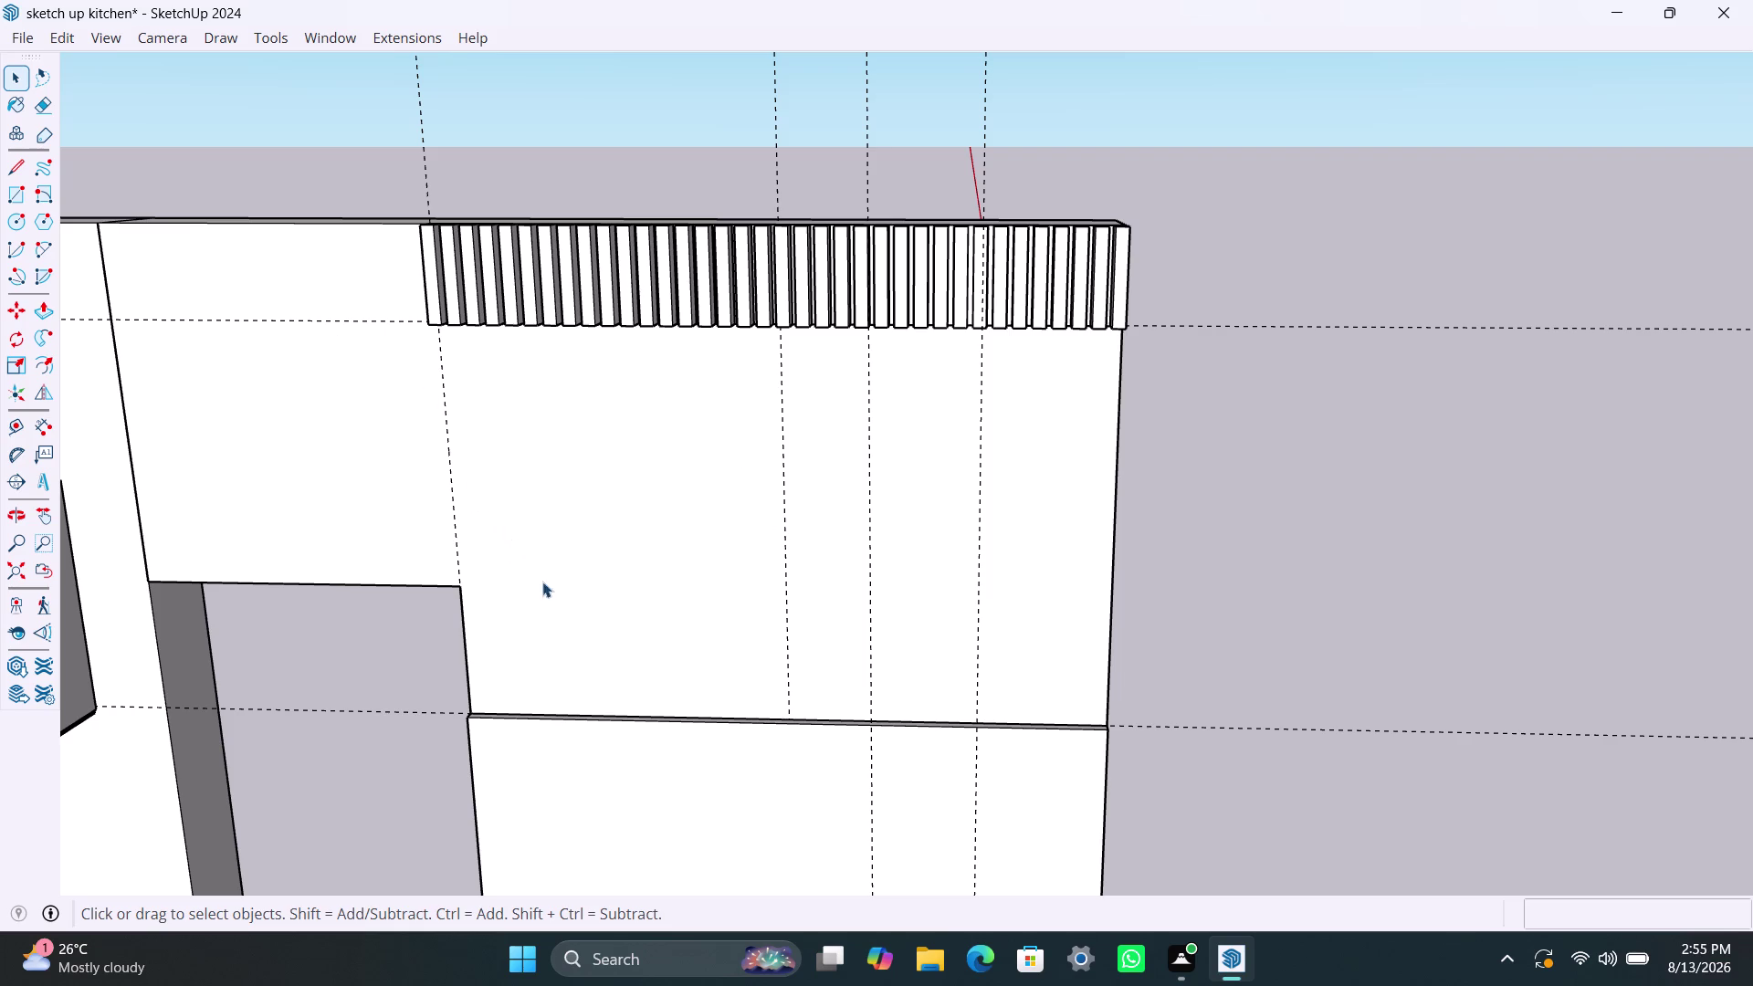
Draw a rectangle on the wall from below the left slats down to the ledge.
middle_drag(750, 710, 817, 447)
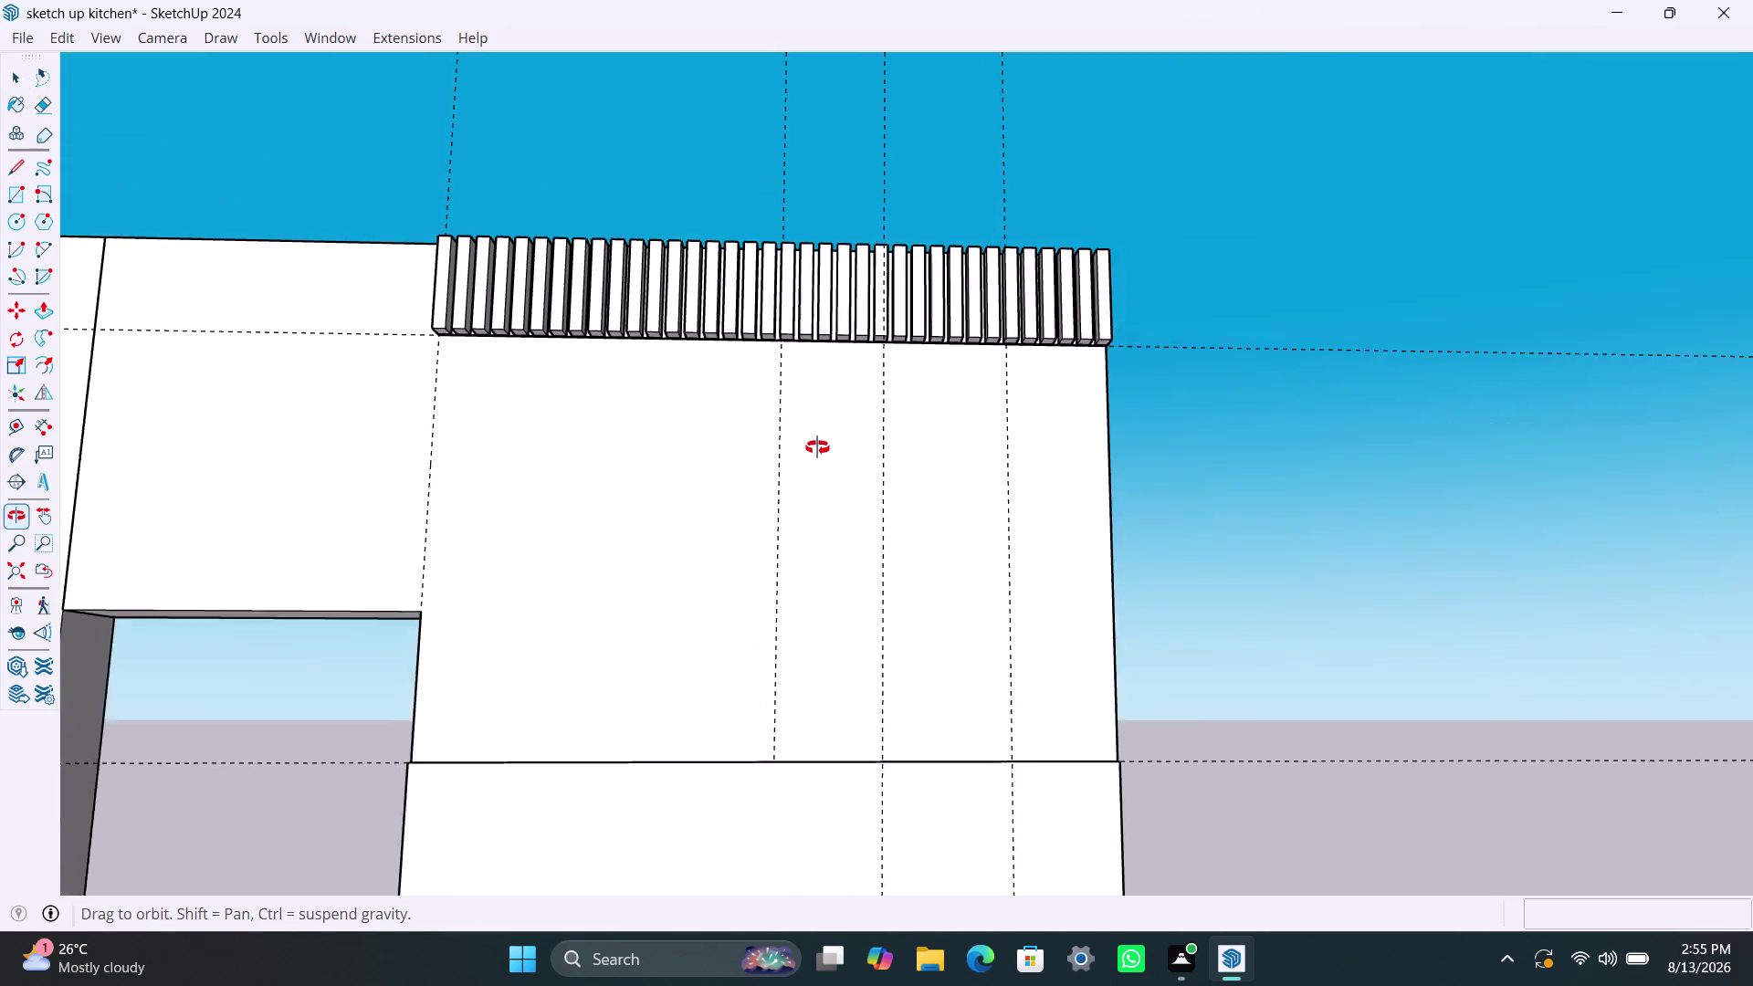
middle_drag(817, 447, 841, 359)
scroll(up, 3)
middle_drag(633, 566, 610, 587)
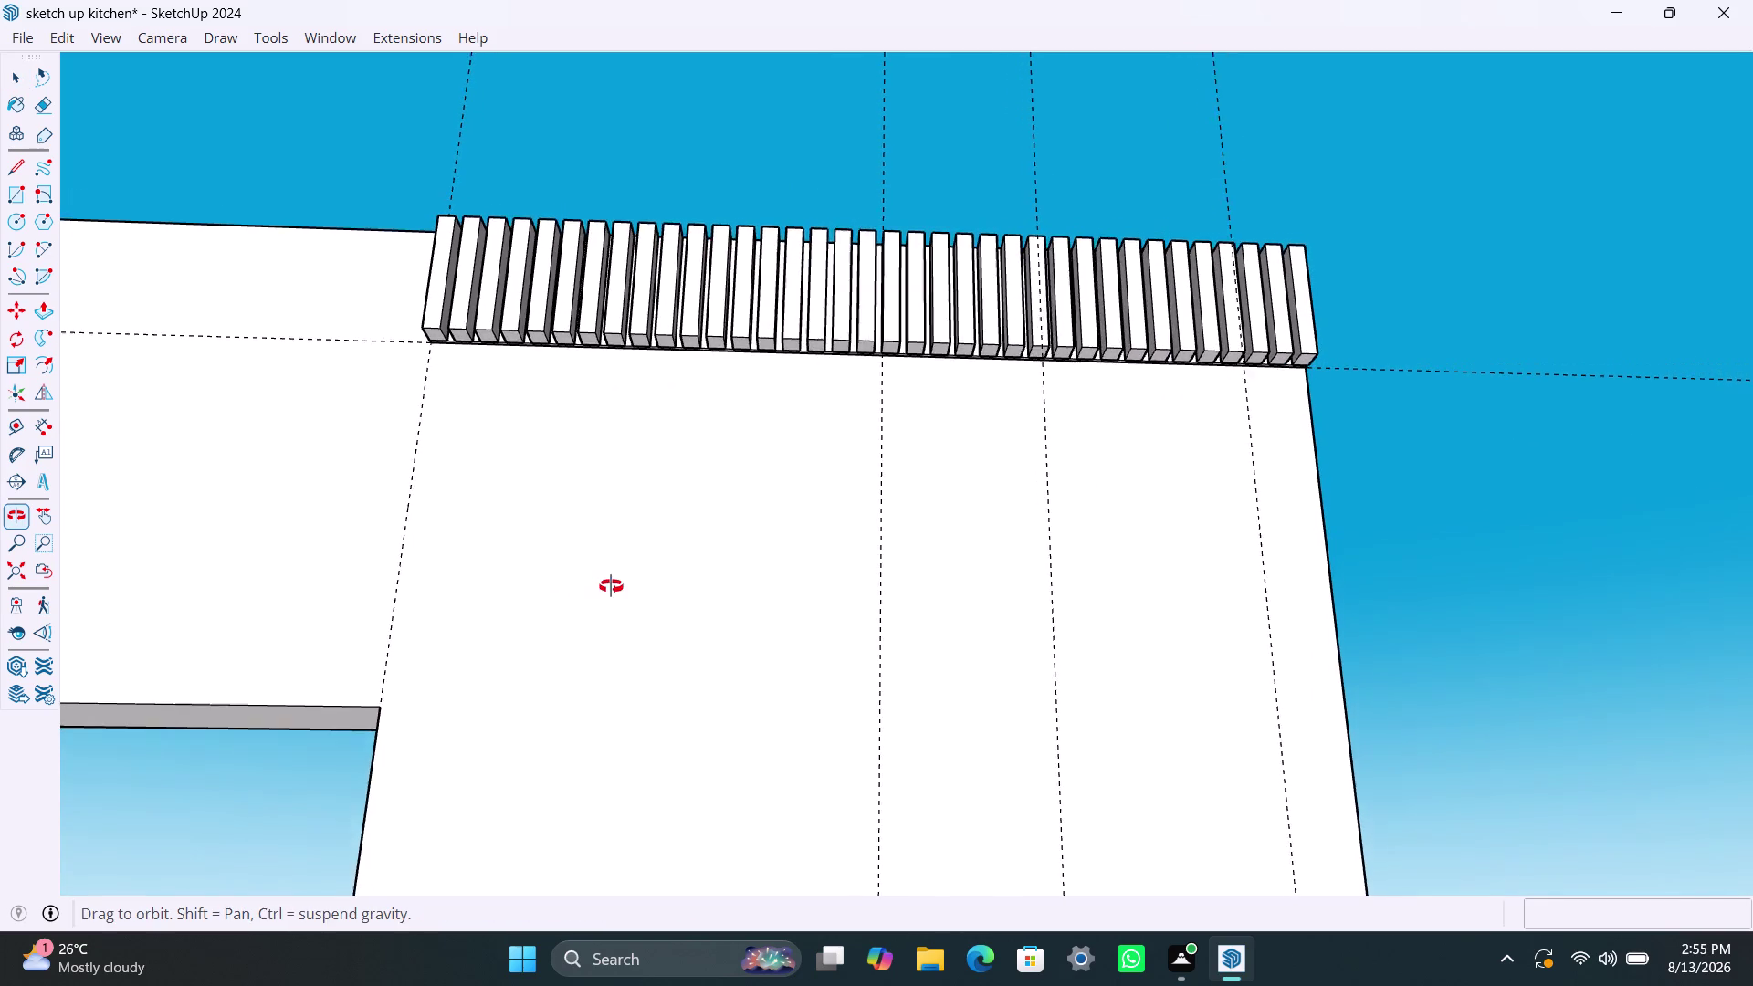
middle_drag(610, 587, 584, 579)
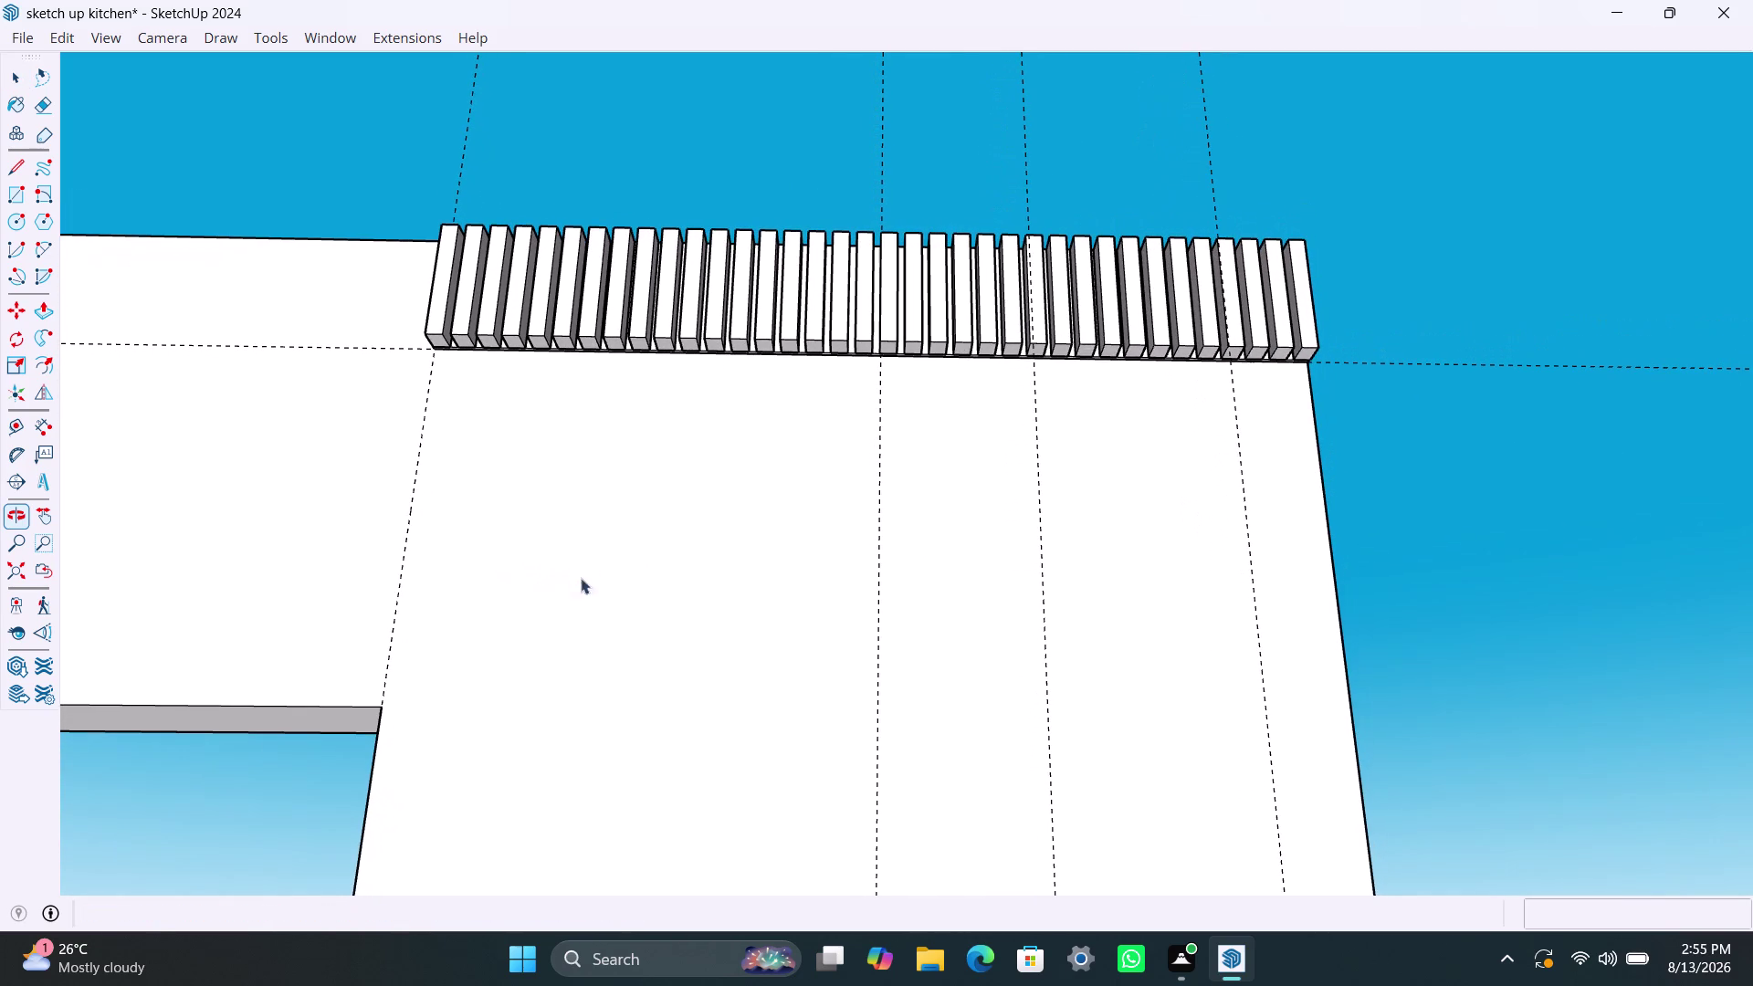
key(r)
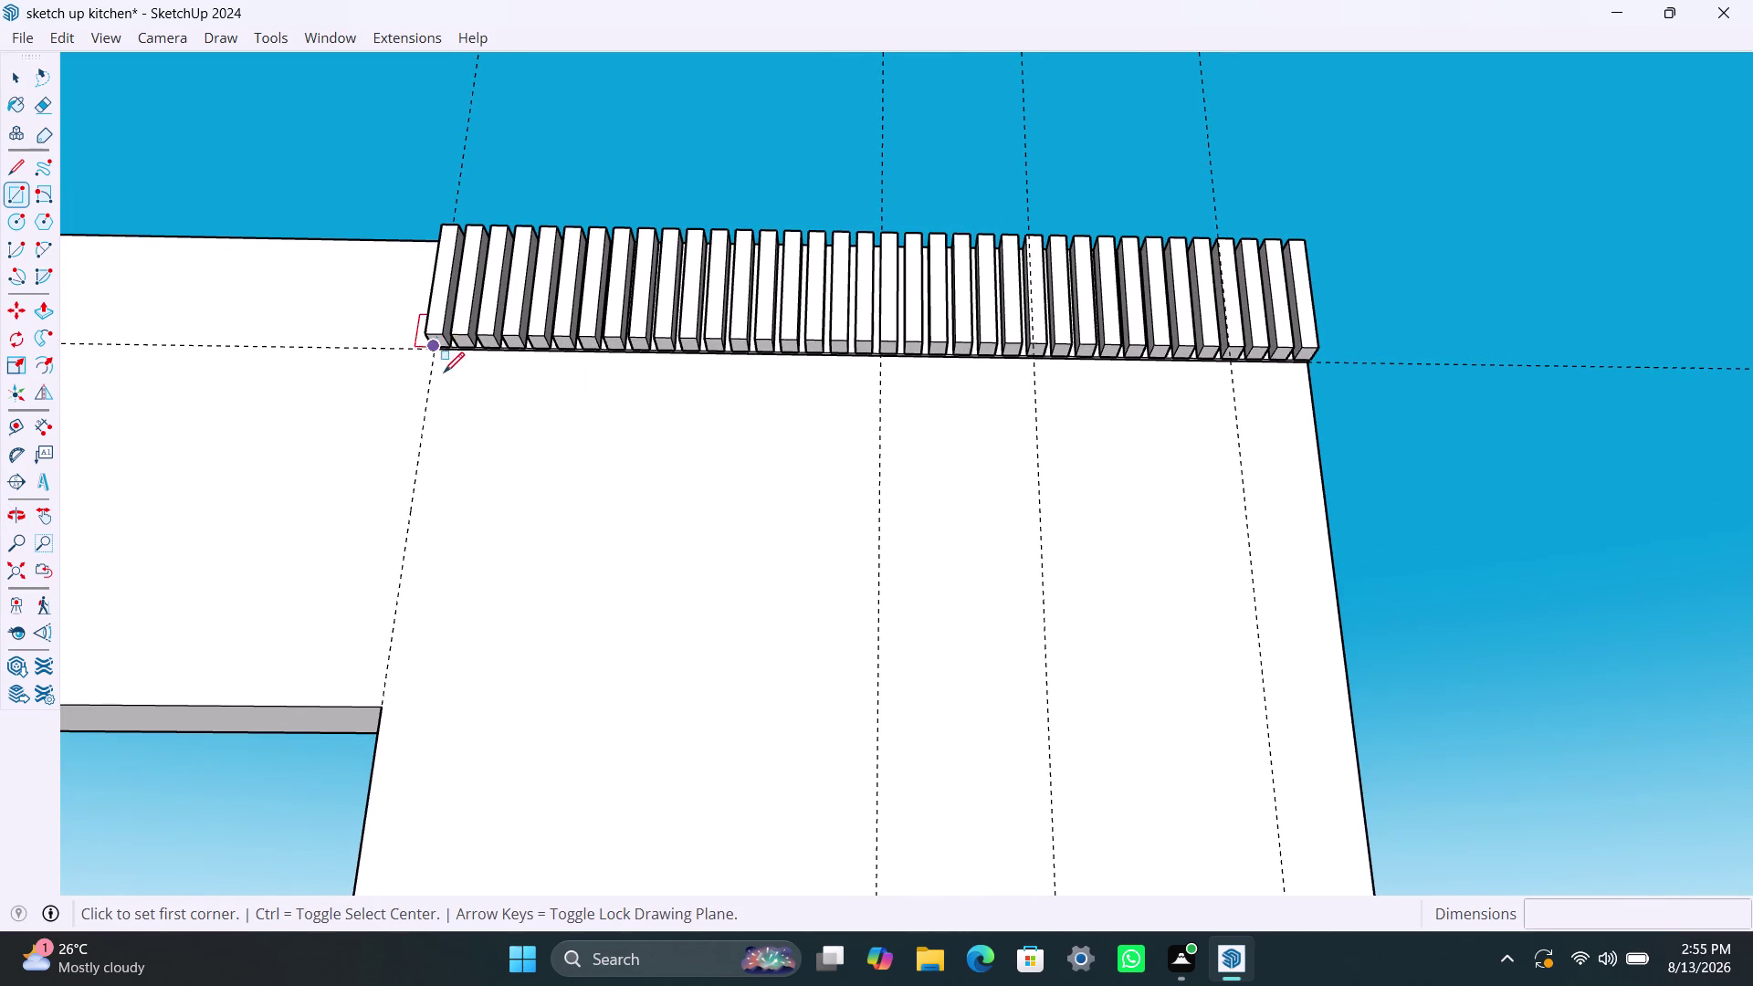
click(437, 350)
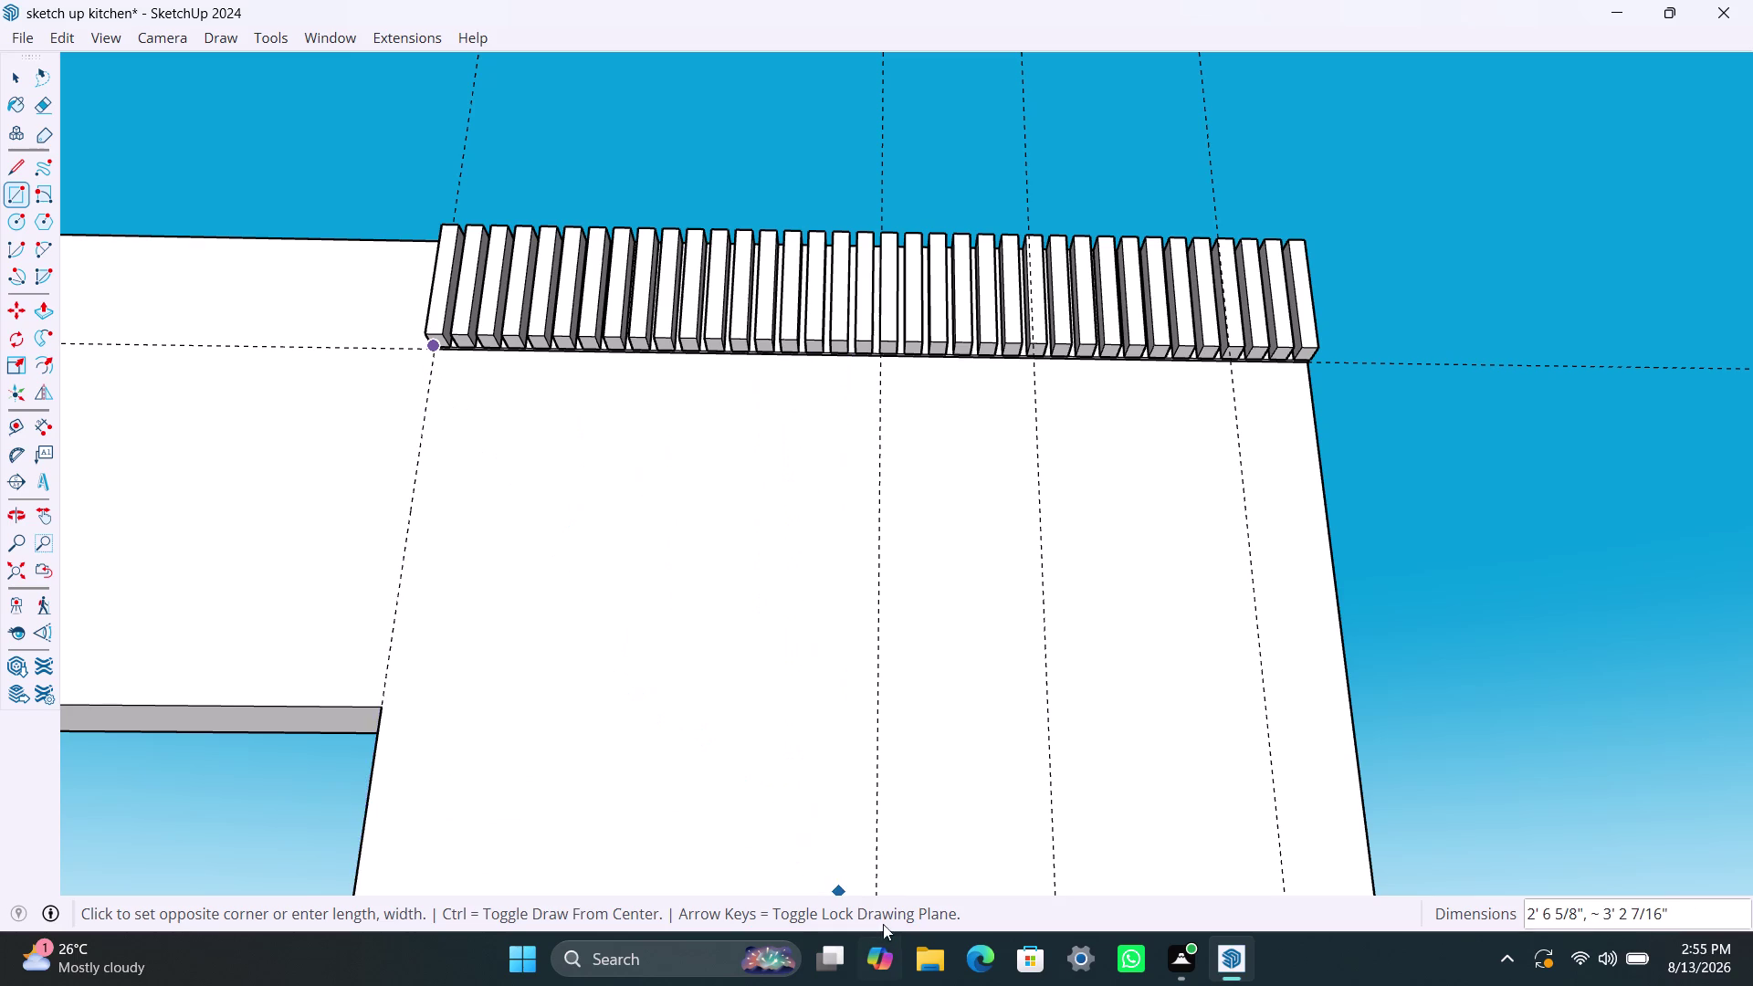
scroll(down, 3)
scroll(down, 3)
middle_drag(879, 785, 878, 815)
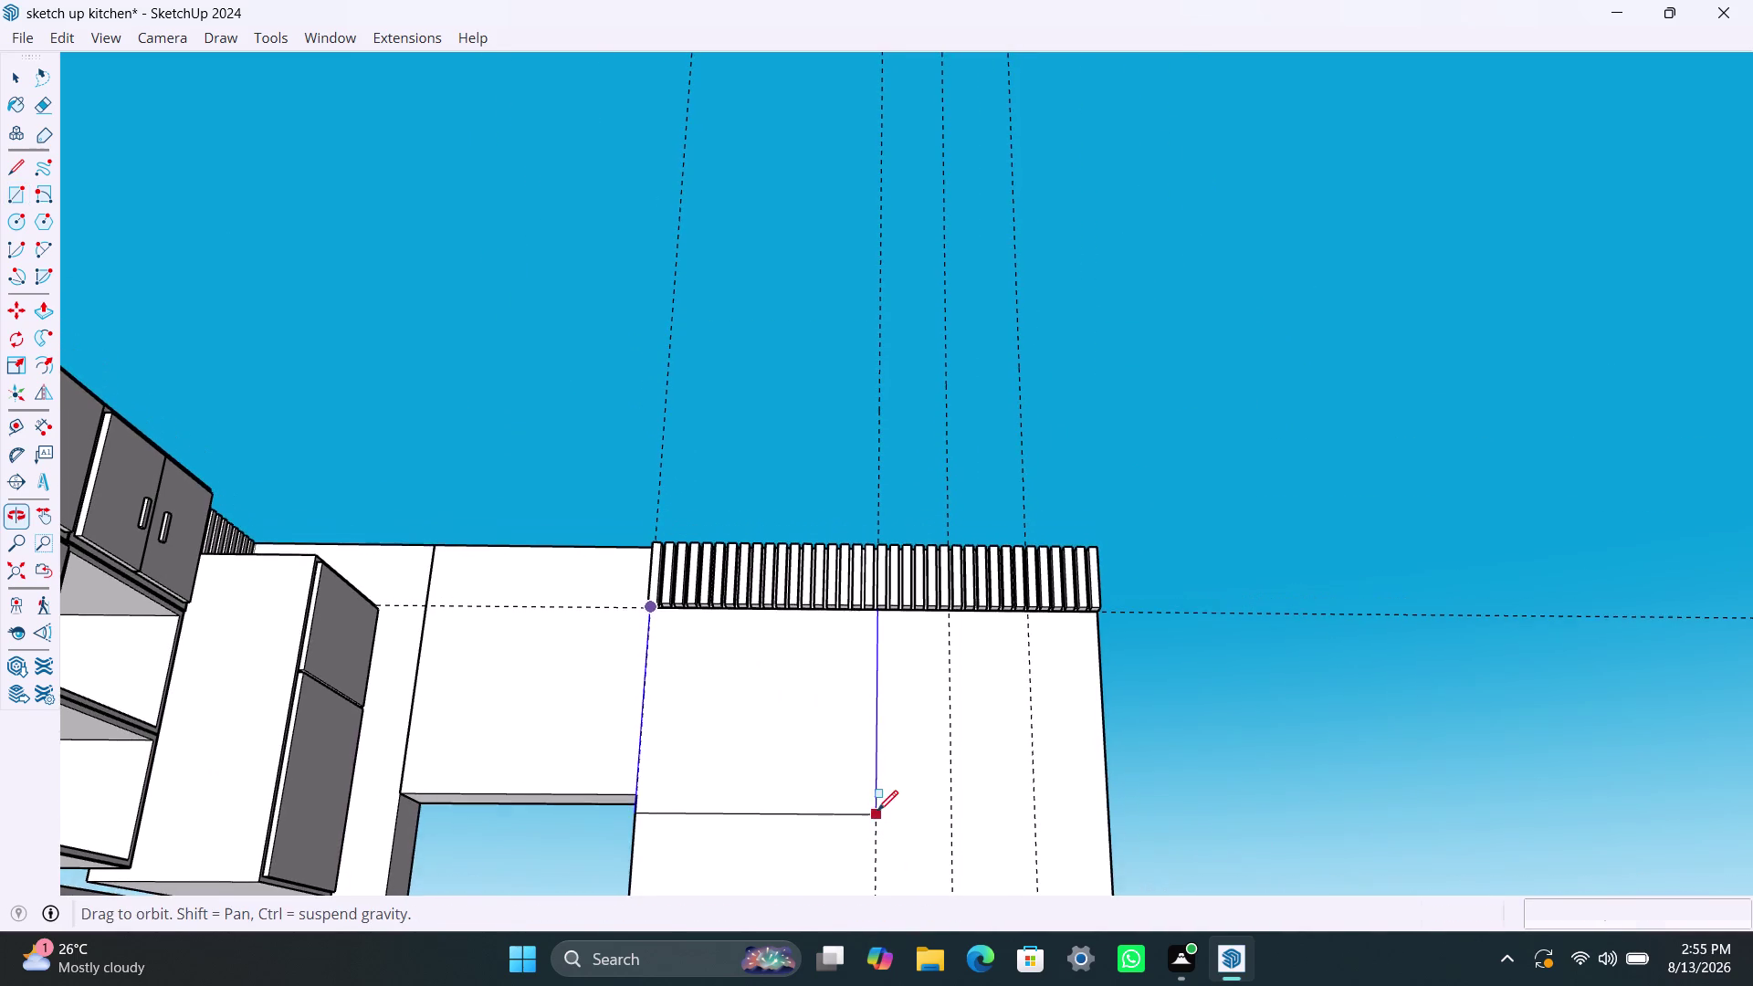
scroll(down, 3)
middle_drag(879, 783, 841, 917)
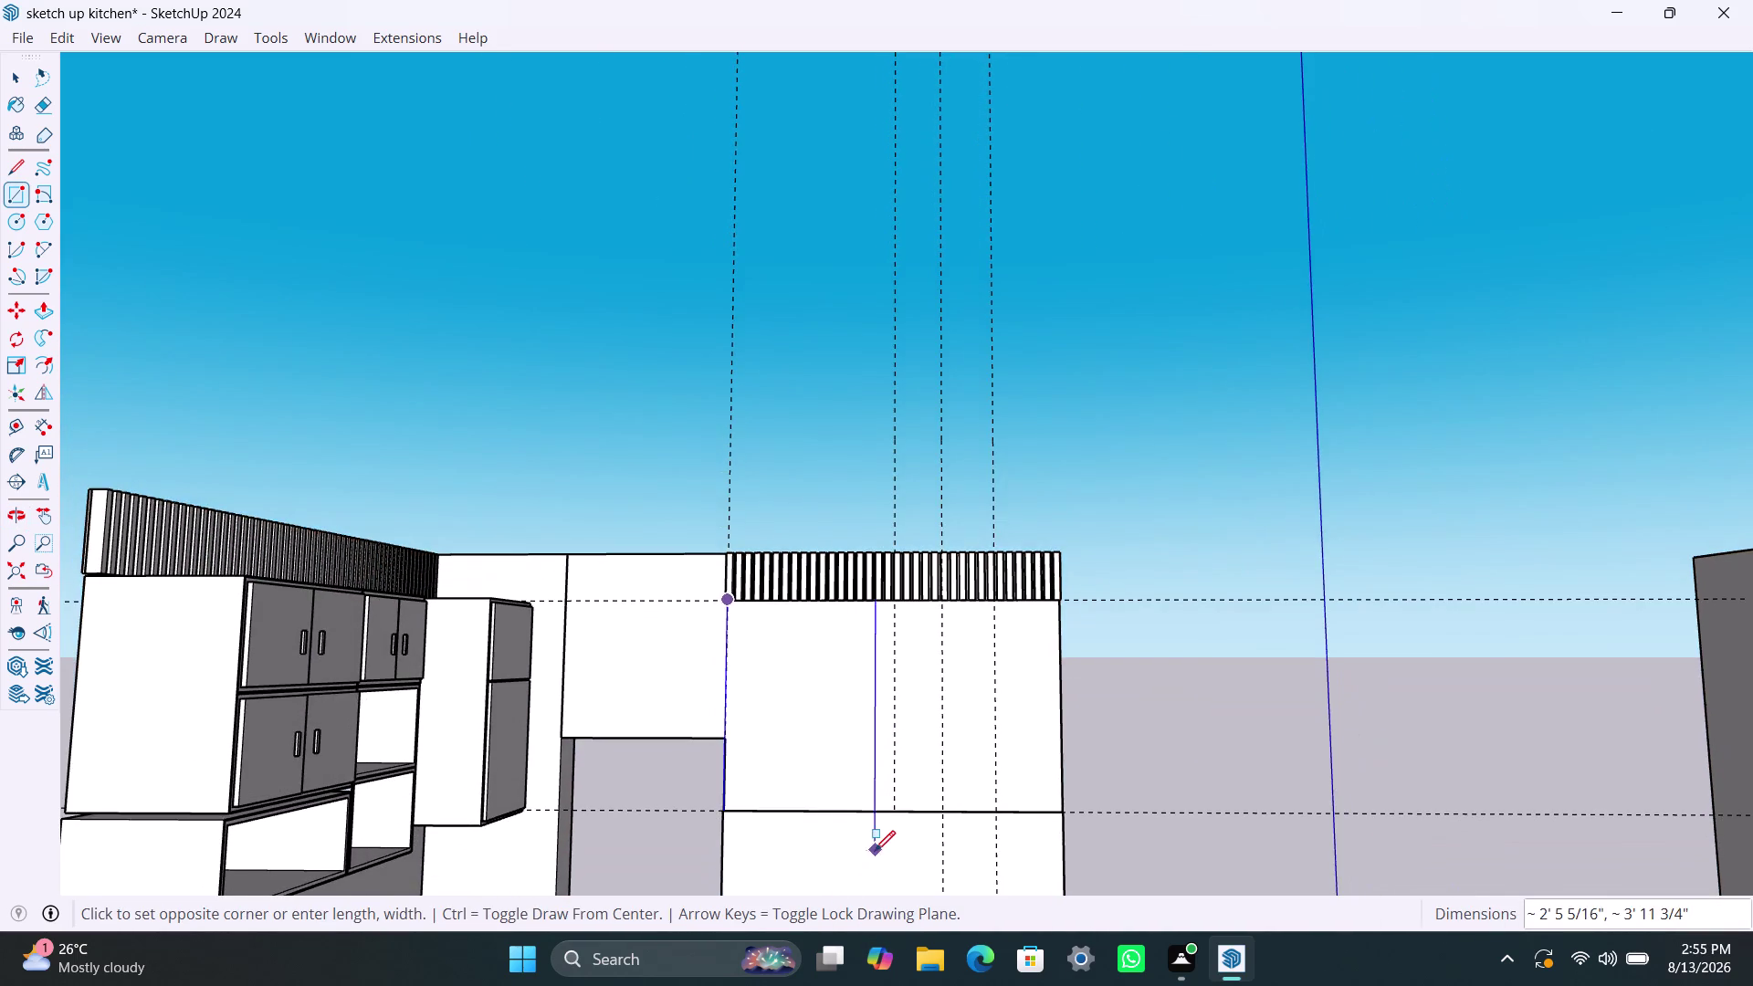
scroll(up, 3)
scroll(up, 3)
scroll(up, 3)
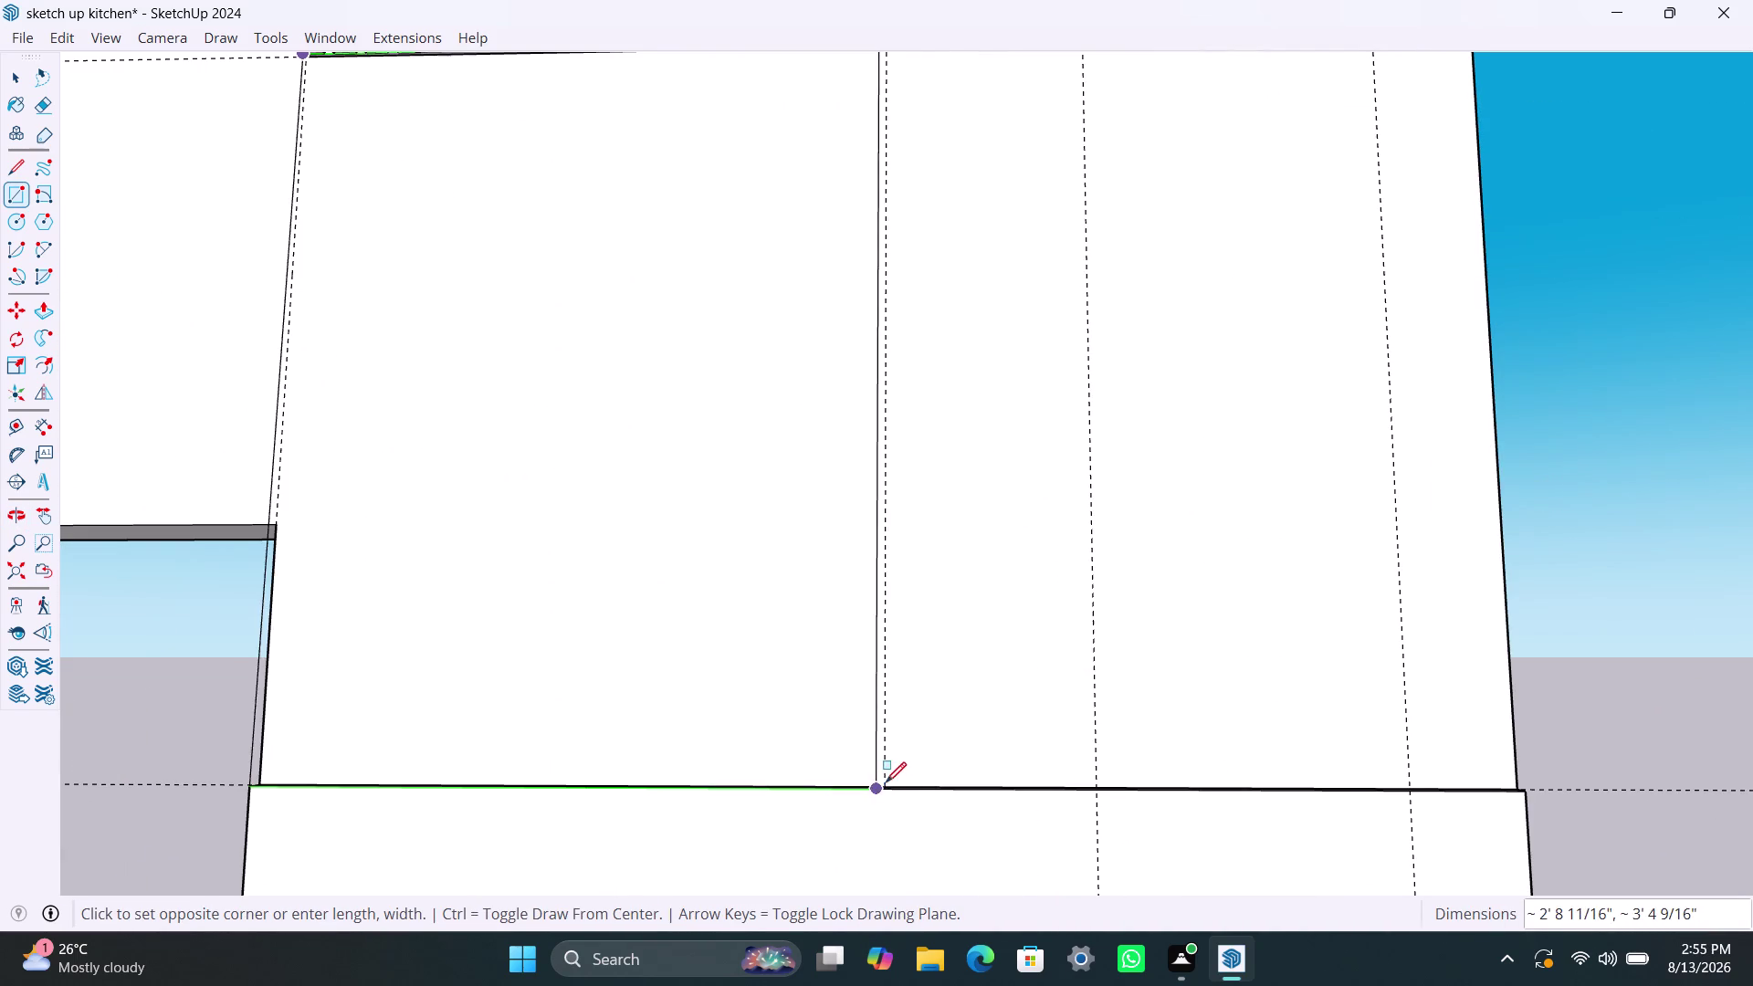
middle_drag(886, 778, 893, 623)
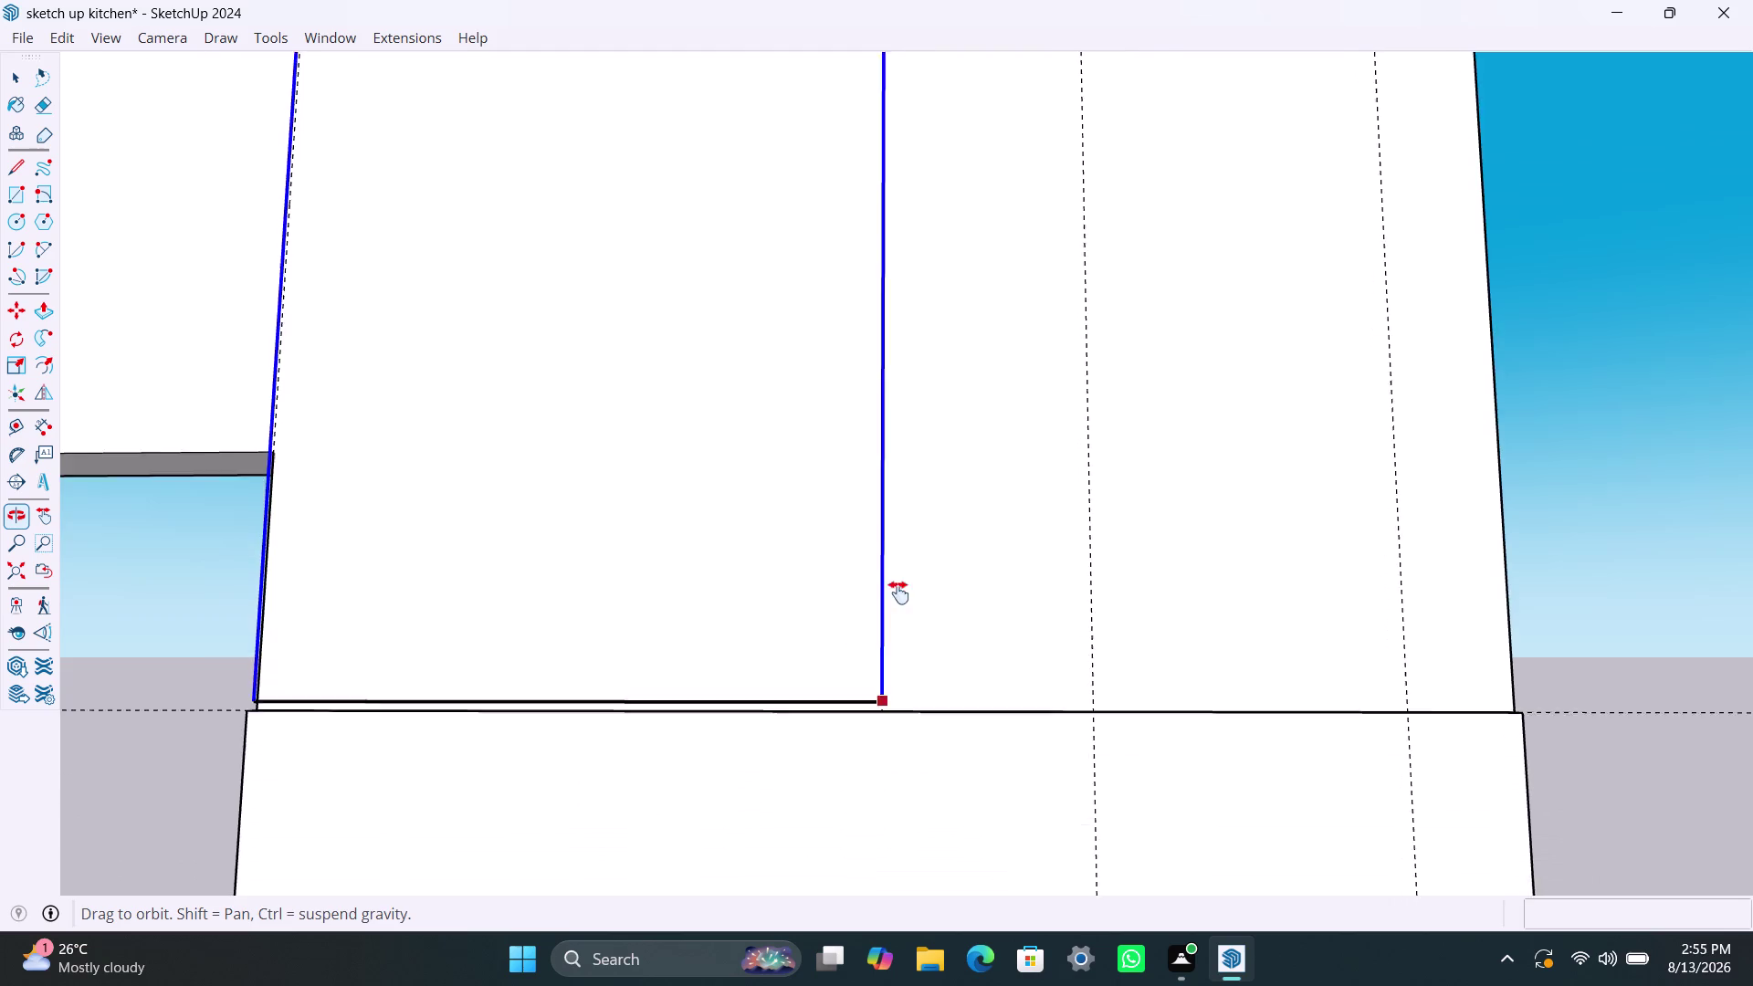
middle_drag(894, 623, 873, 957)
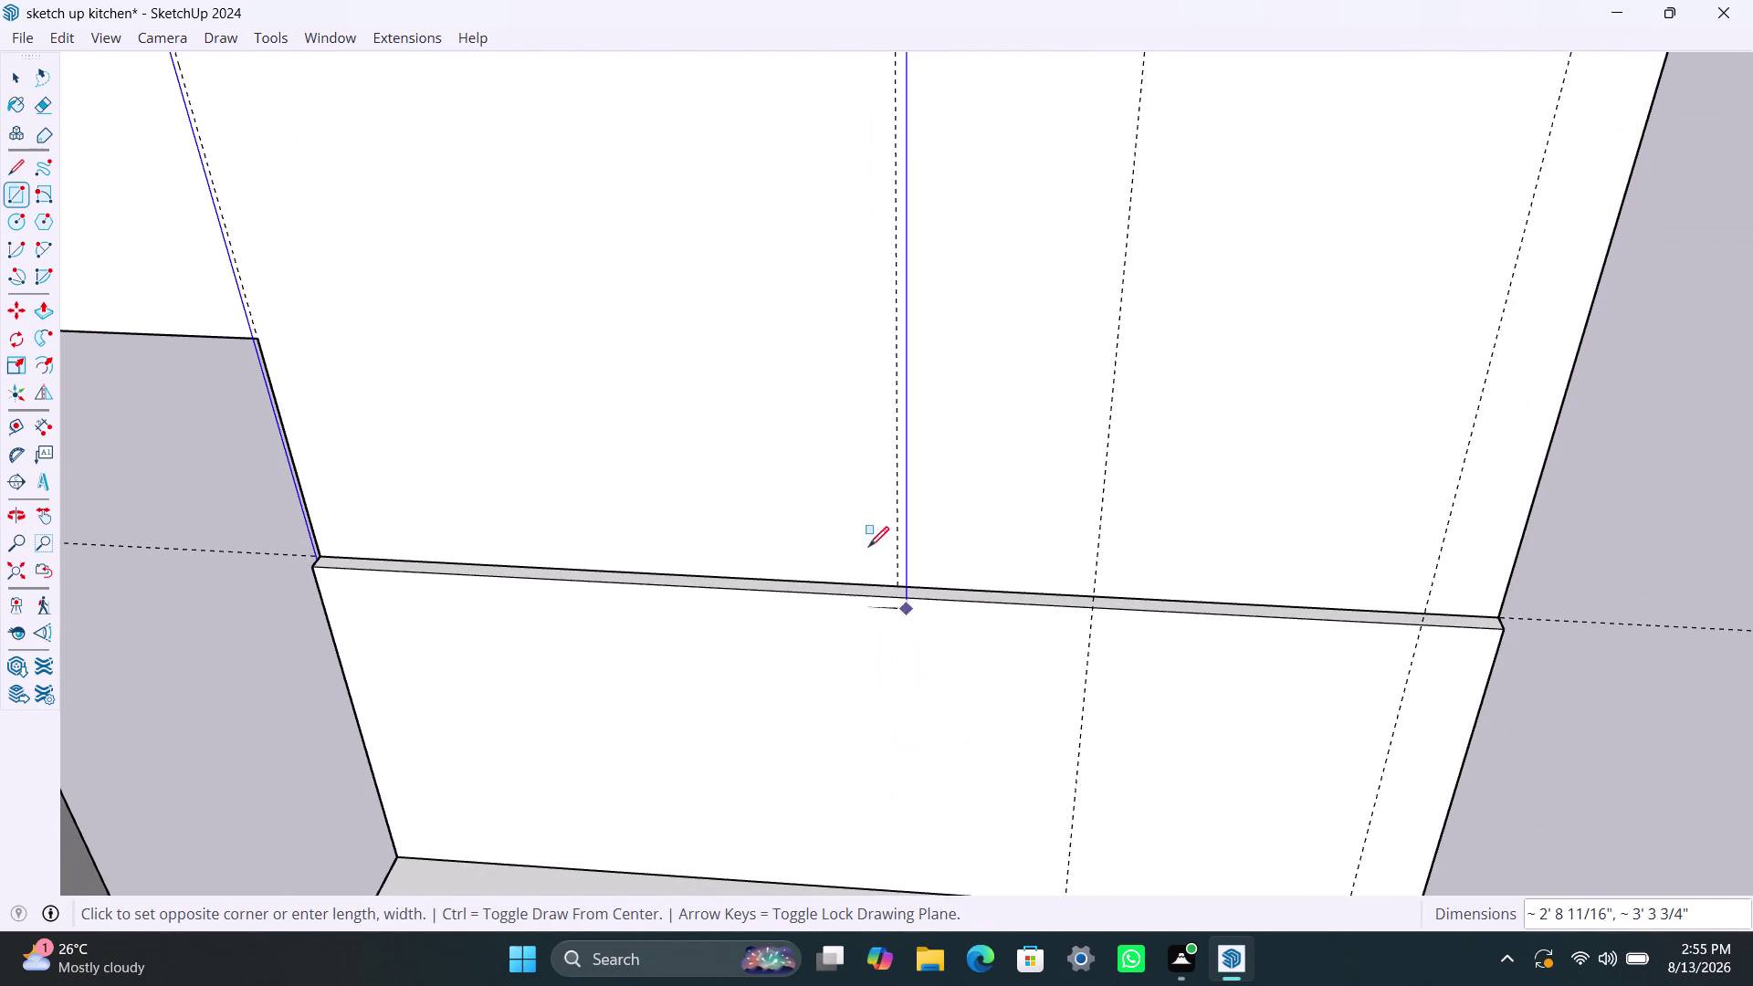
click(896, 581)
Turn the new rectangle into a group and open it for editing.
key(space)
click(755, 447)
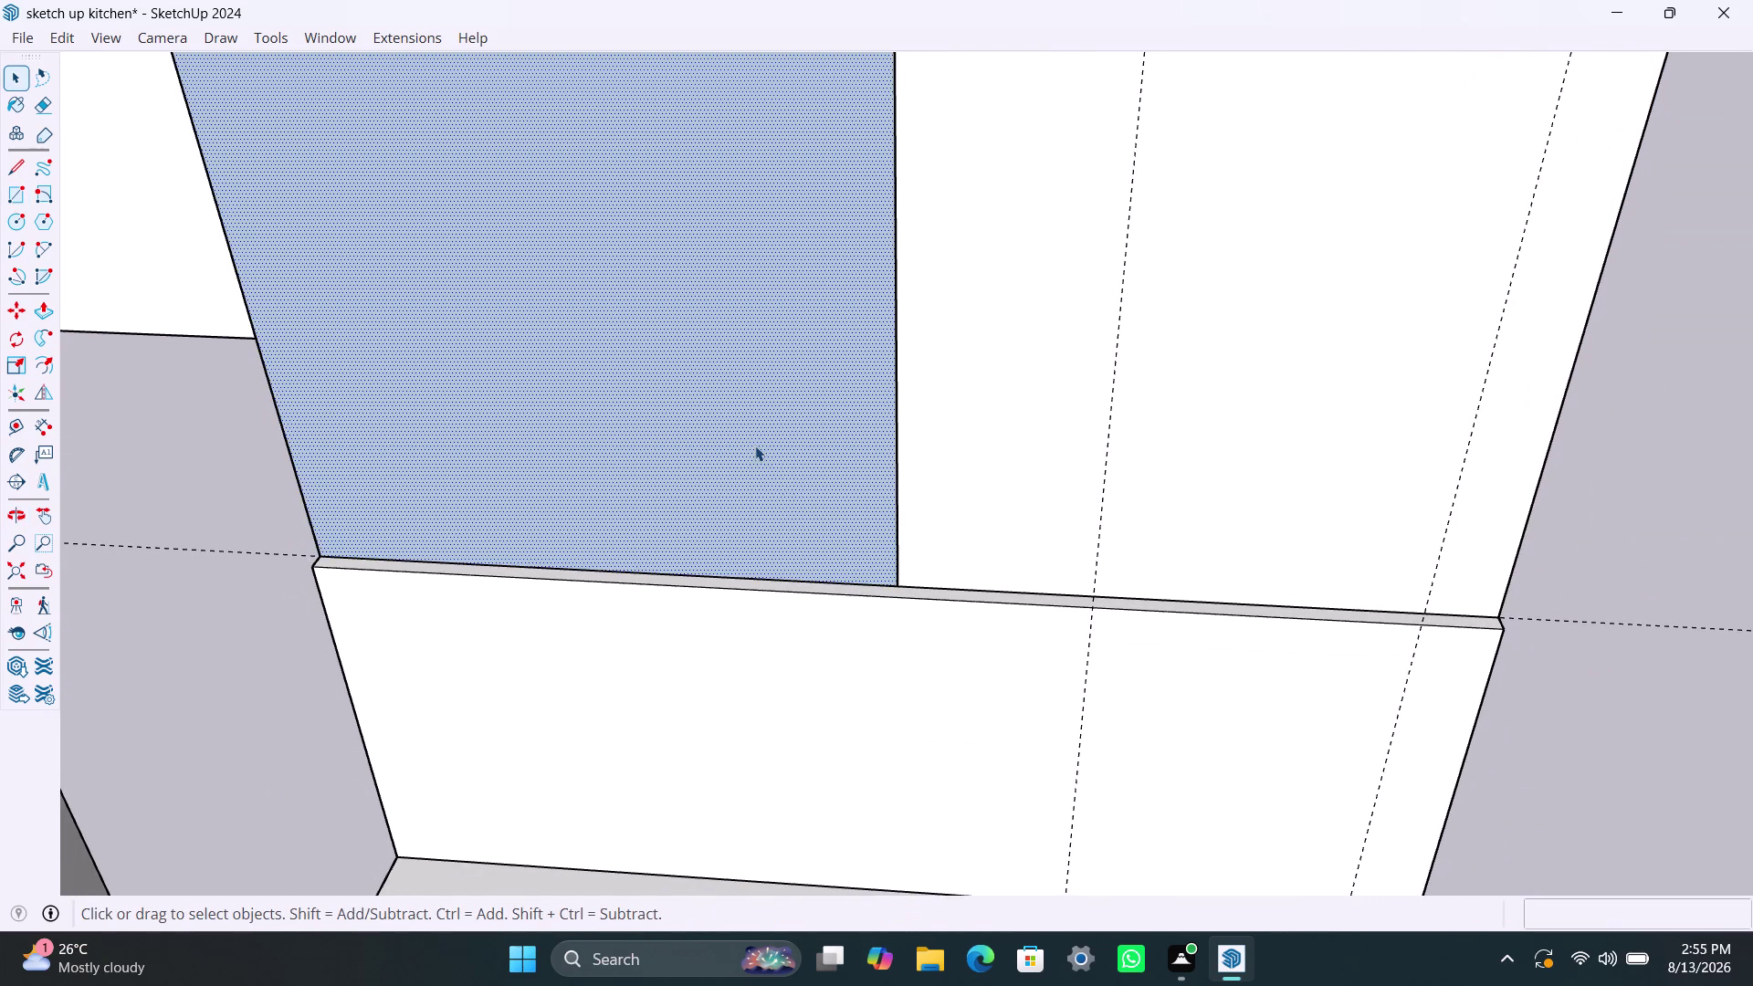
click(755, 445)
click(754, 445)
click(754, 445)
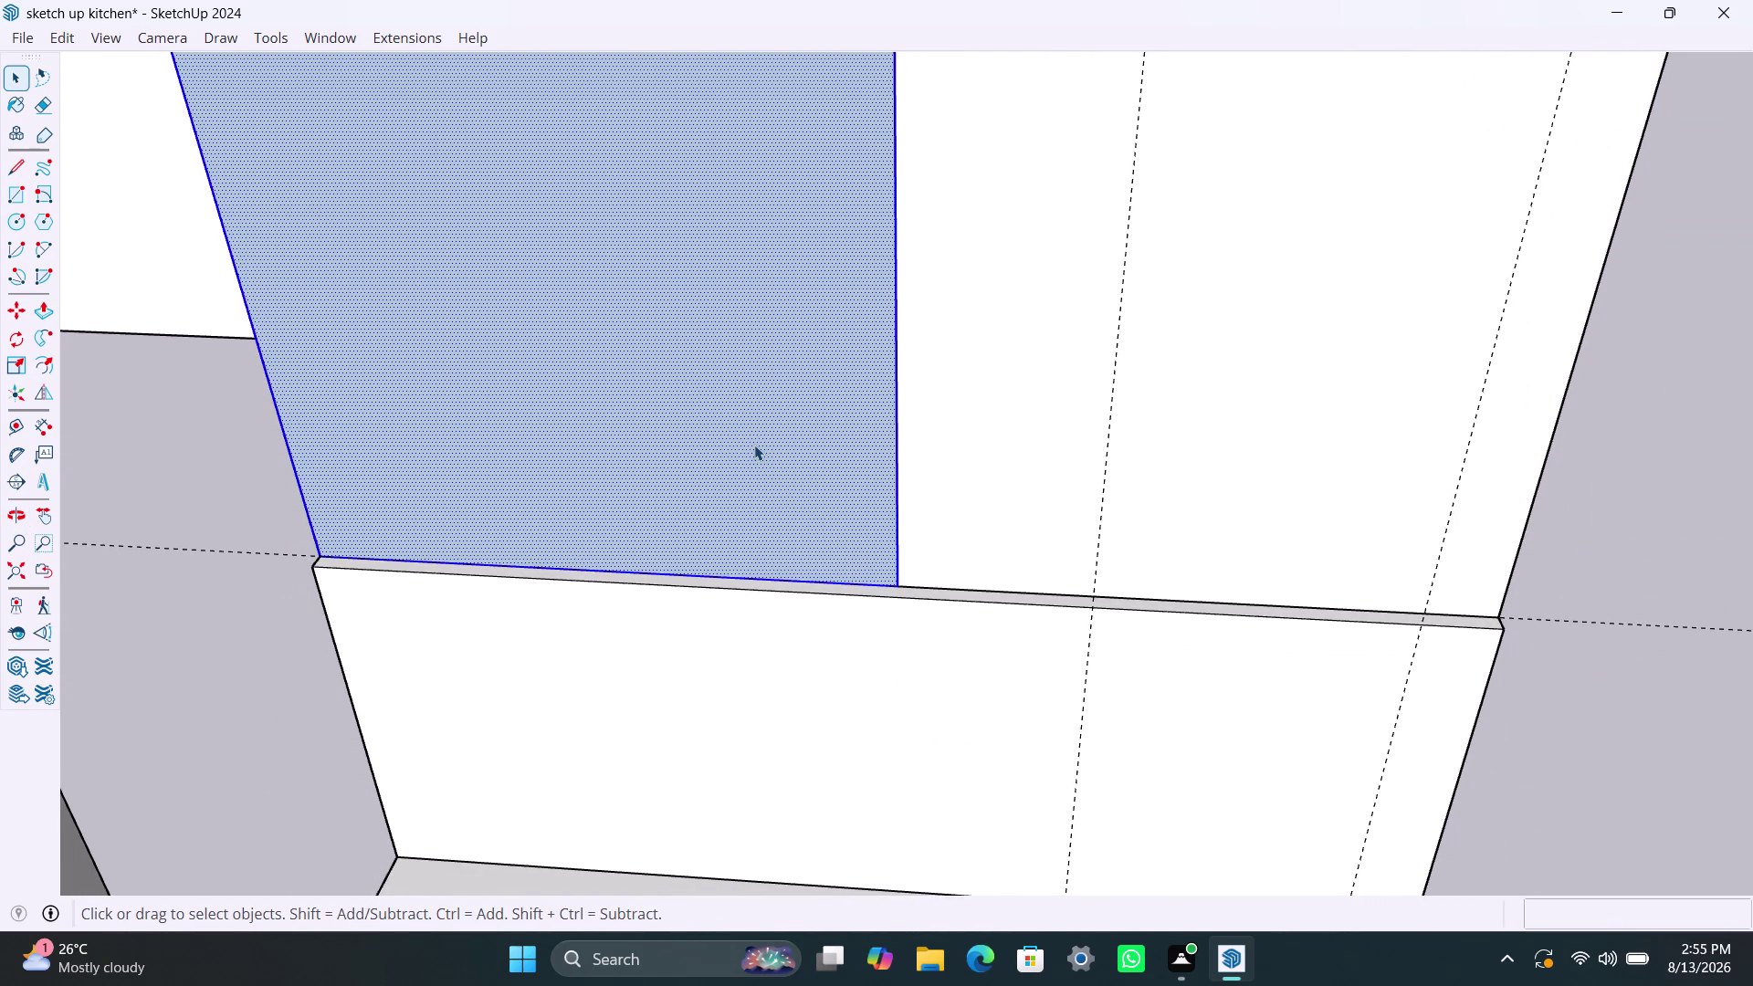
right_click(755, 445)
click(906, 218)
double_click(746, 335)
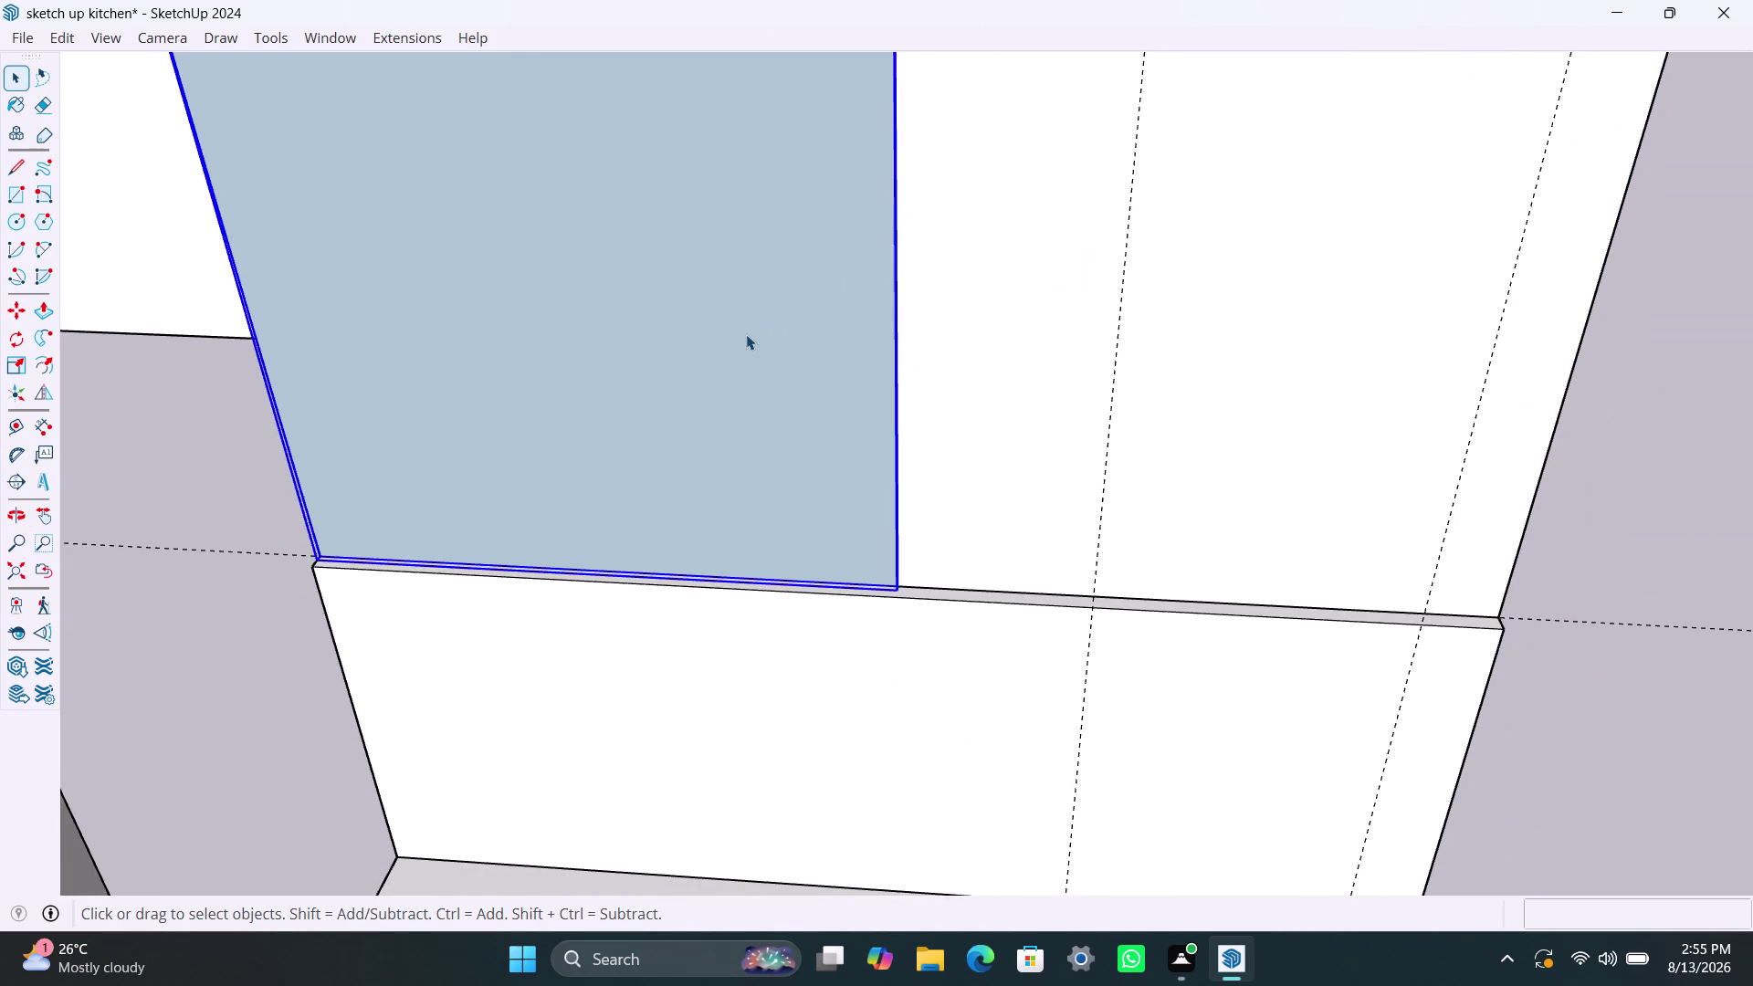
click(746, 334)
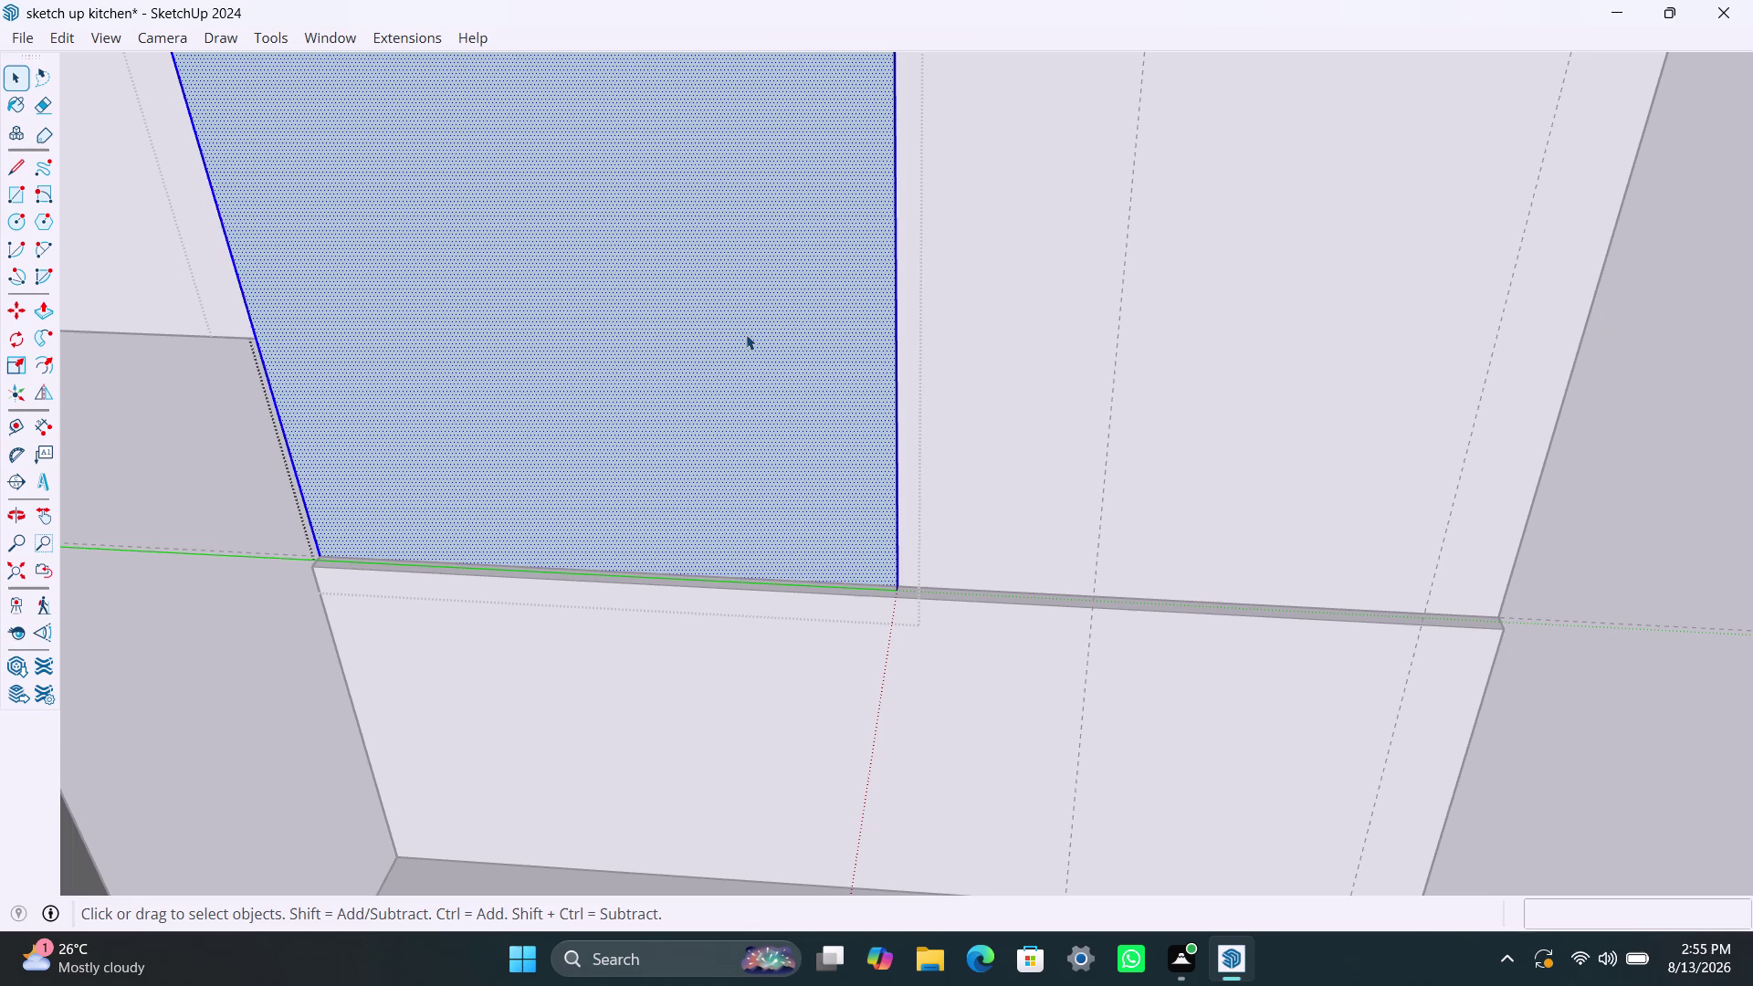
Pull the wall rectangle out 500mm into a box.
key(p)
click(746, 335)
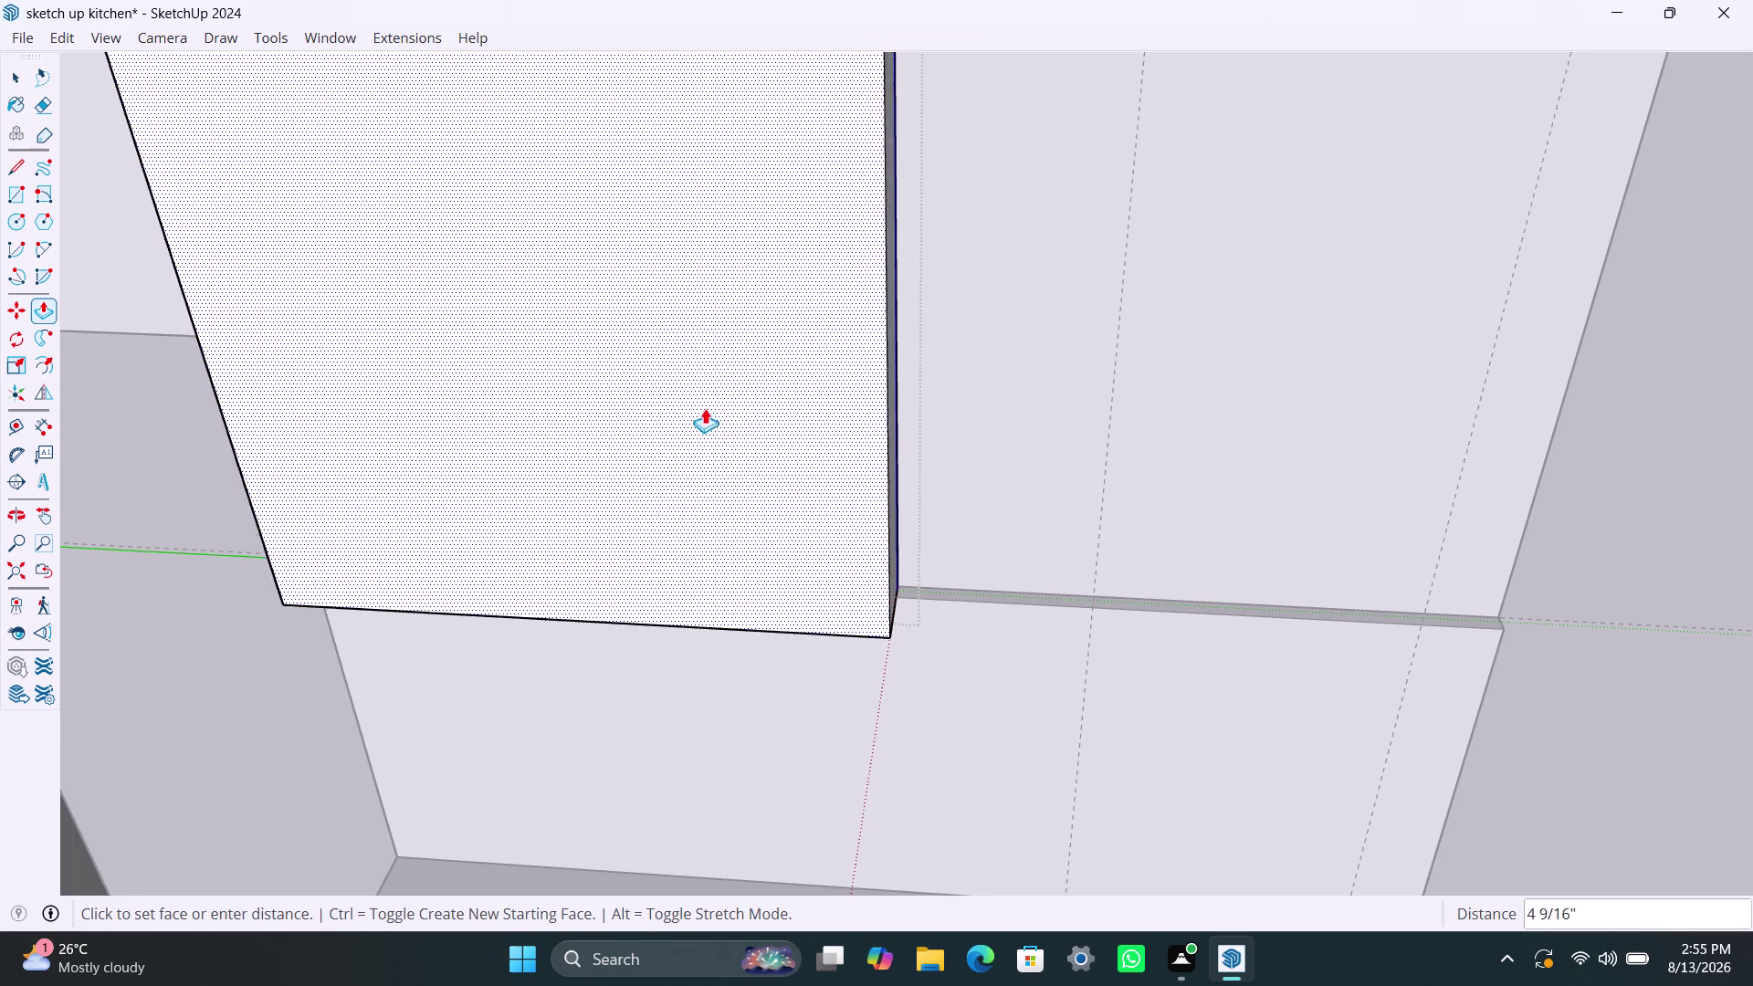
text(500)
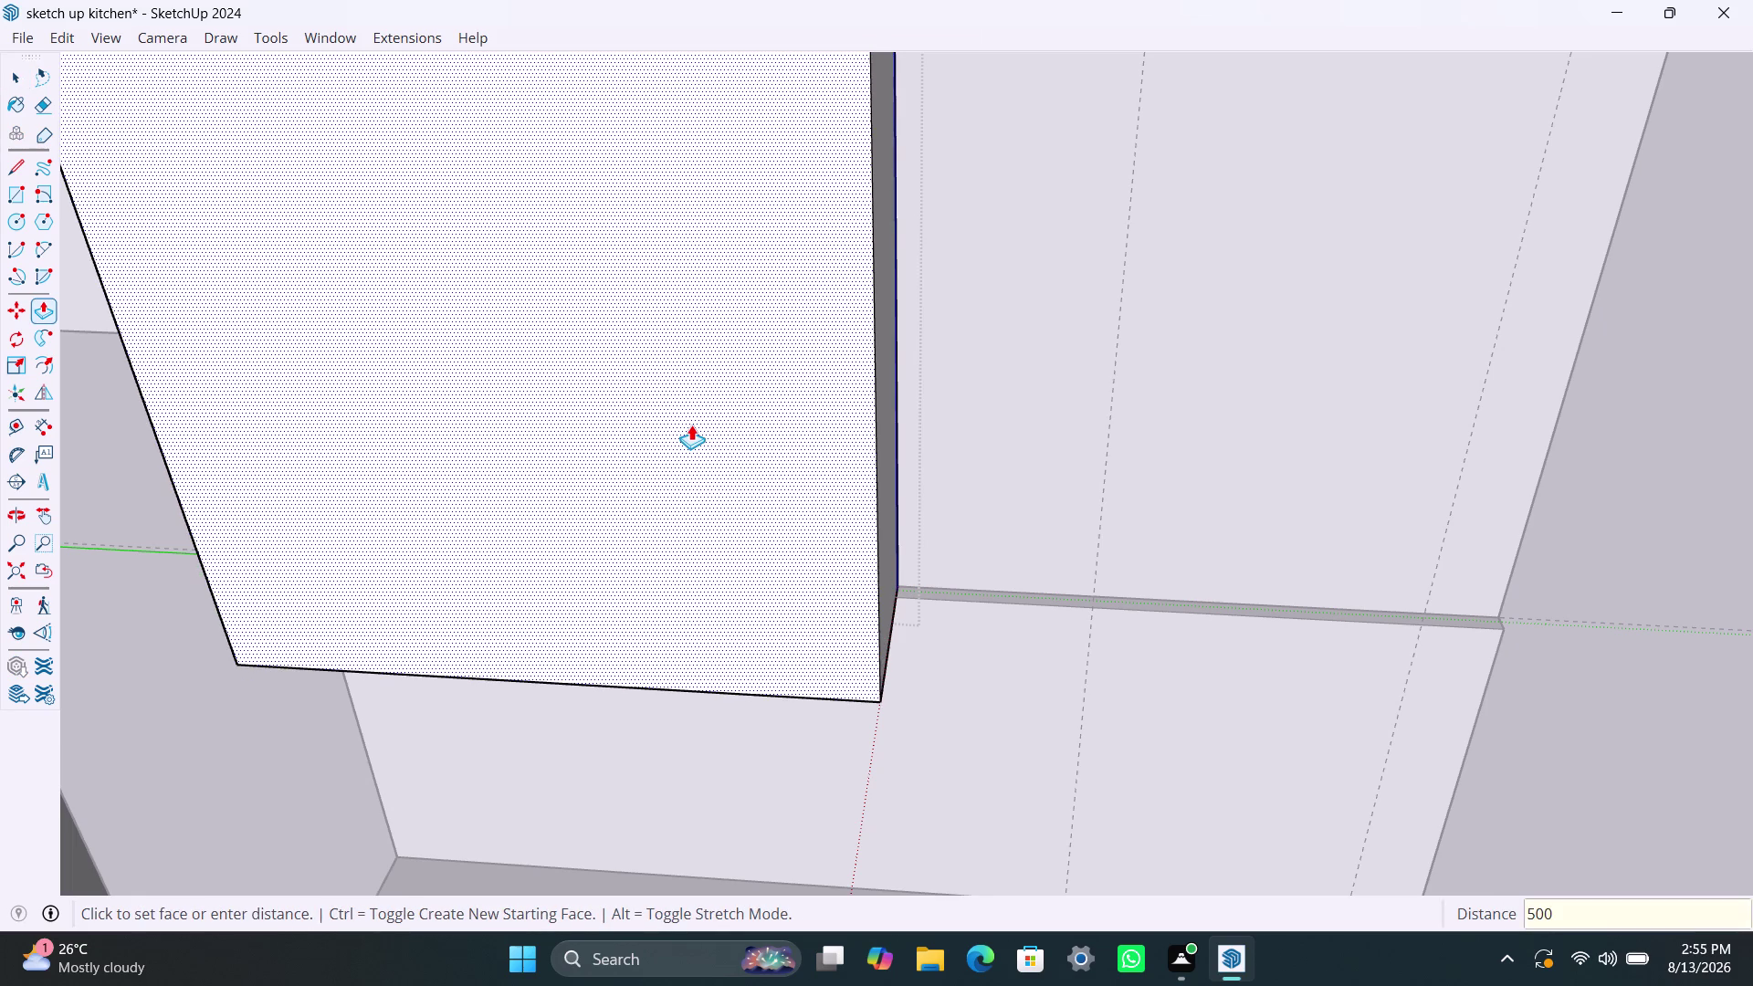
text(mm)
key(Return)
key(space)
scroll(down, 3)
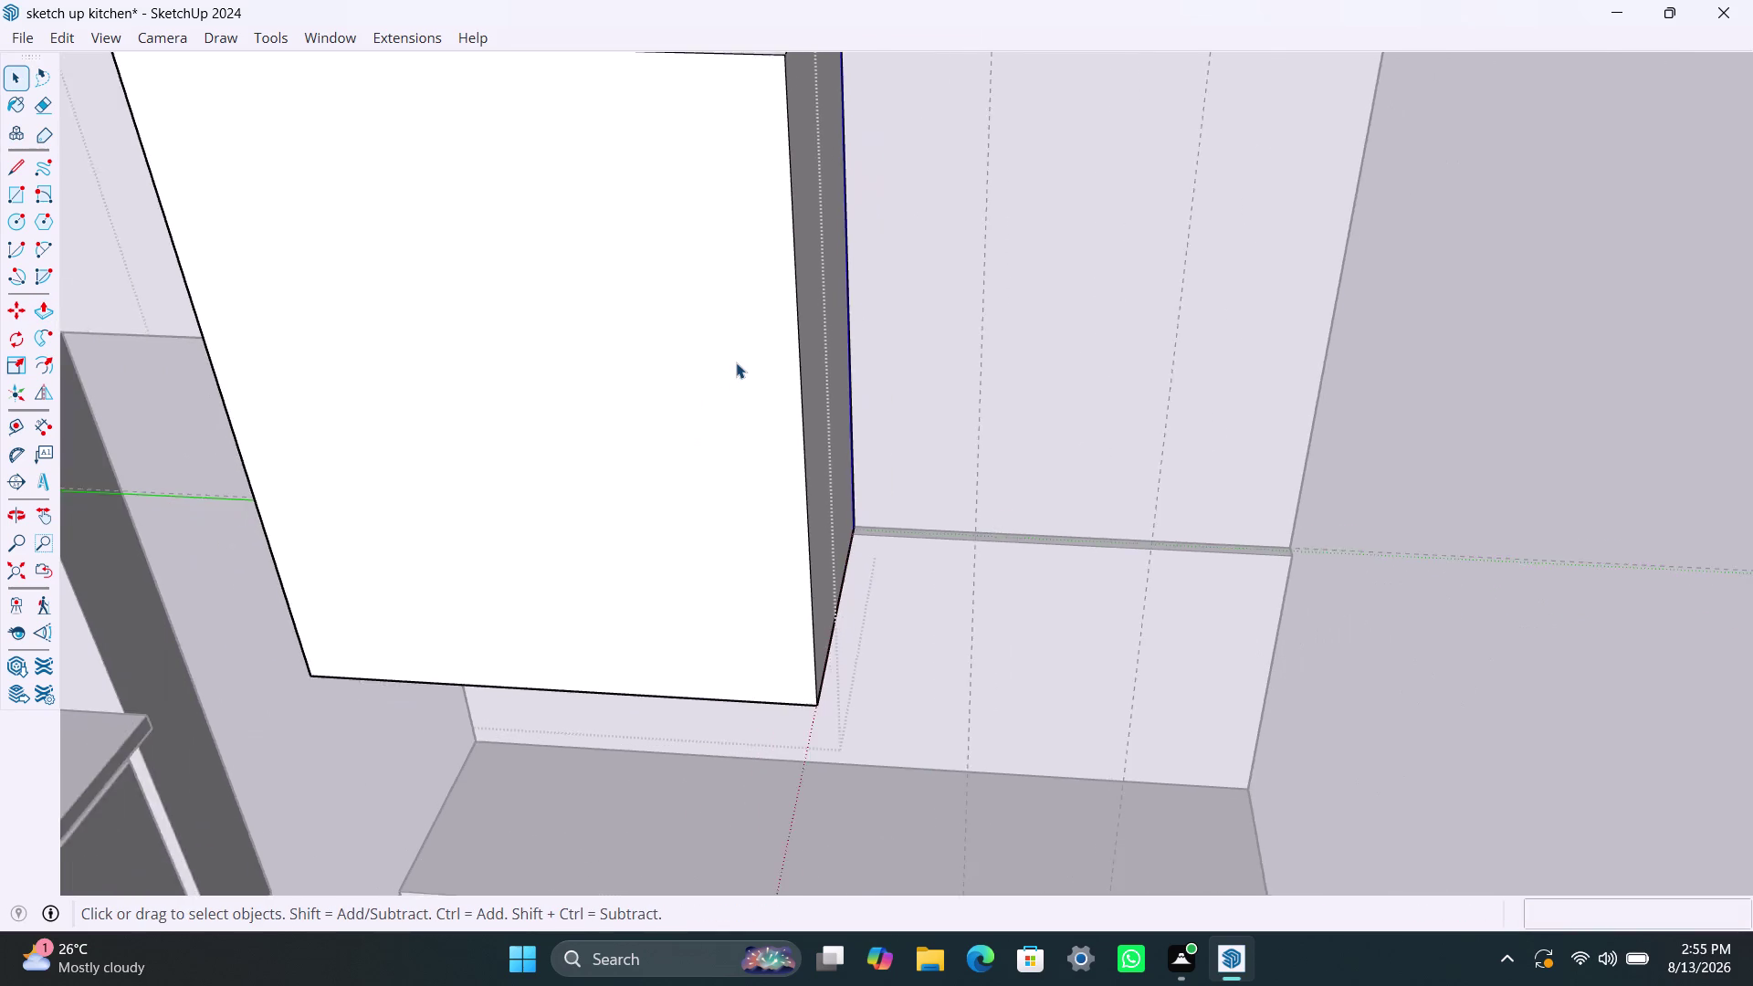
scroll(down, 3)
scroll(down, 3)
Push the box's front face 100mm, then close the cabinet group.
click(697, 434)
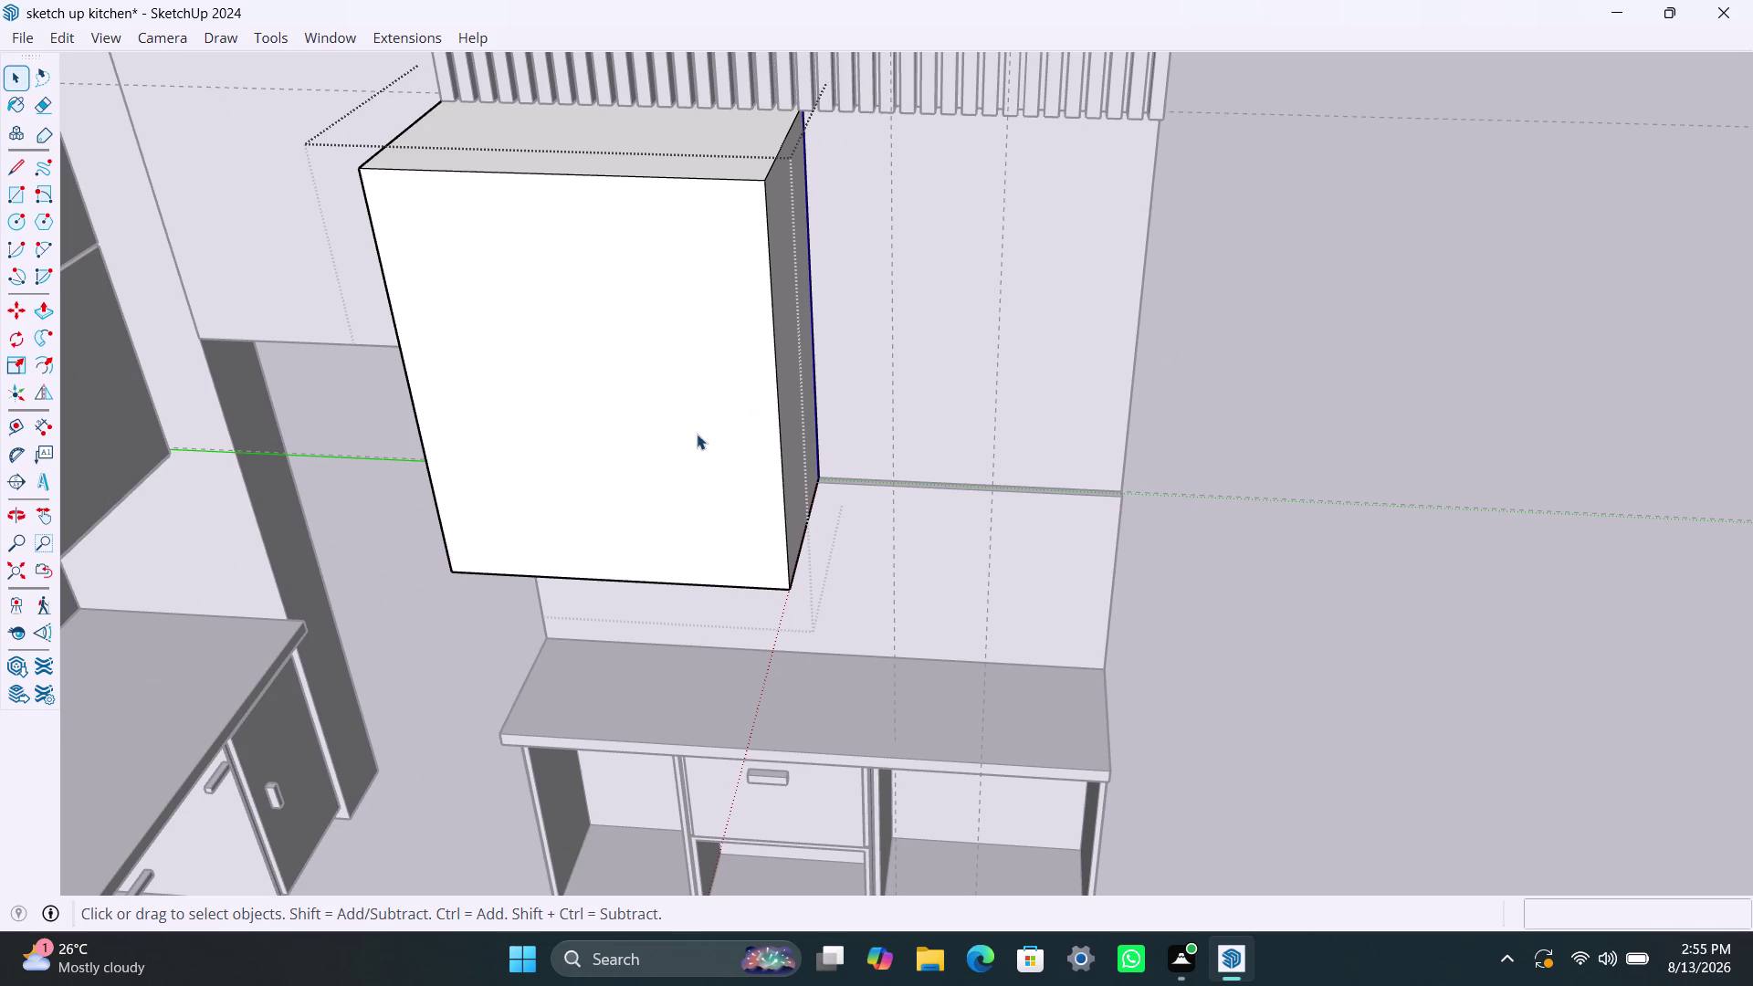
key(4)
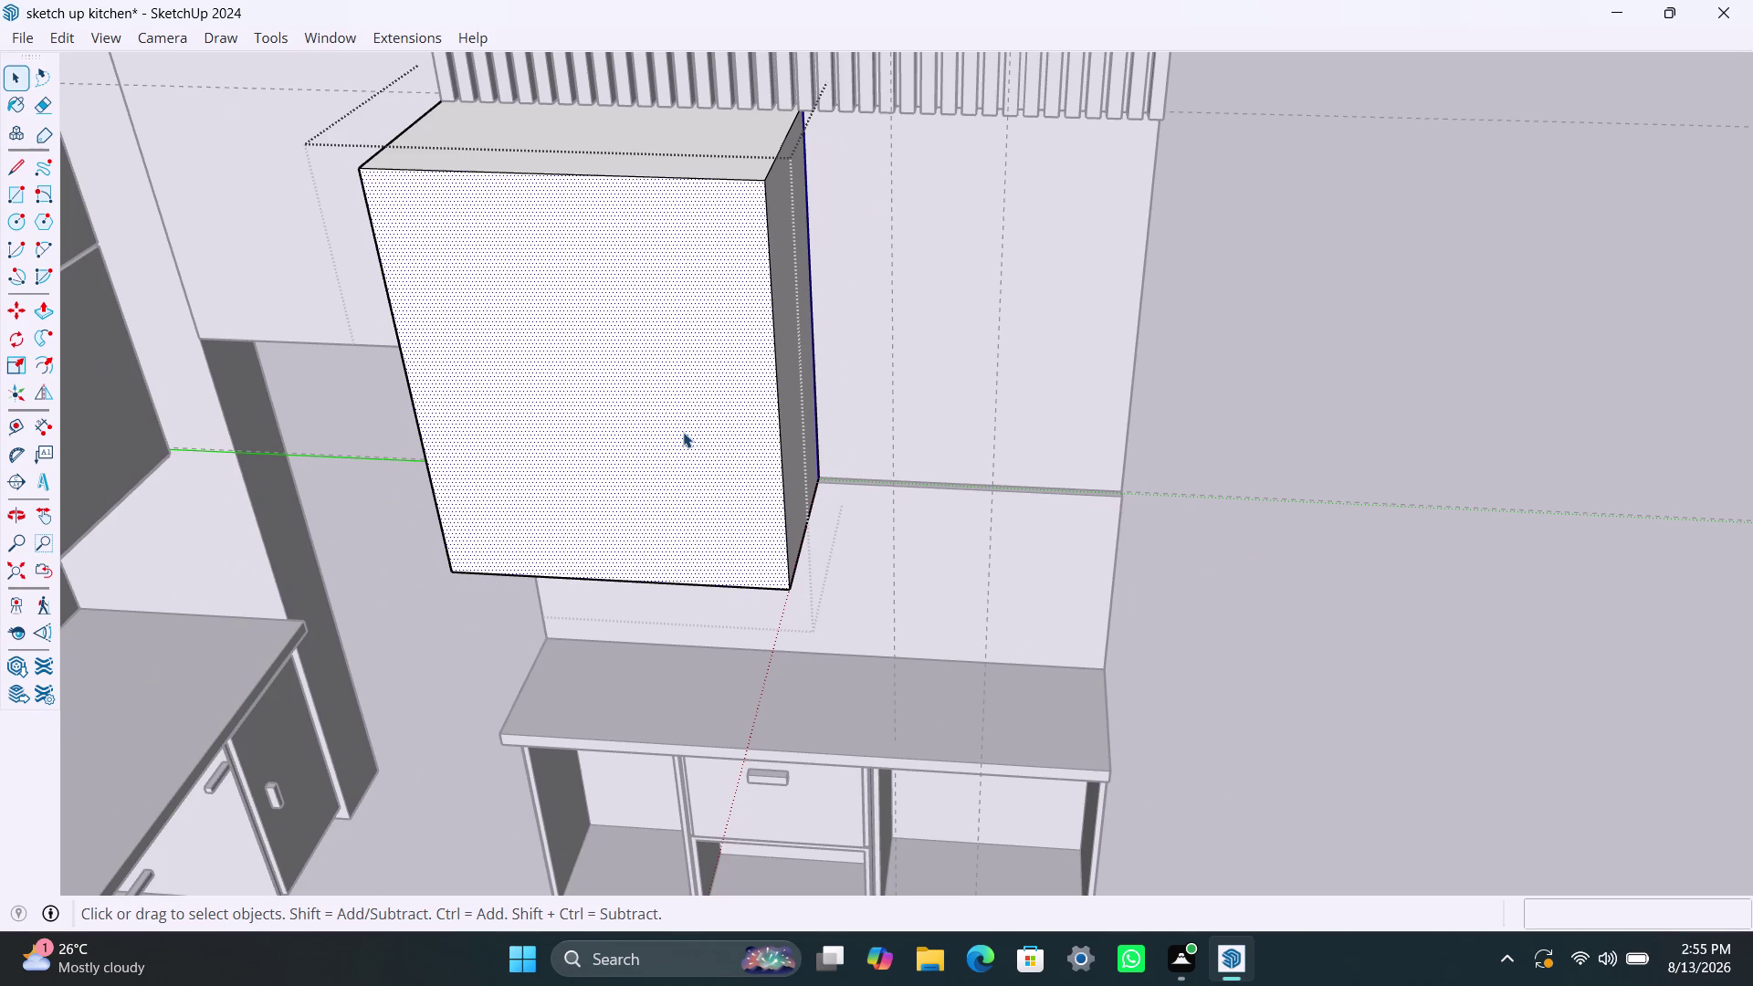
key(p)
click(683, 432)
text(10)
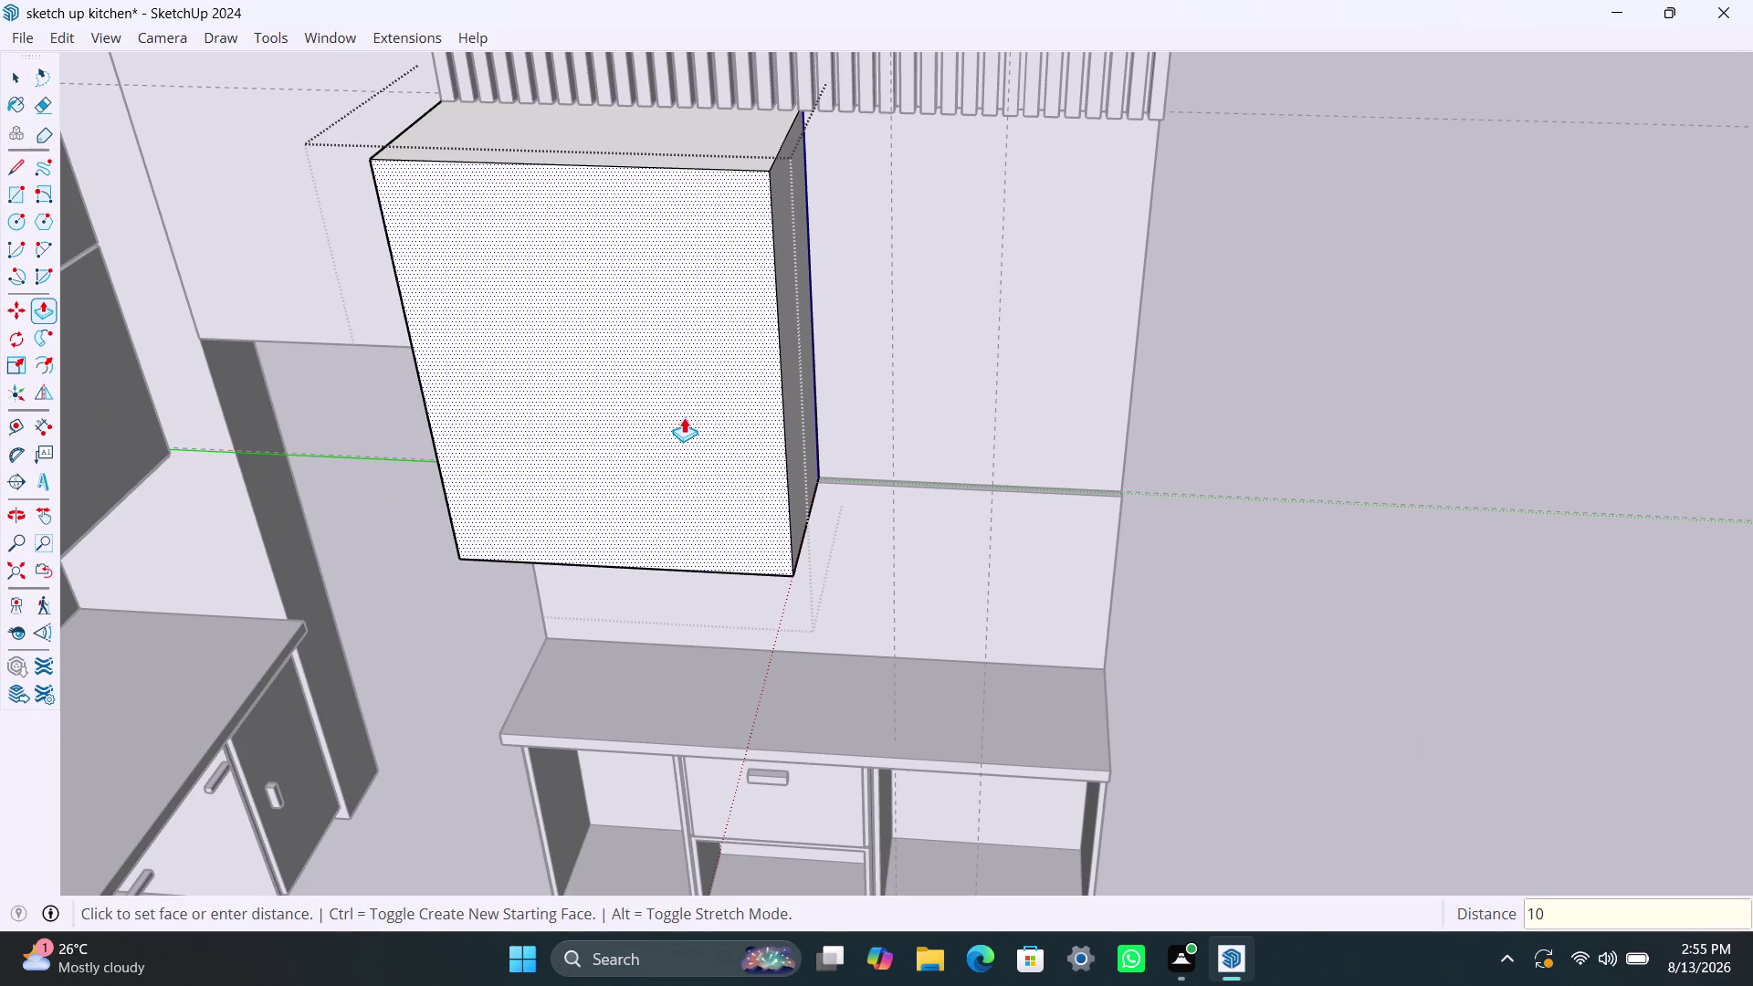
text(0mm)
key(Return)
key(space)
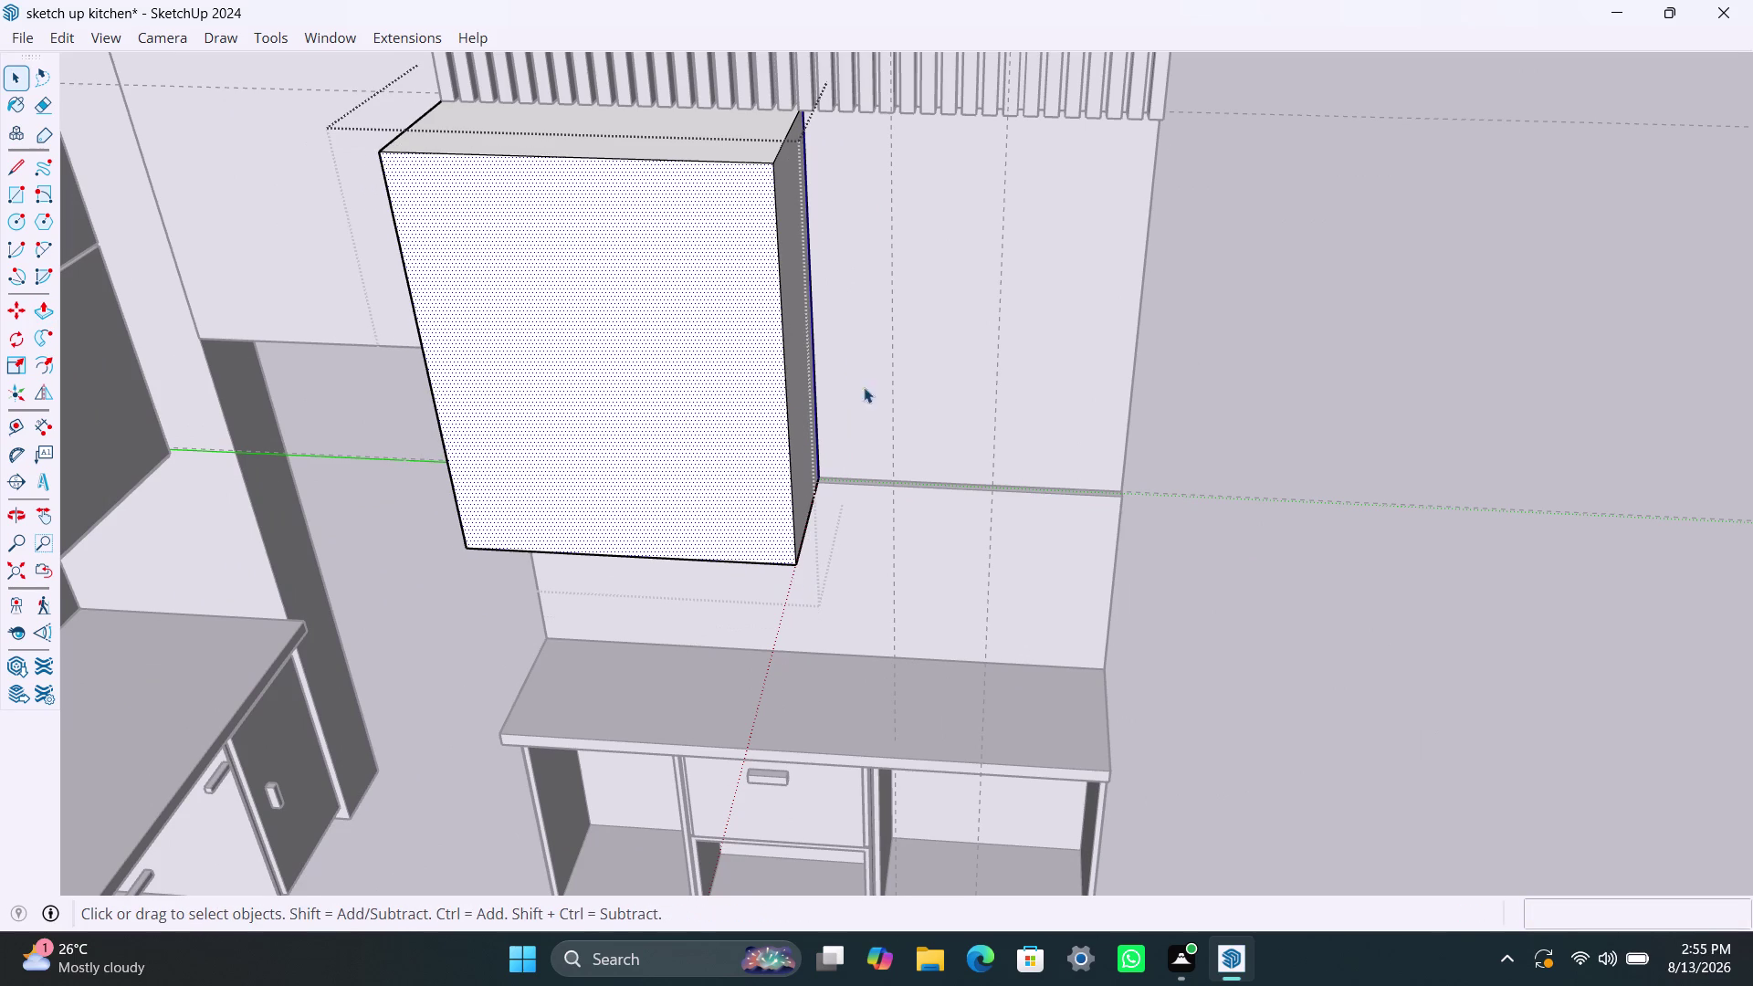
click(1254, 373)
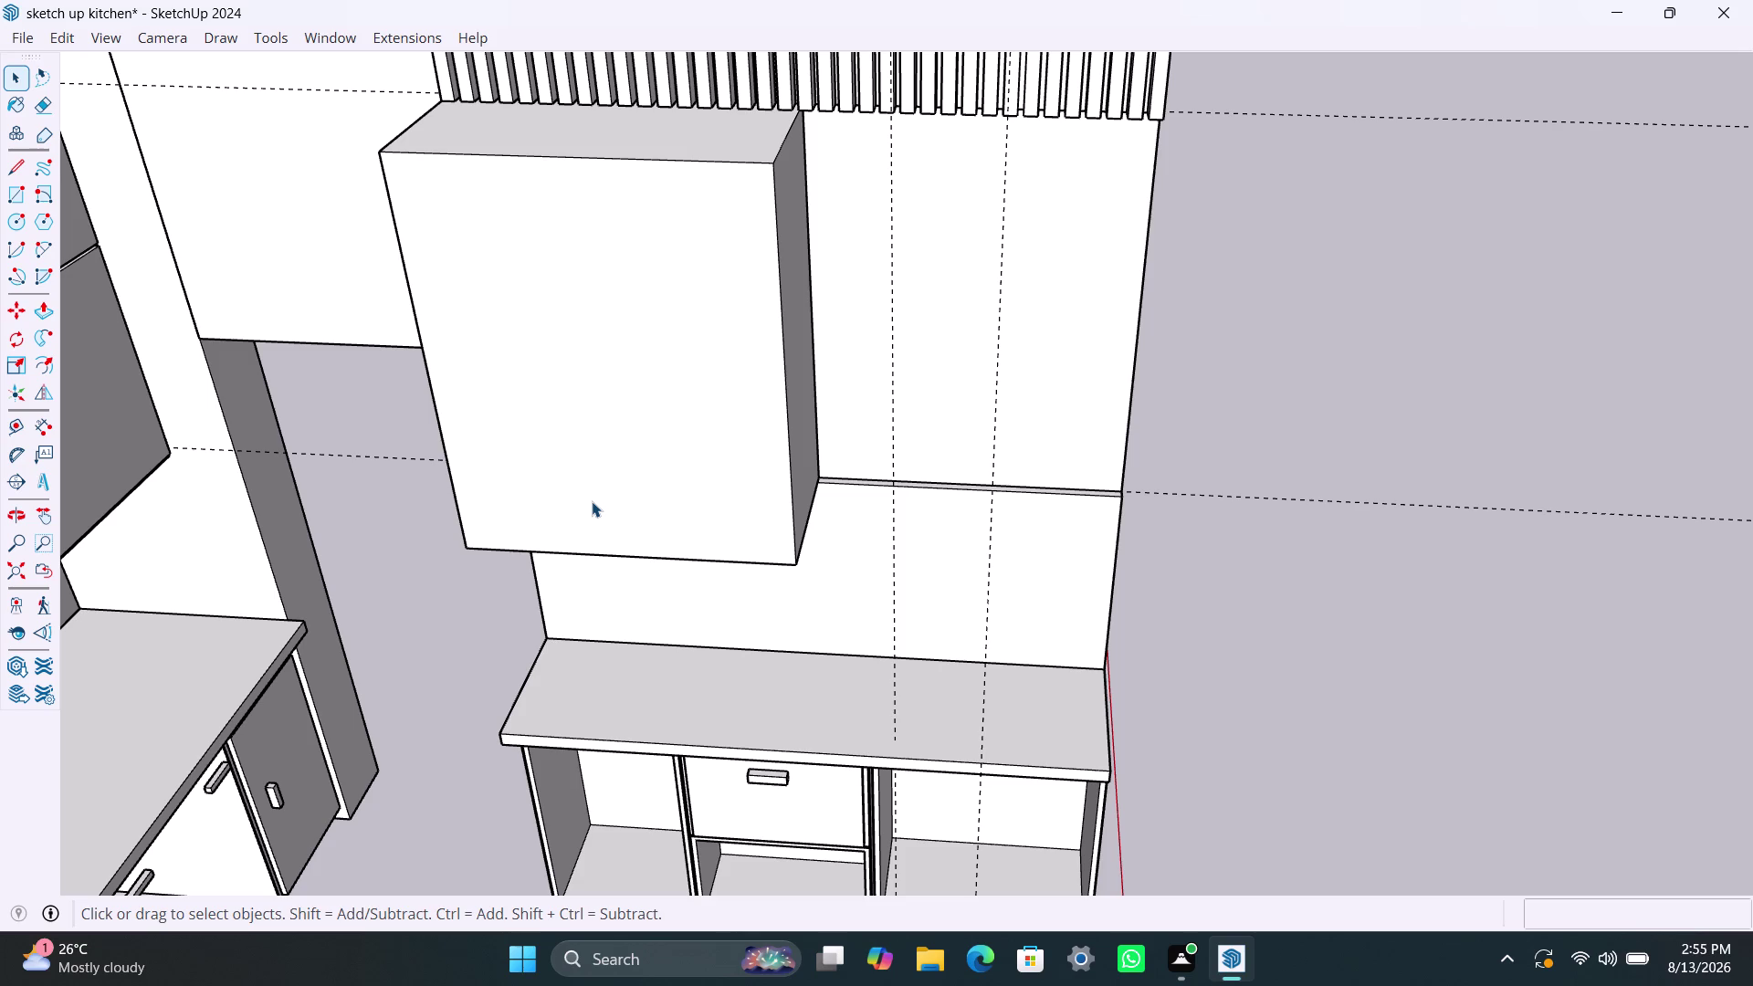
scroll(up, 3)
scroll(up, 3)
scroll(up, 3)
click(324, 621)
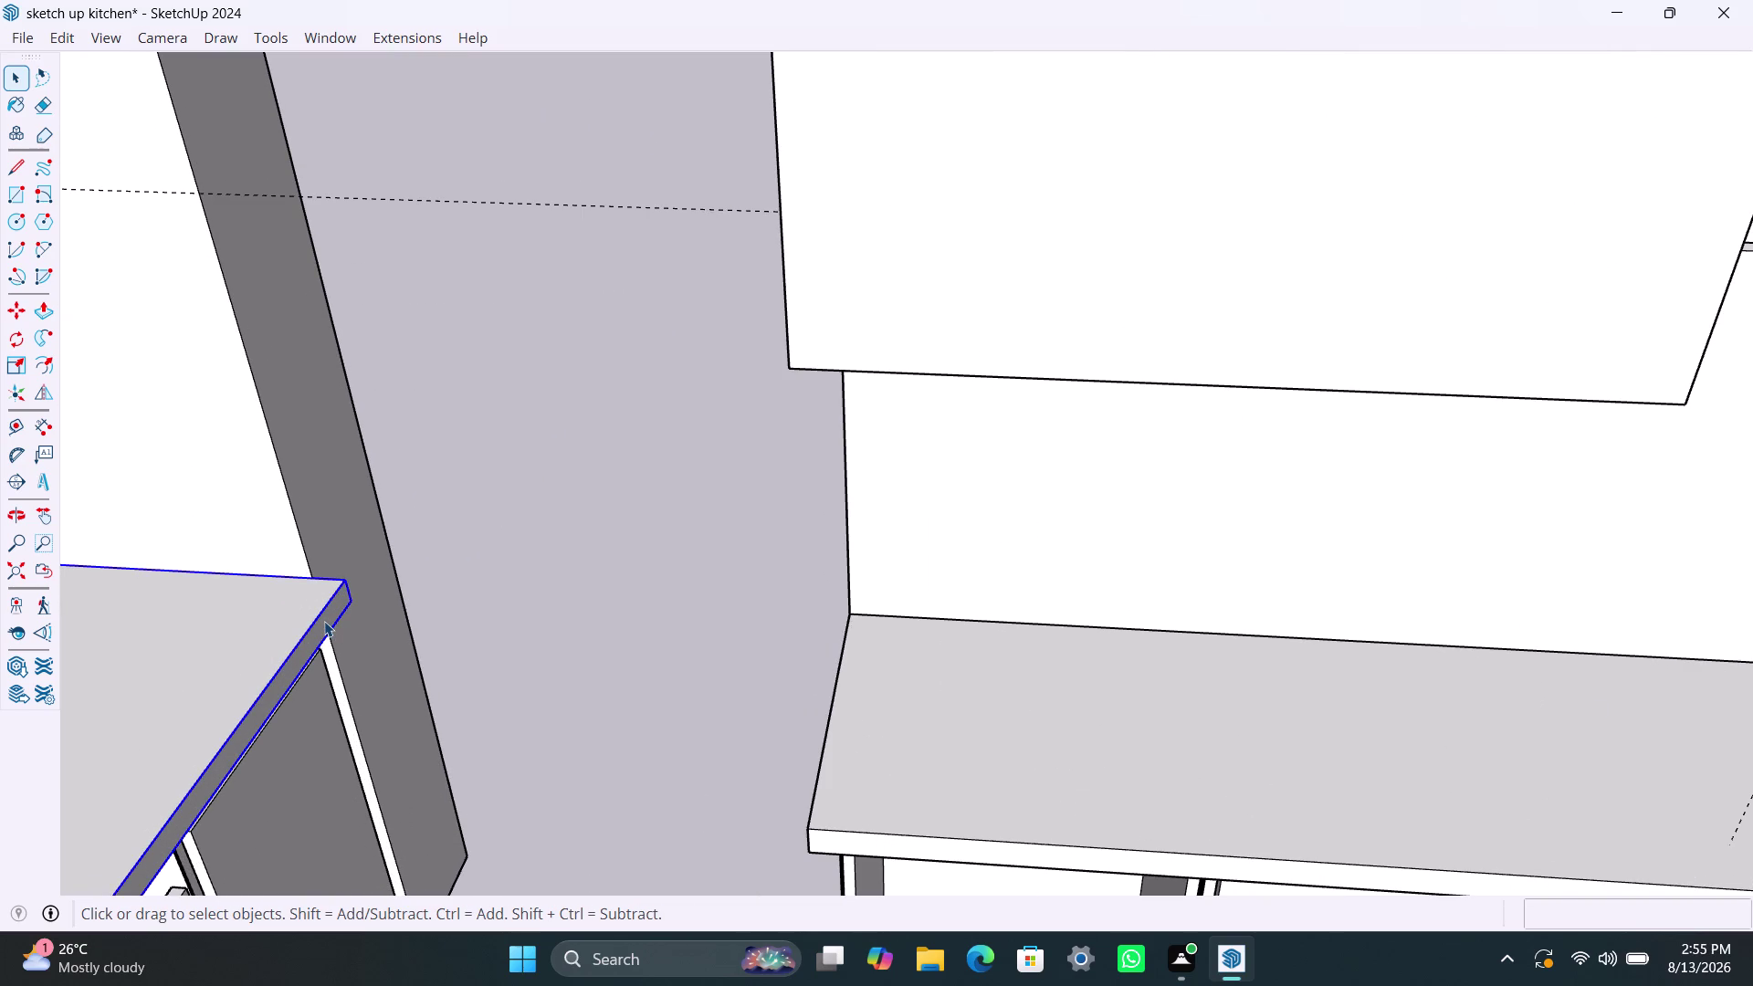
triple_click(324, 621)
click(324, 621)
click(324, 621)
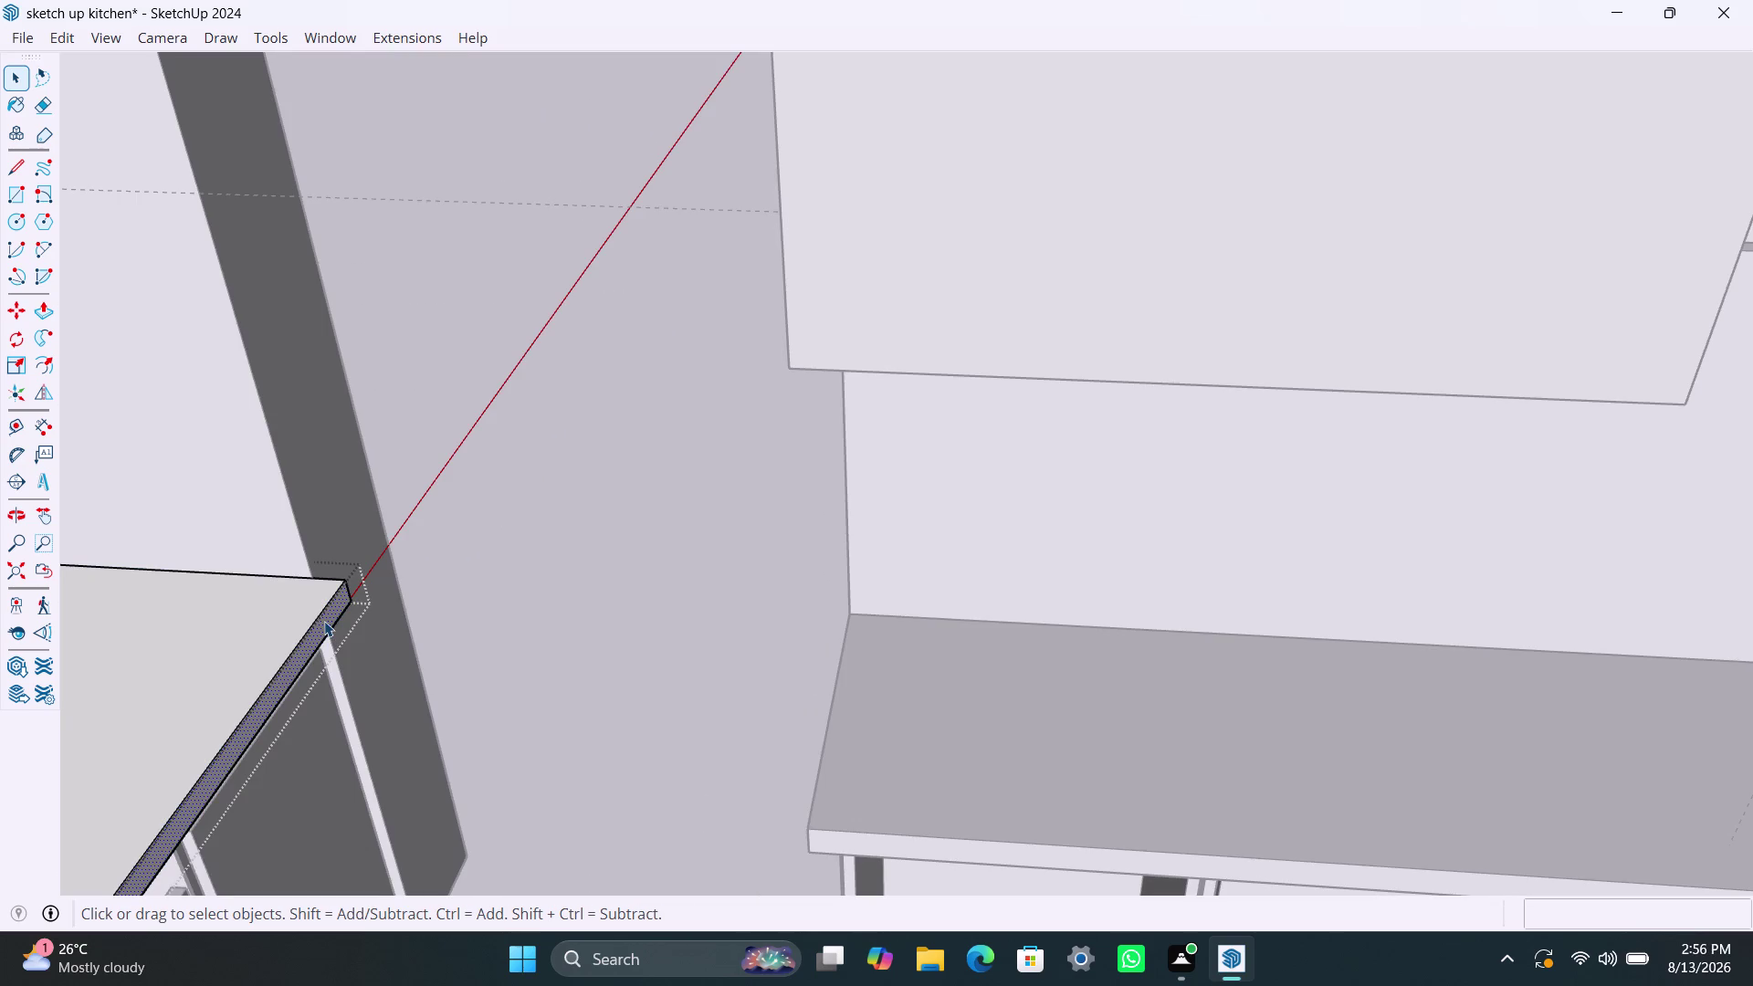
key(p)
click(324, 621)
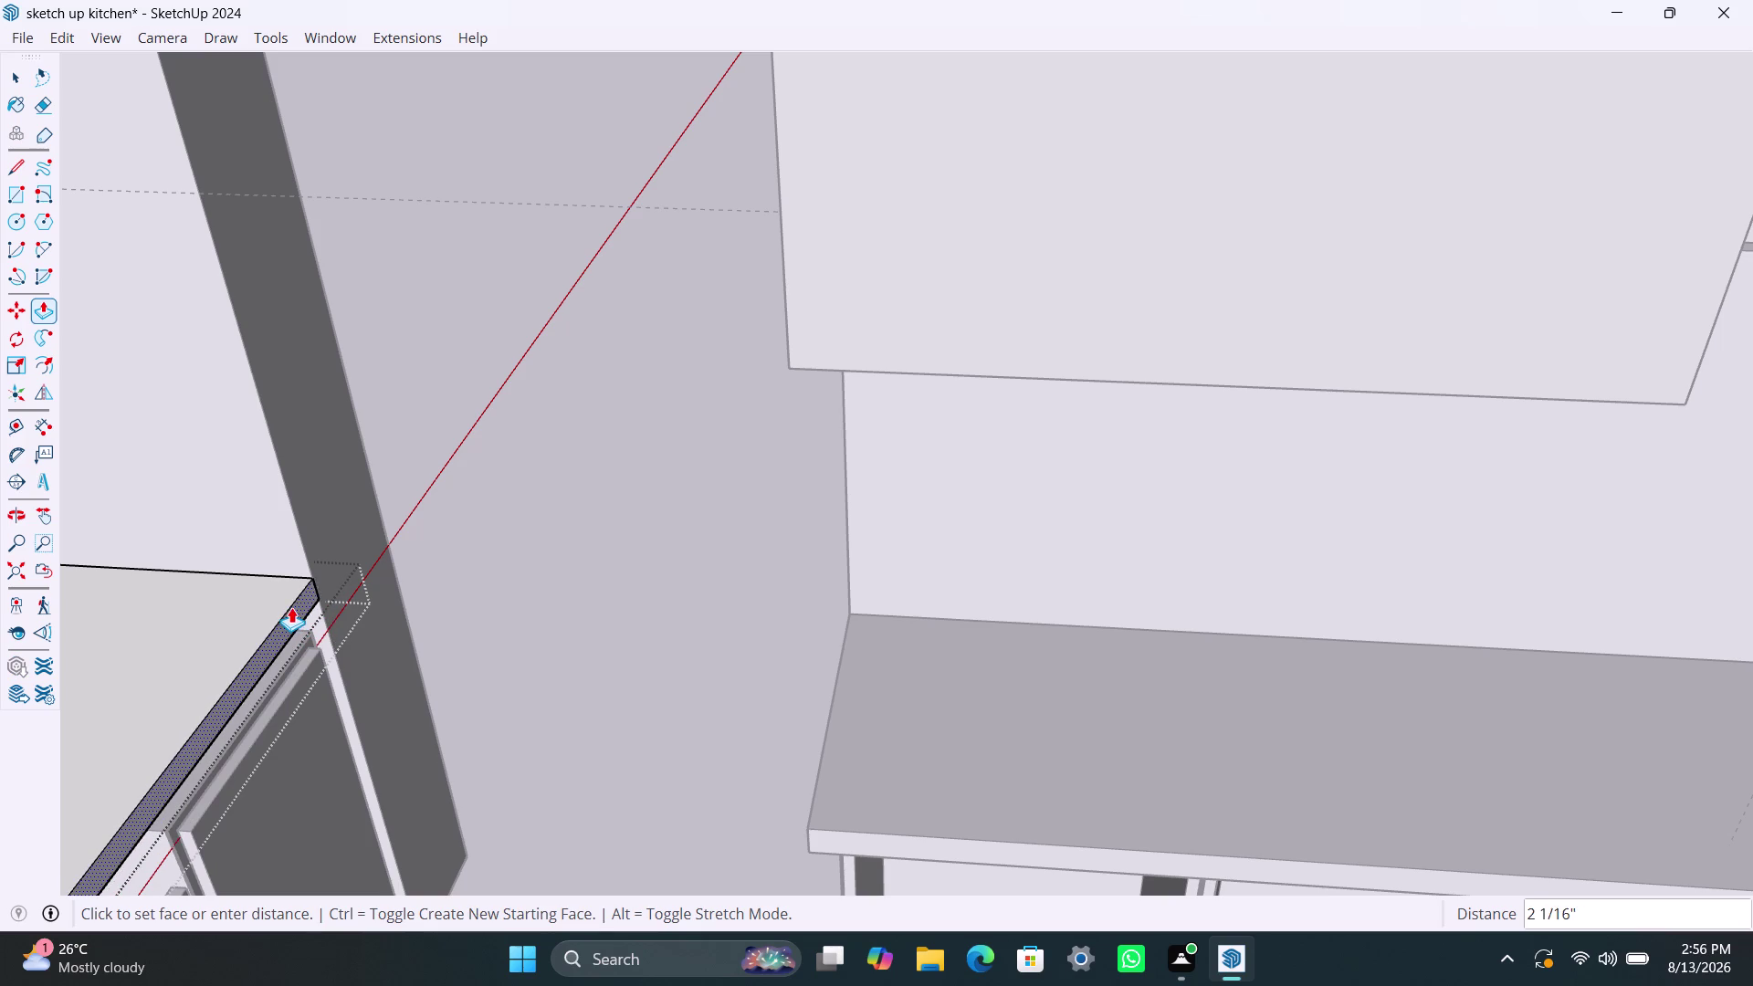
click(293, 608)
key(space)
click(537, 625)
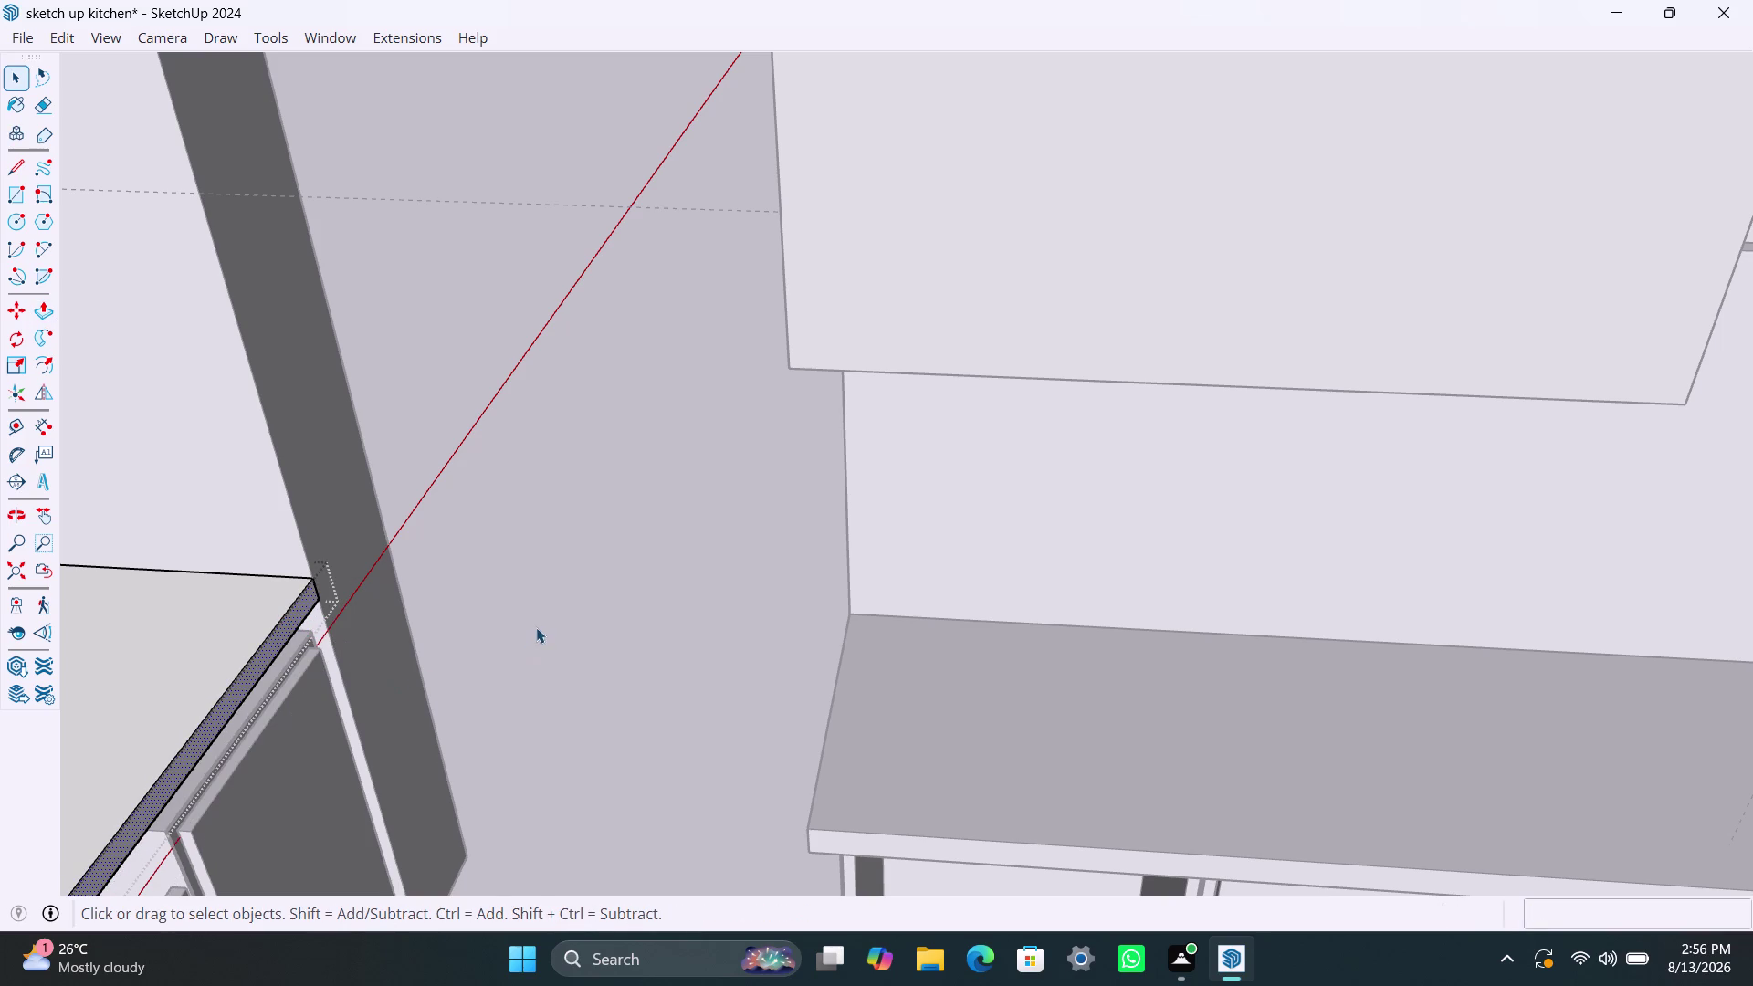
scroll(down, 3)
scroll(down, 3)
scroll(down, 3)
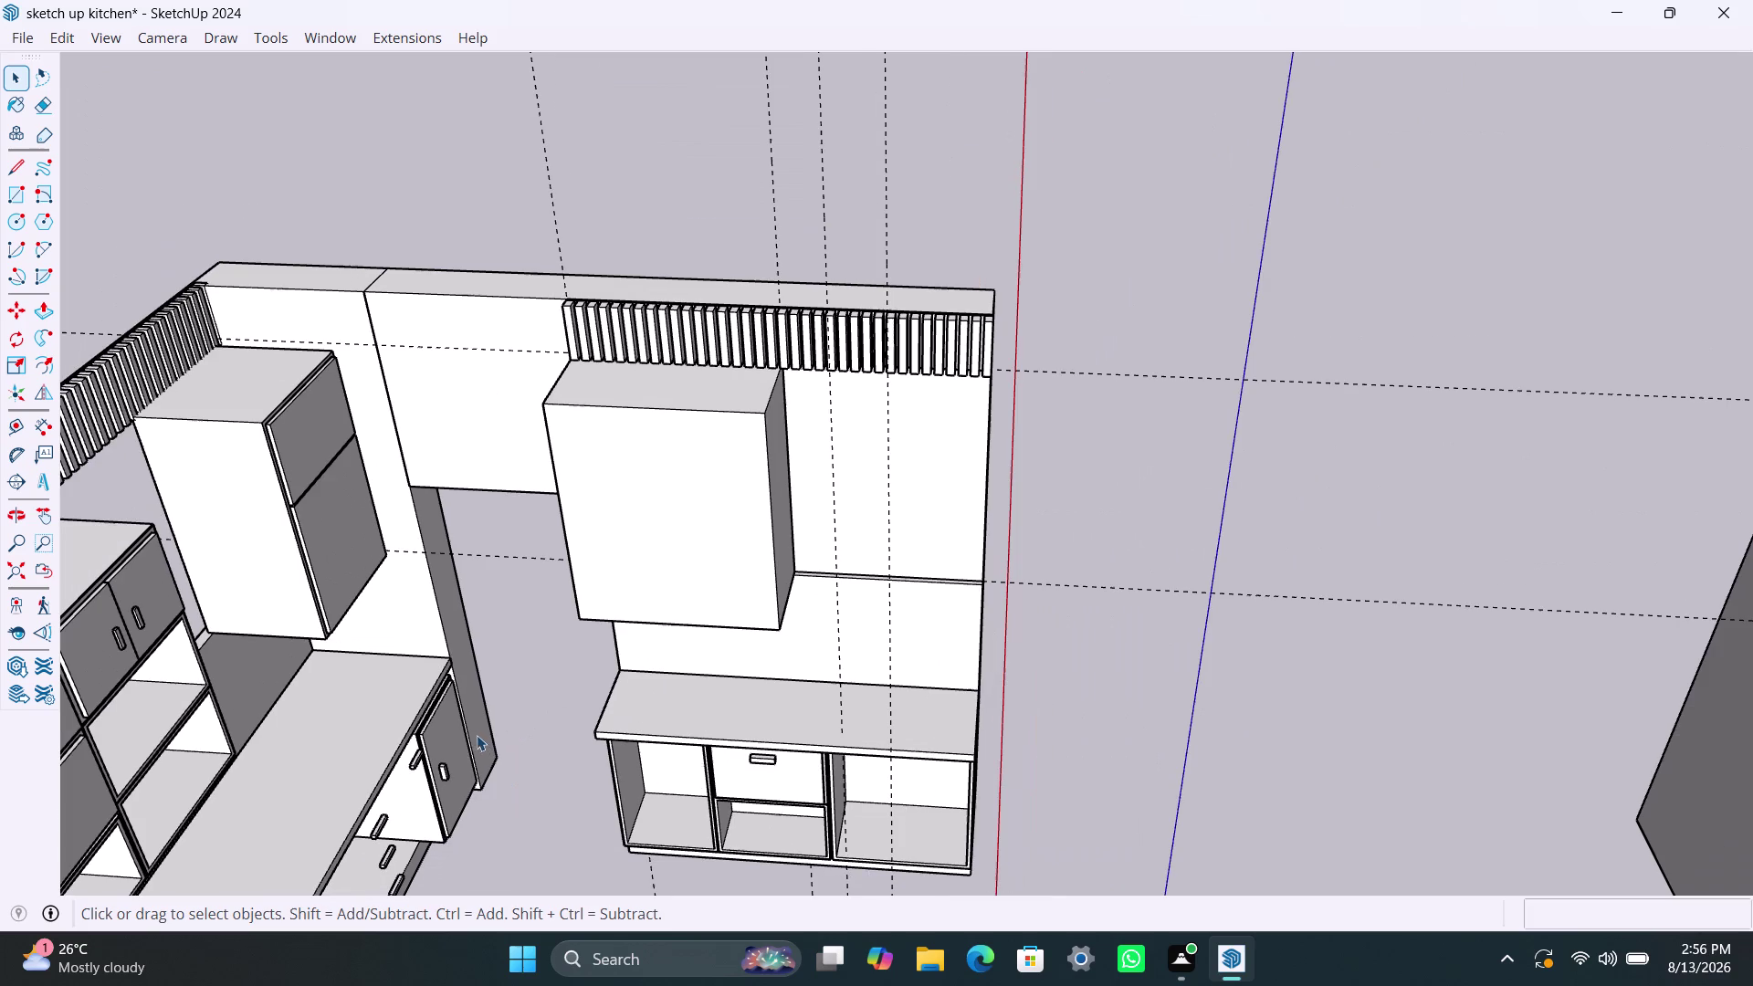
scroll(up, 3)
scroll(up, 3)
scroll(up, 3)
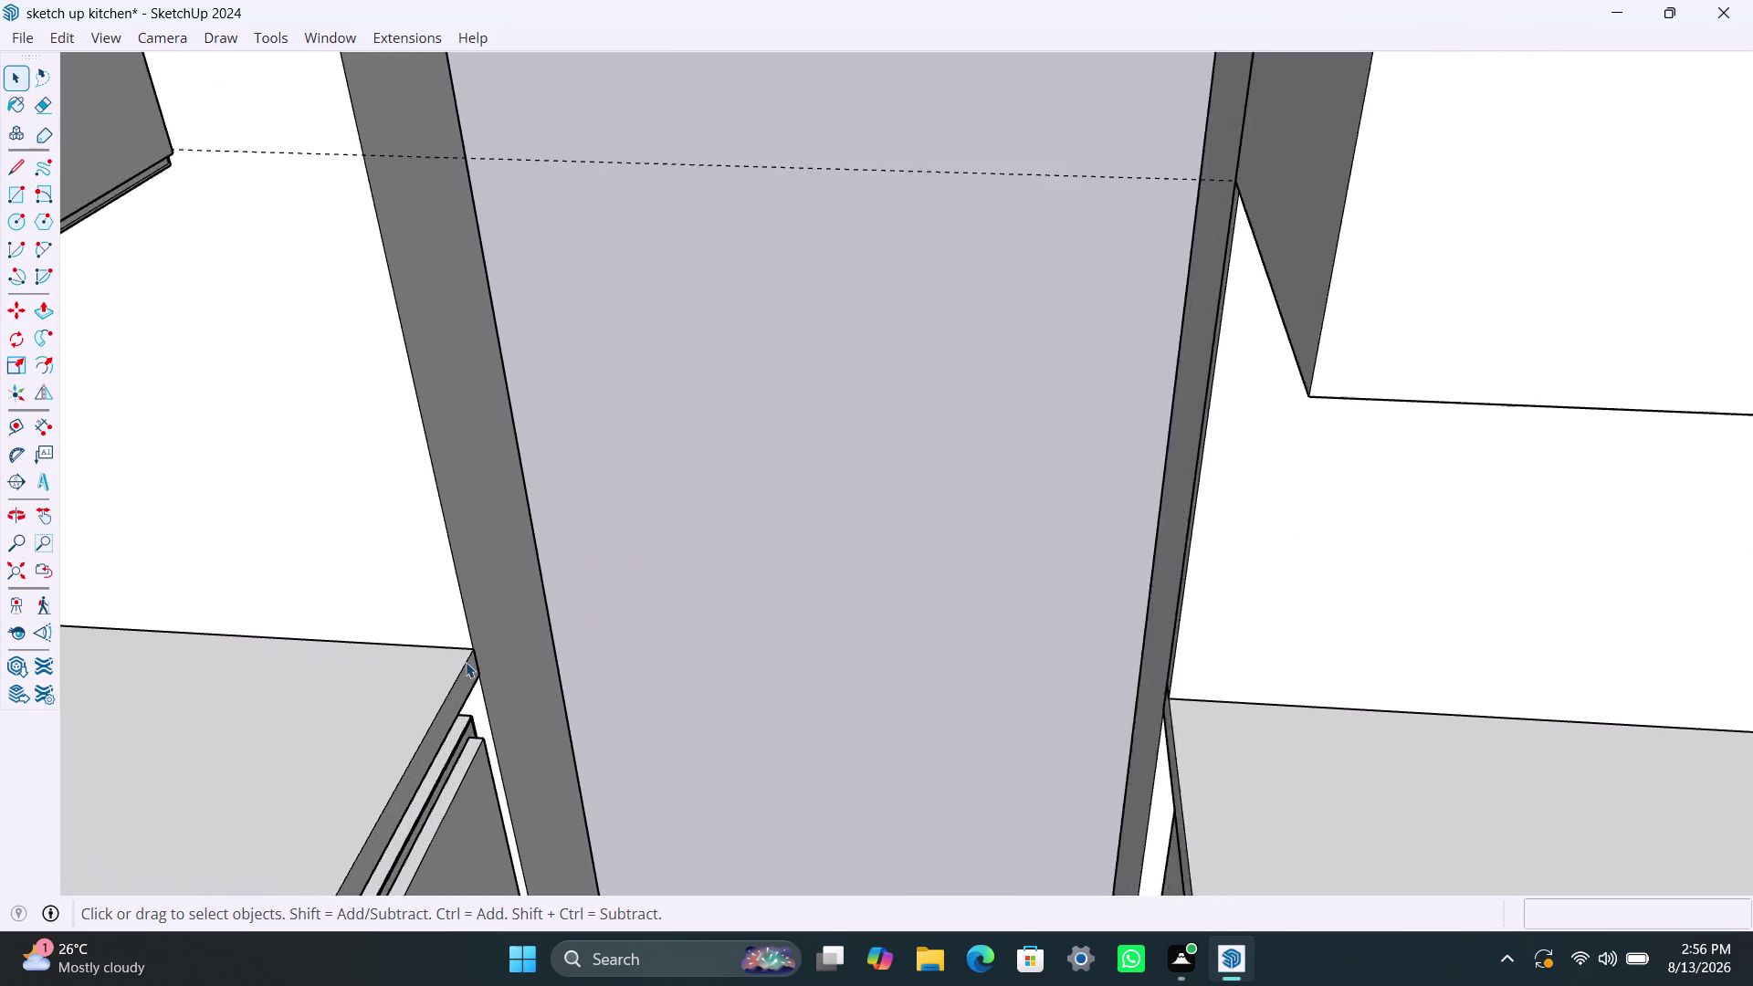
scroll(up, 3)
scroll(up, 3)
scroll(up, 3)
scroll(up, 3)
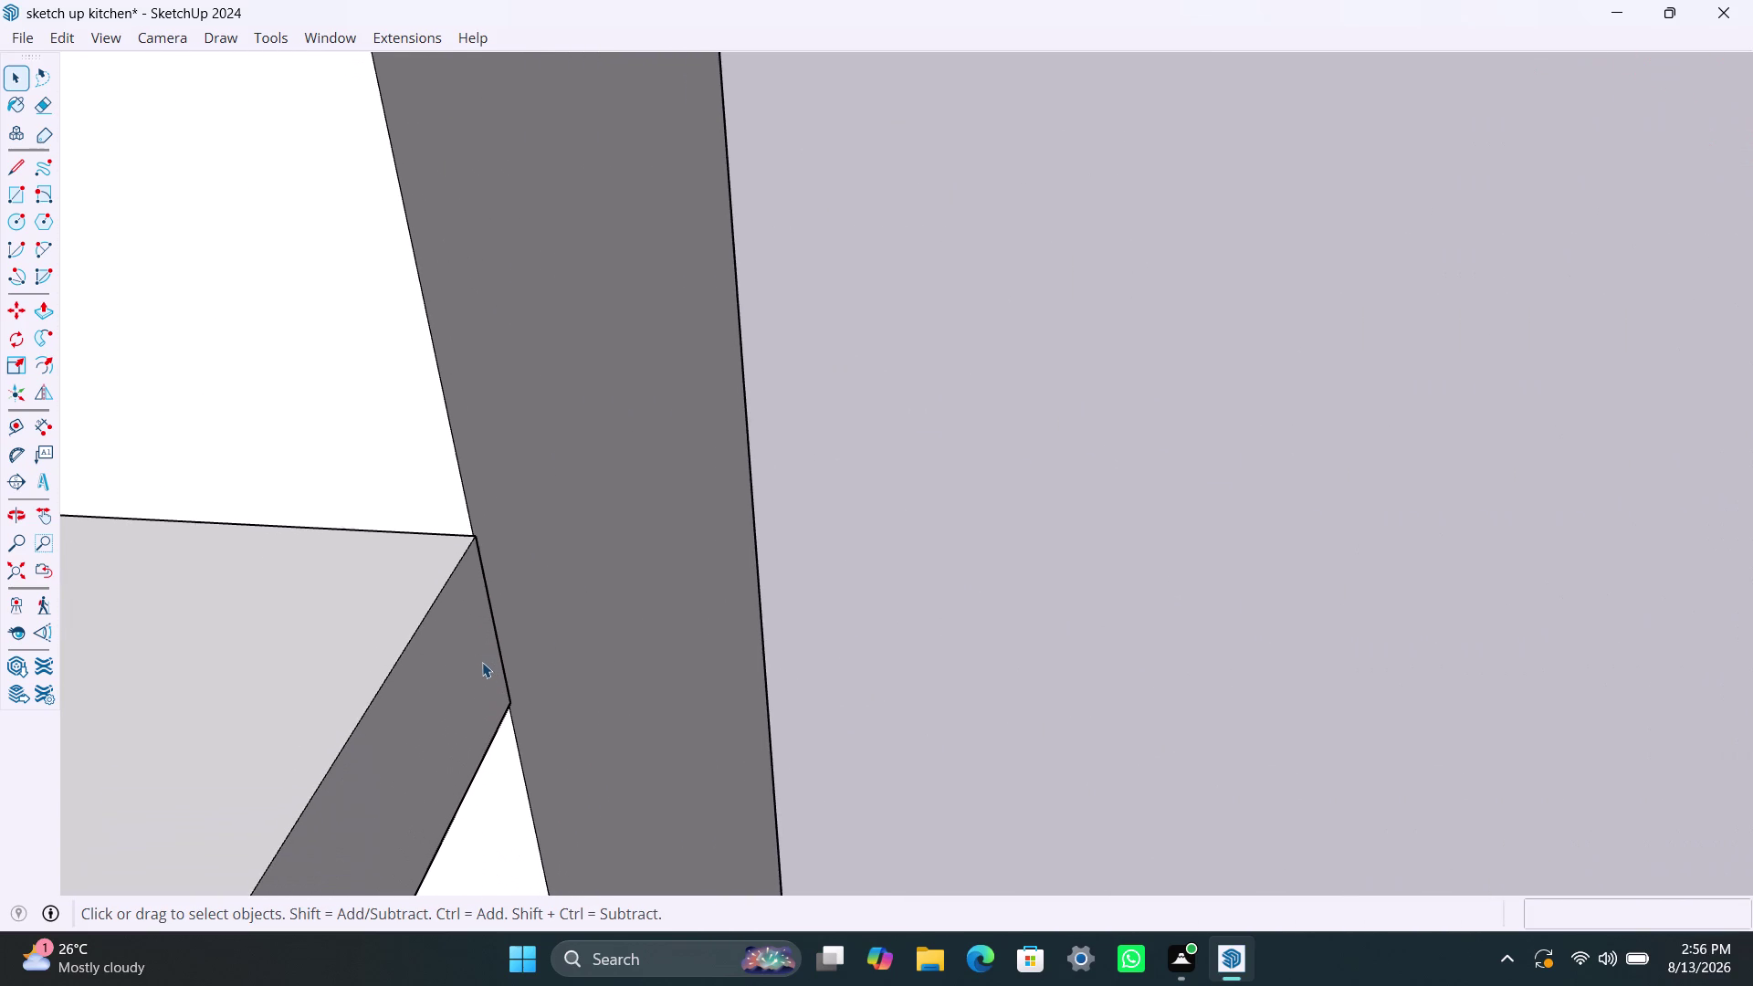
scroll(up, 3)
scroll(down, 3)
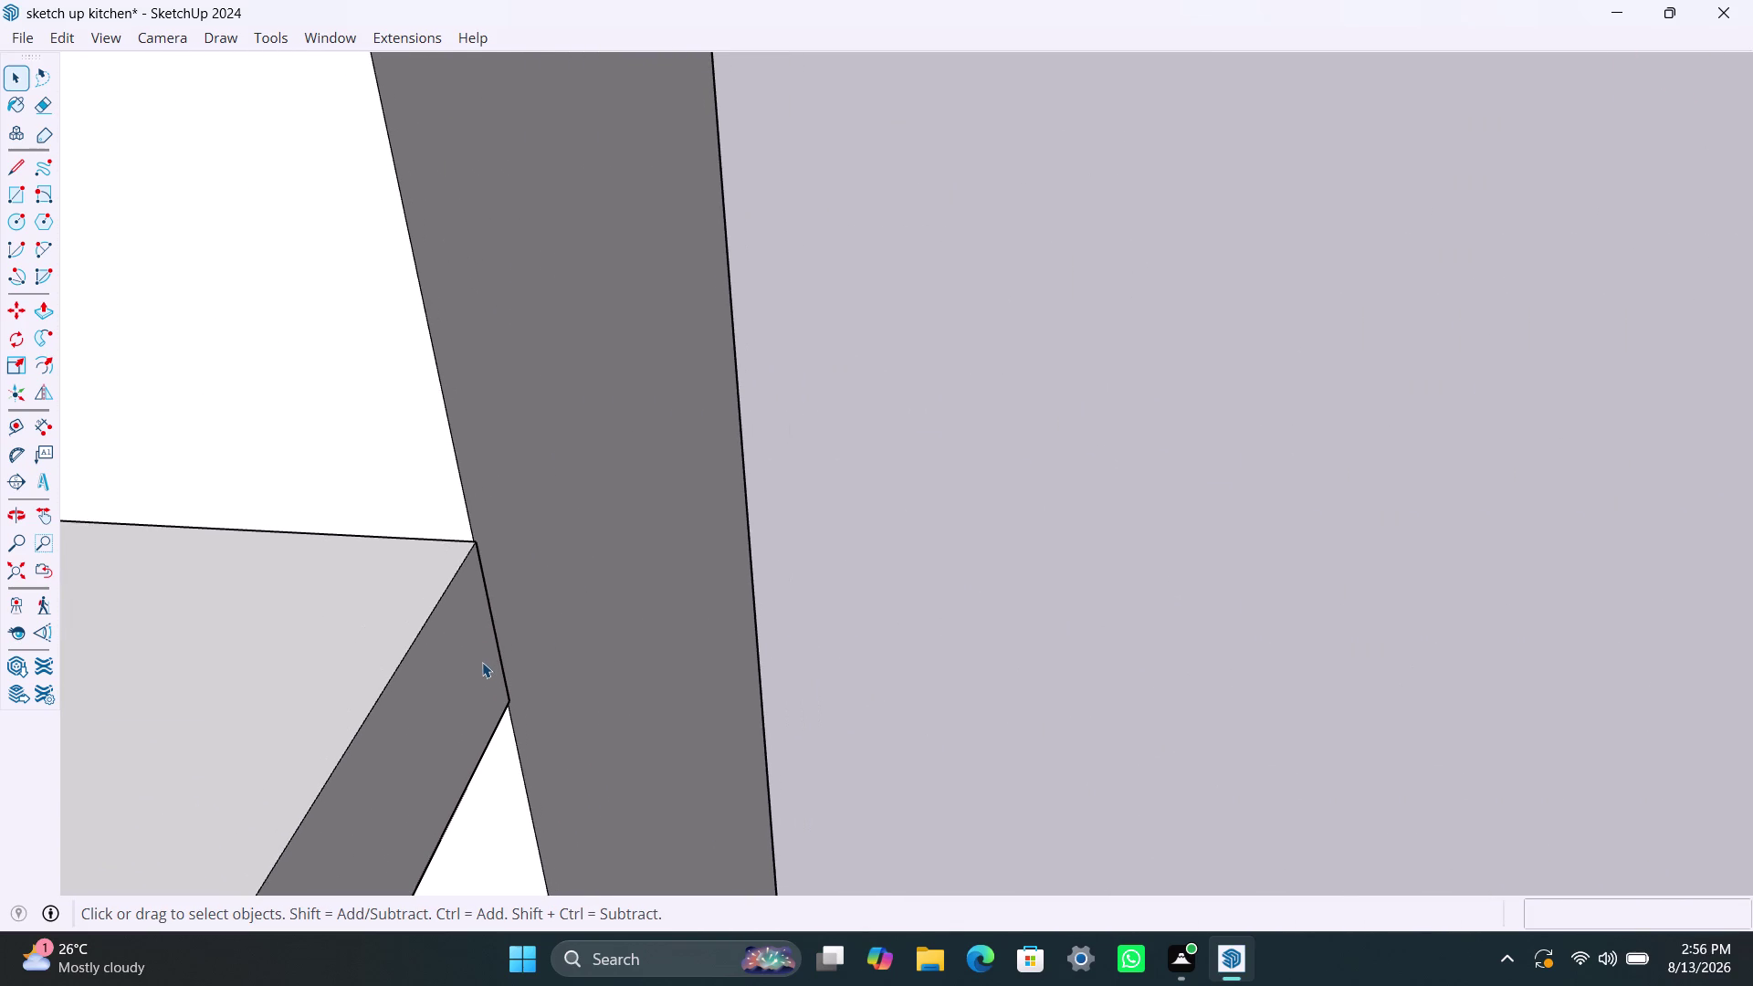
scroll(down, 3)
click(474, 645)
double_click(475, 645)
click(472, 653)
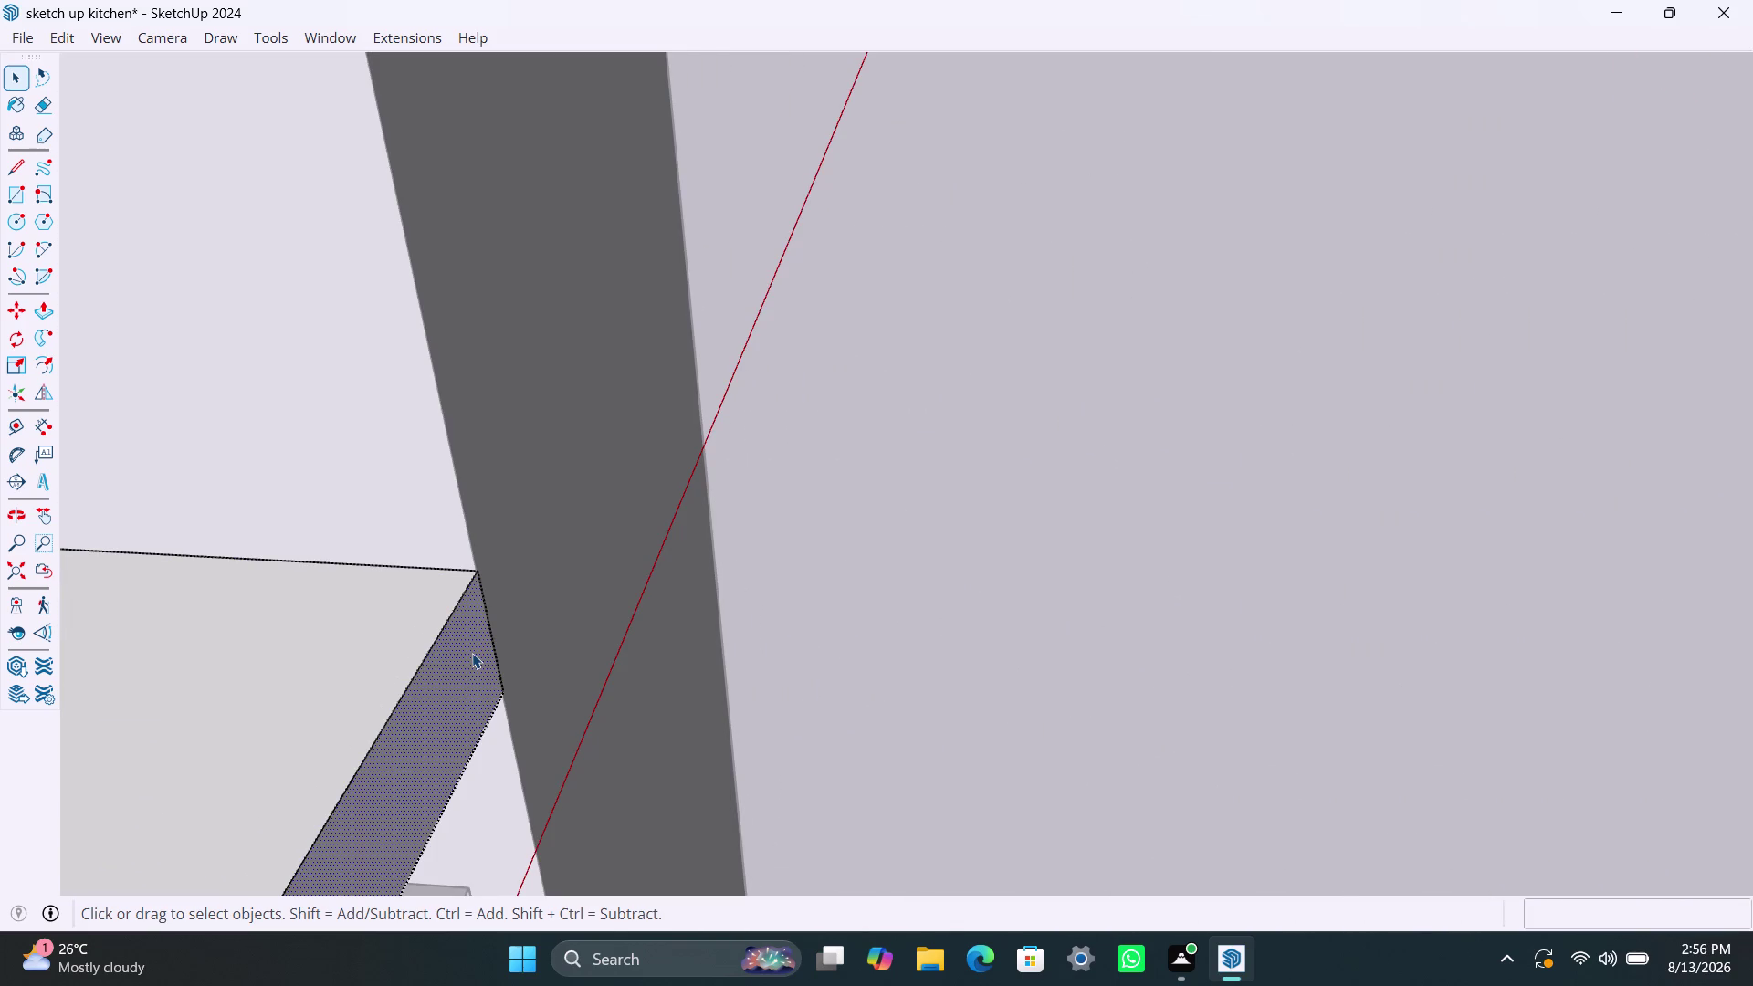
key(p)
click(471, 654)
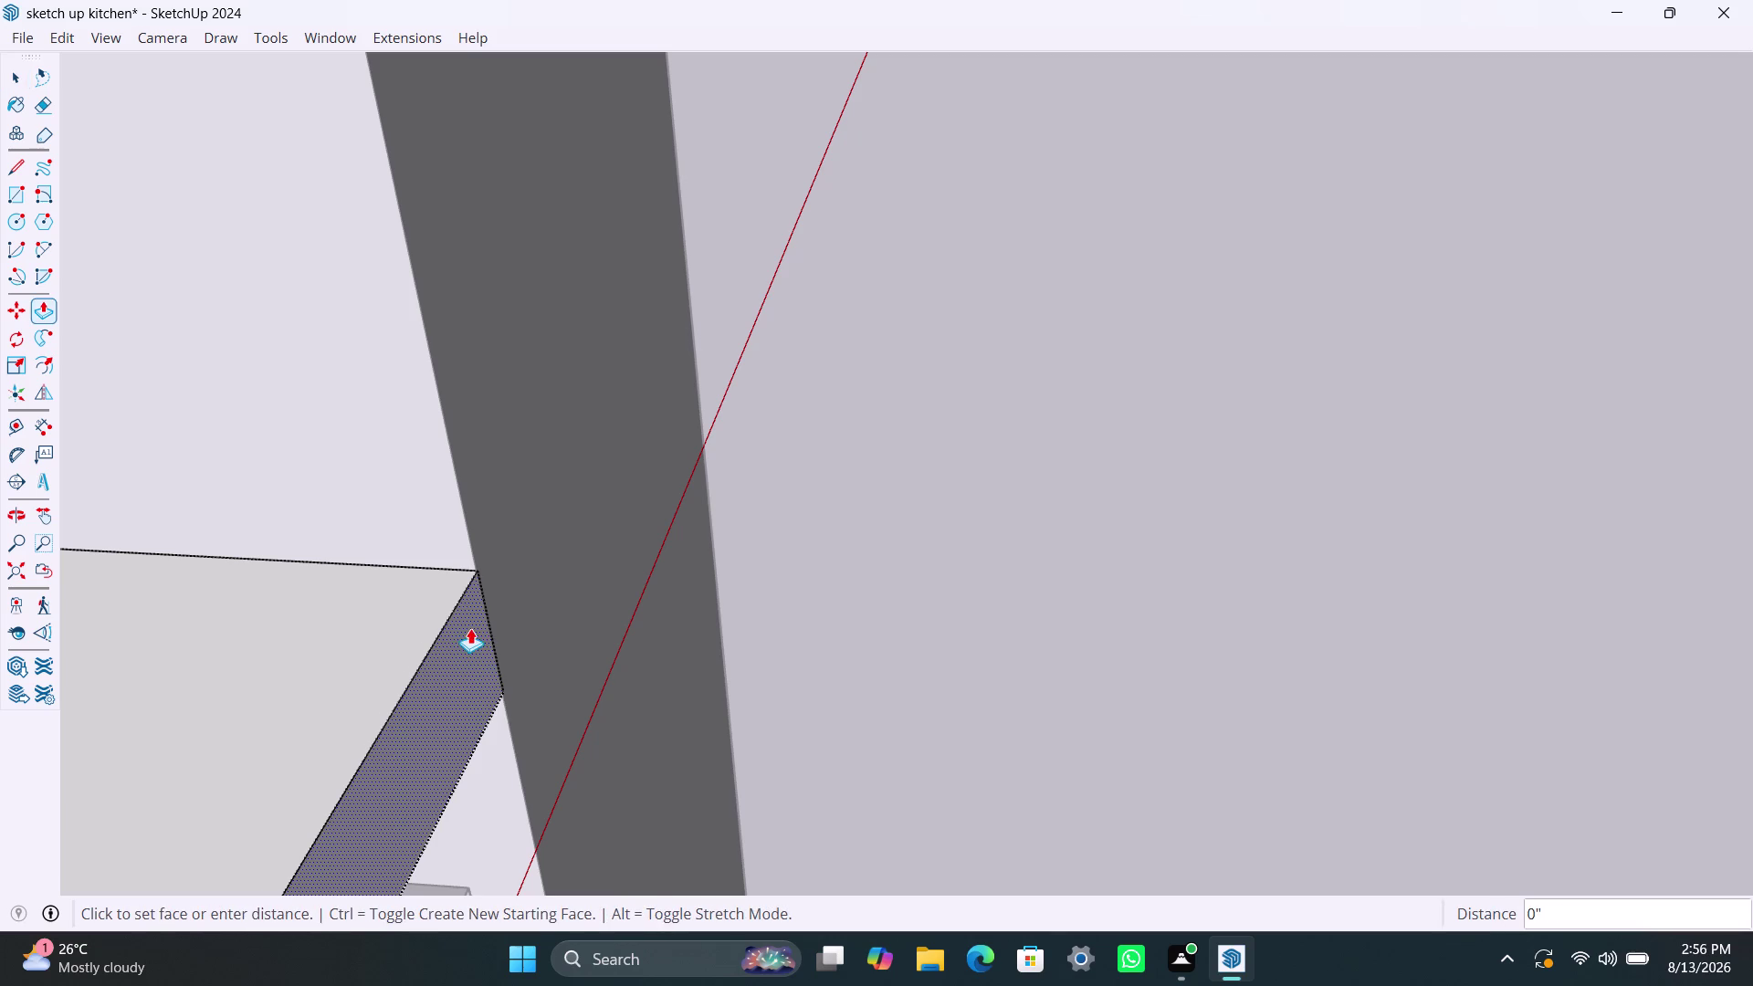
click(477, 534)
key(space)
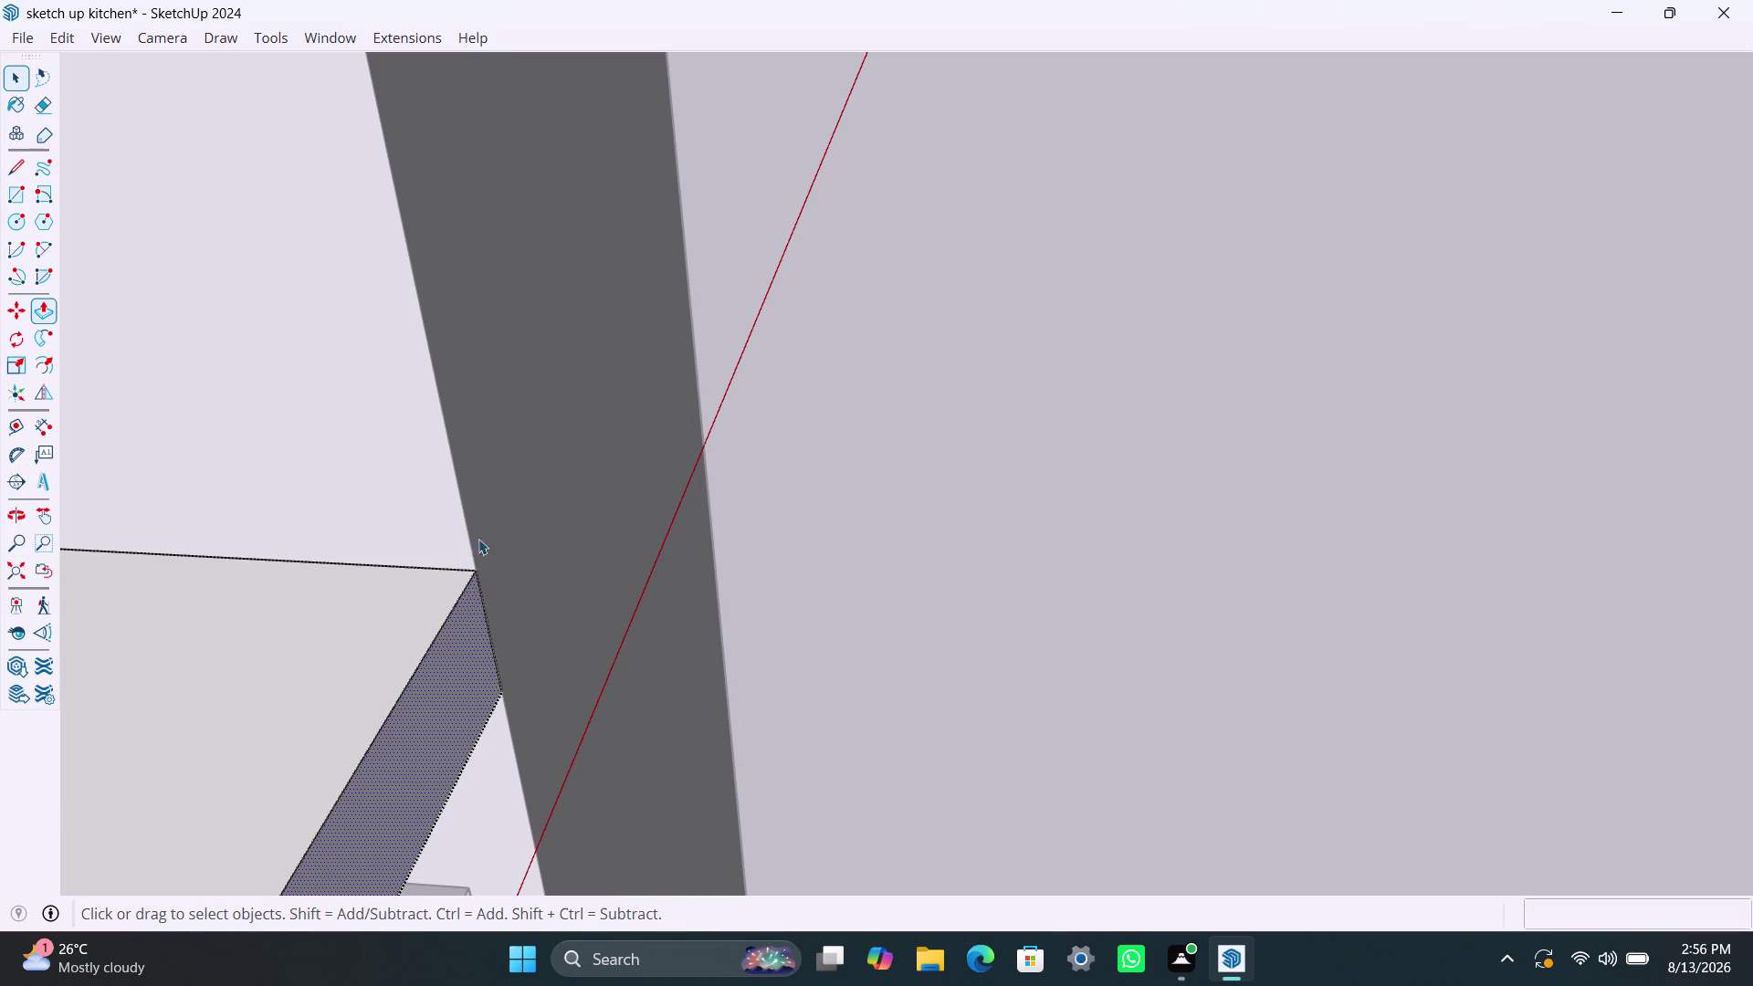
click(879, 442)
scroll(down, 3)
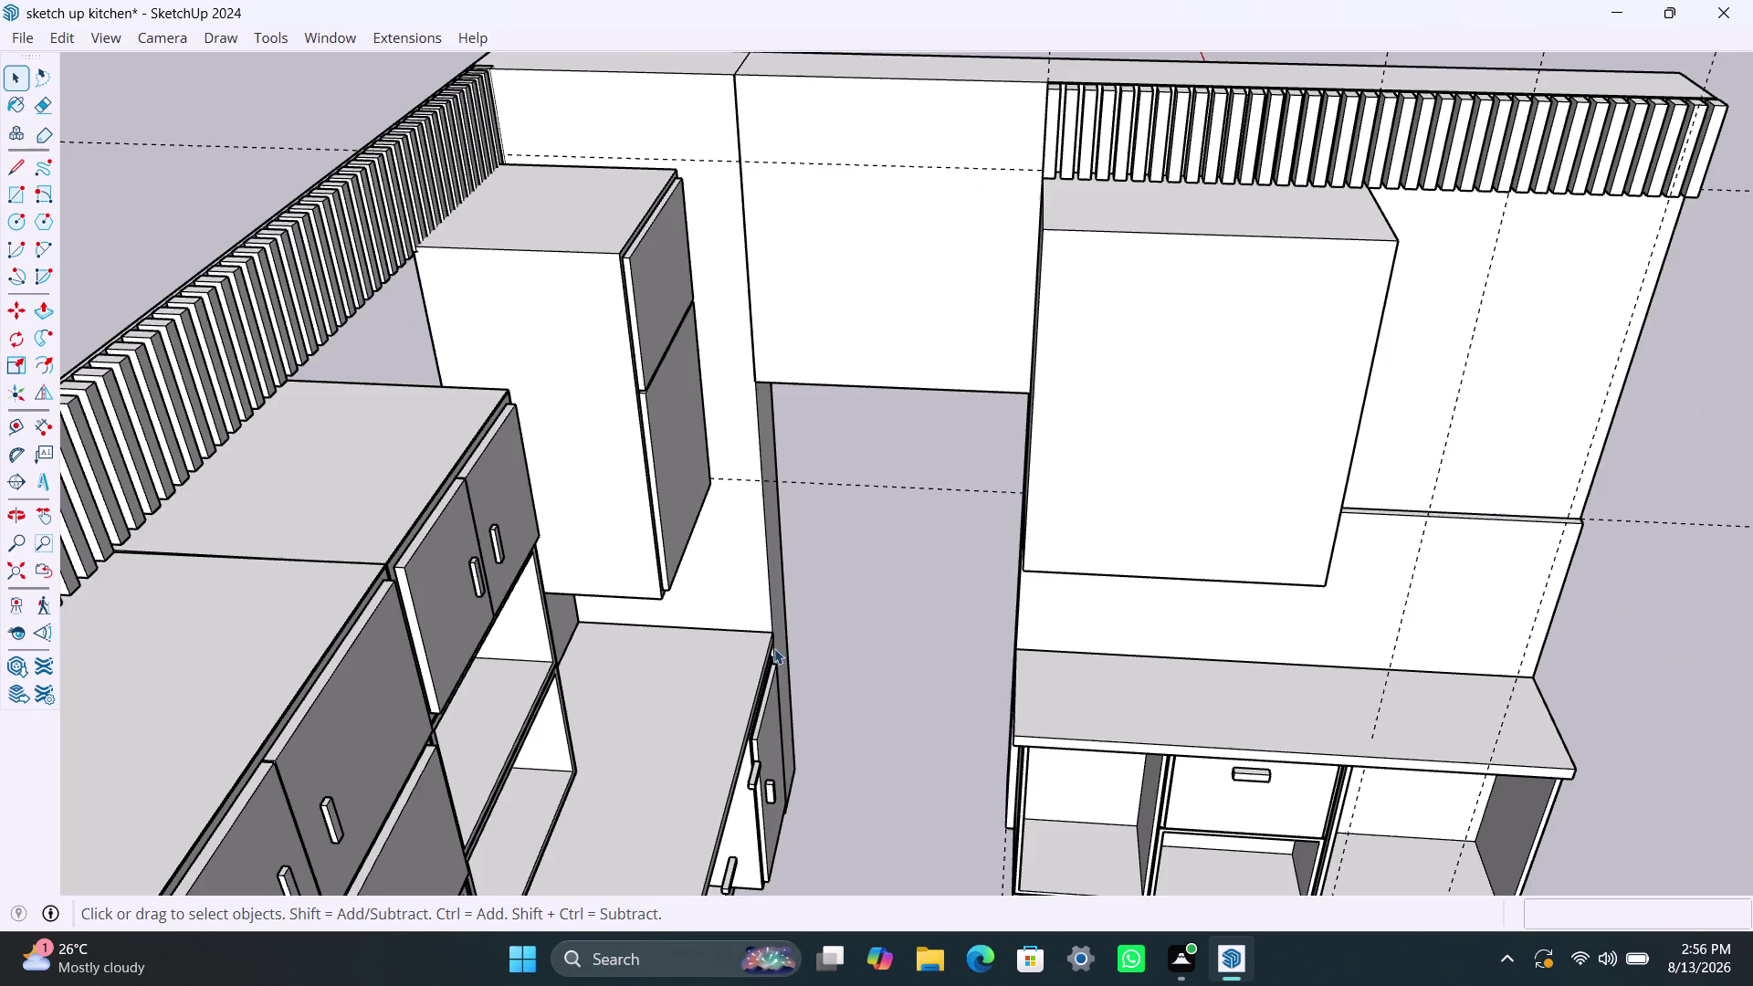
Zoom and orbit until the right-wall upper cabinet front fills the view.
scroll(down, 3)
scroll(down, 3)
scroll(up, 3)
scroll(up, 3)
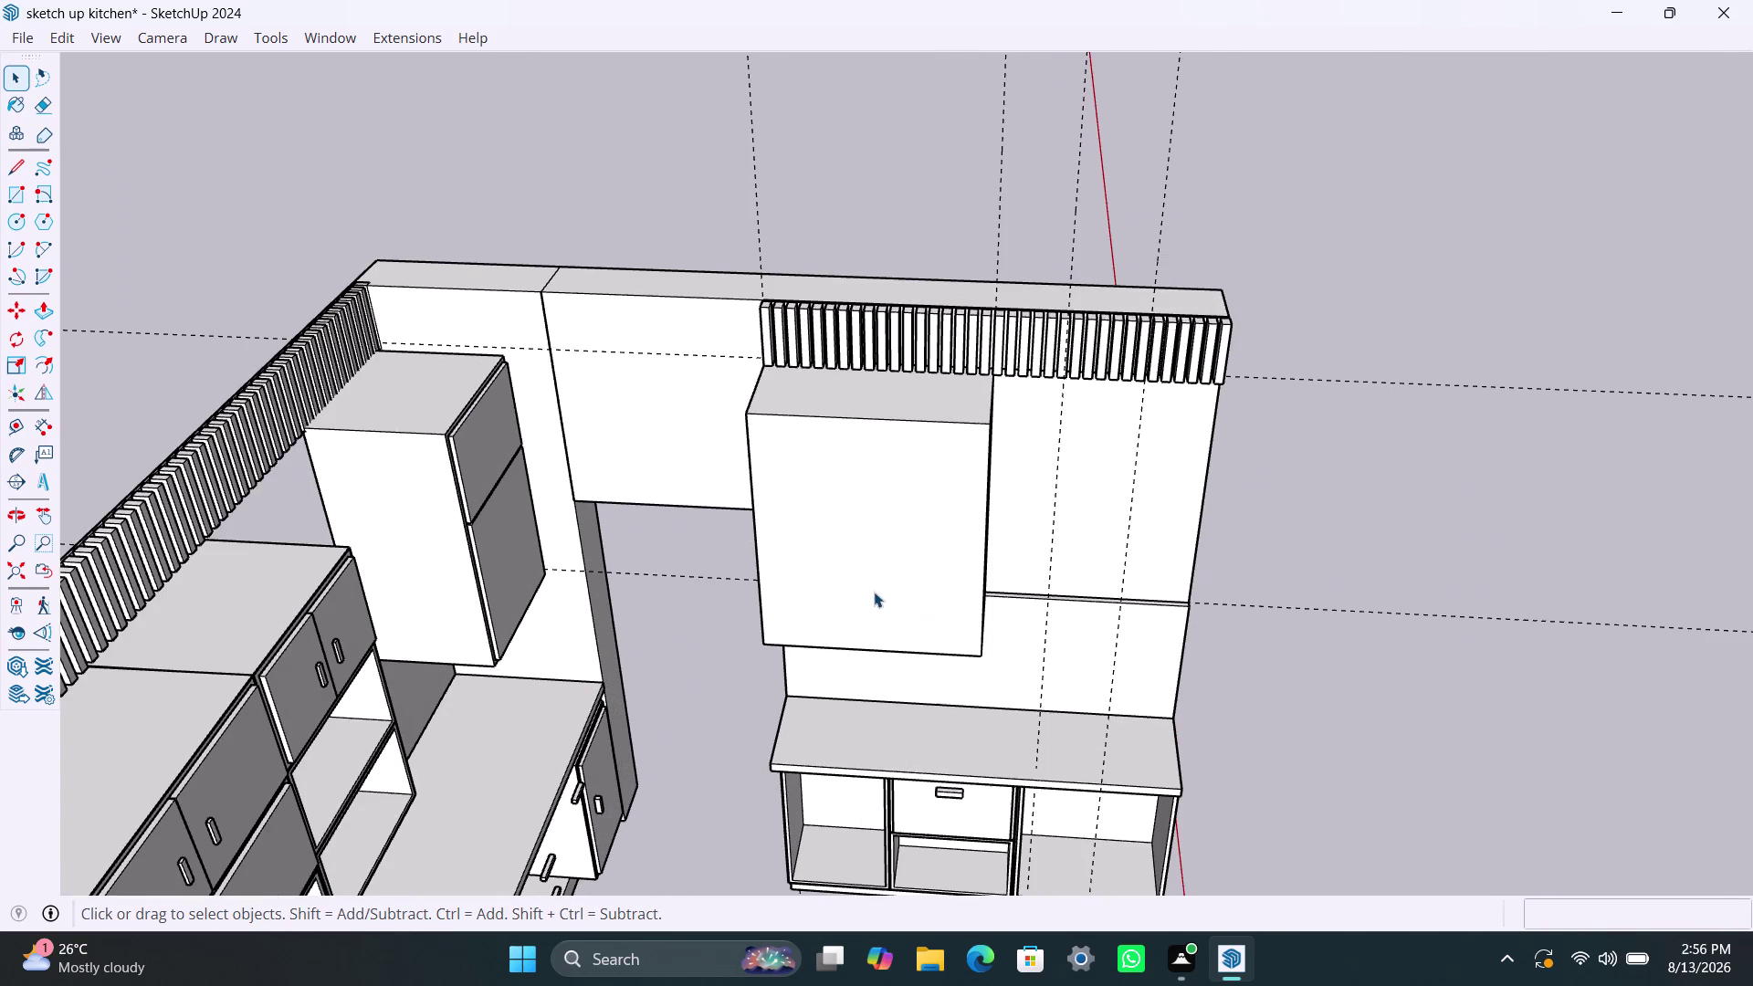
scroll(up, 3)
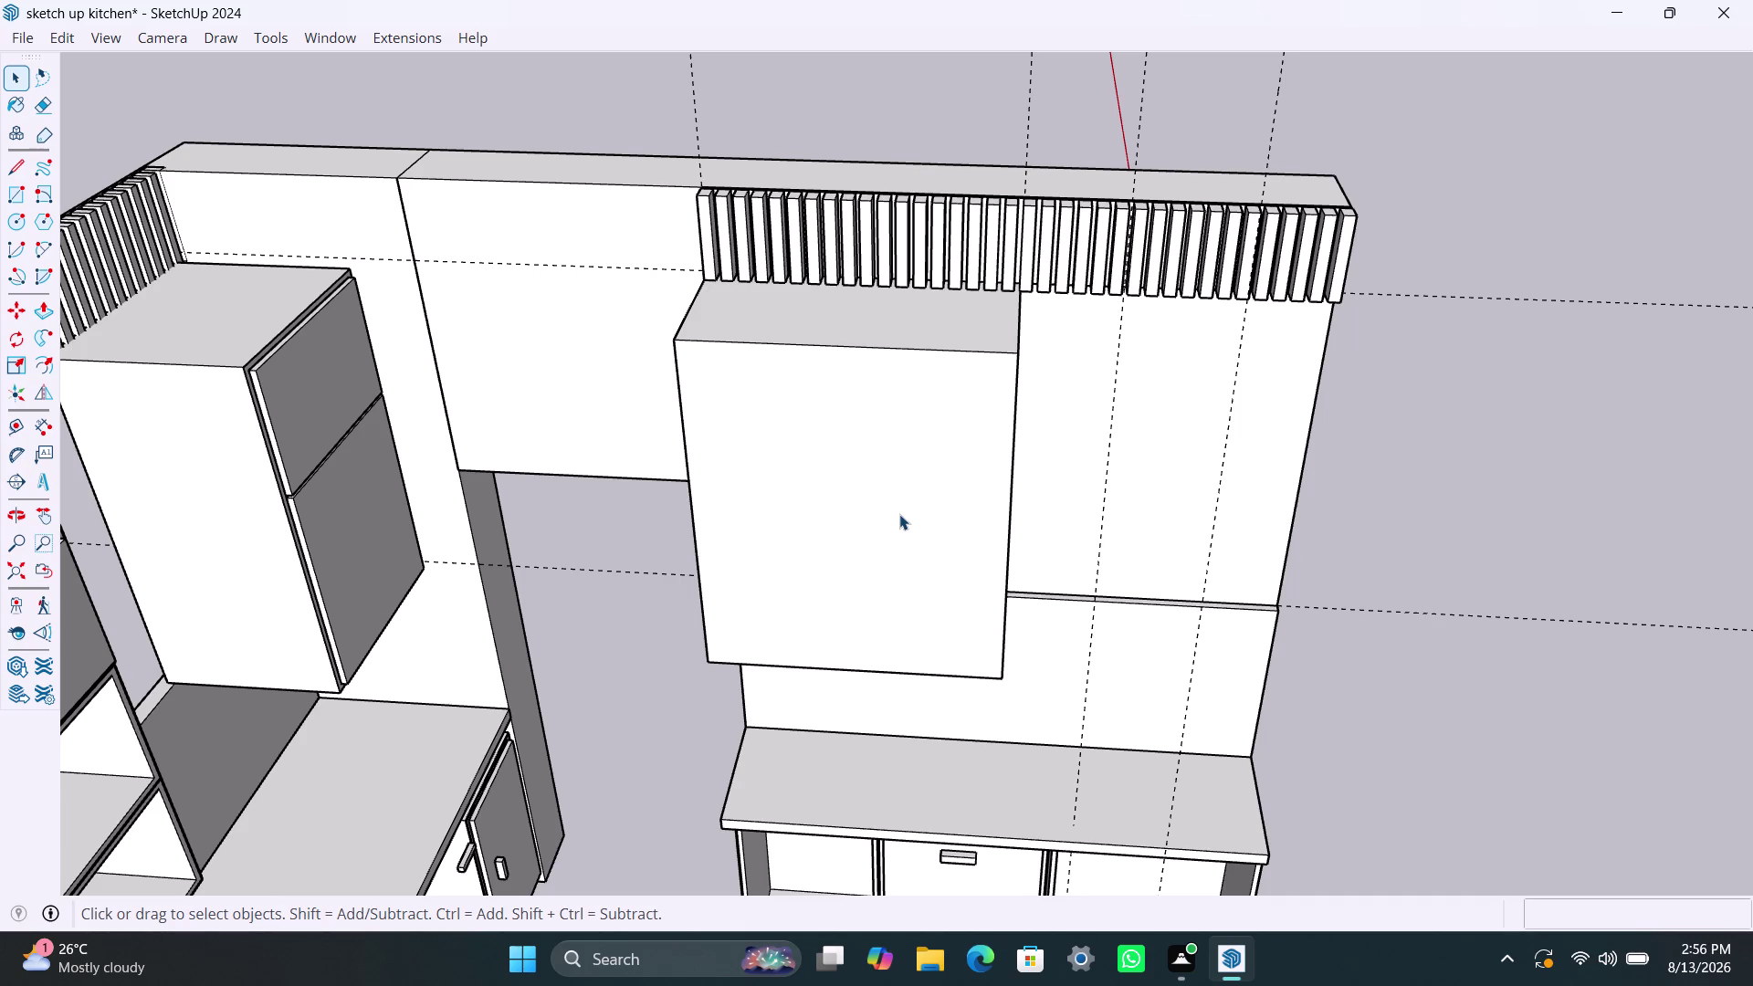
scroll(up, 3)
middle_drag(756, 563, 867, 557)
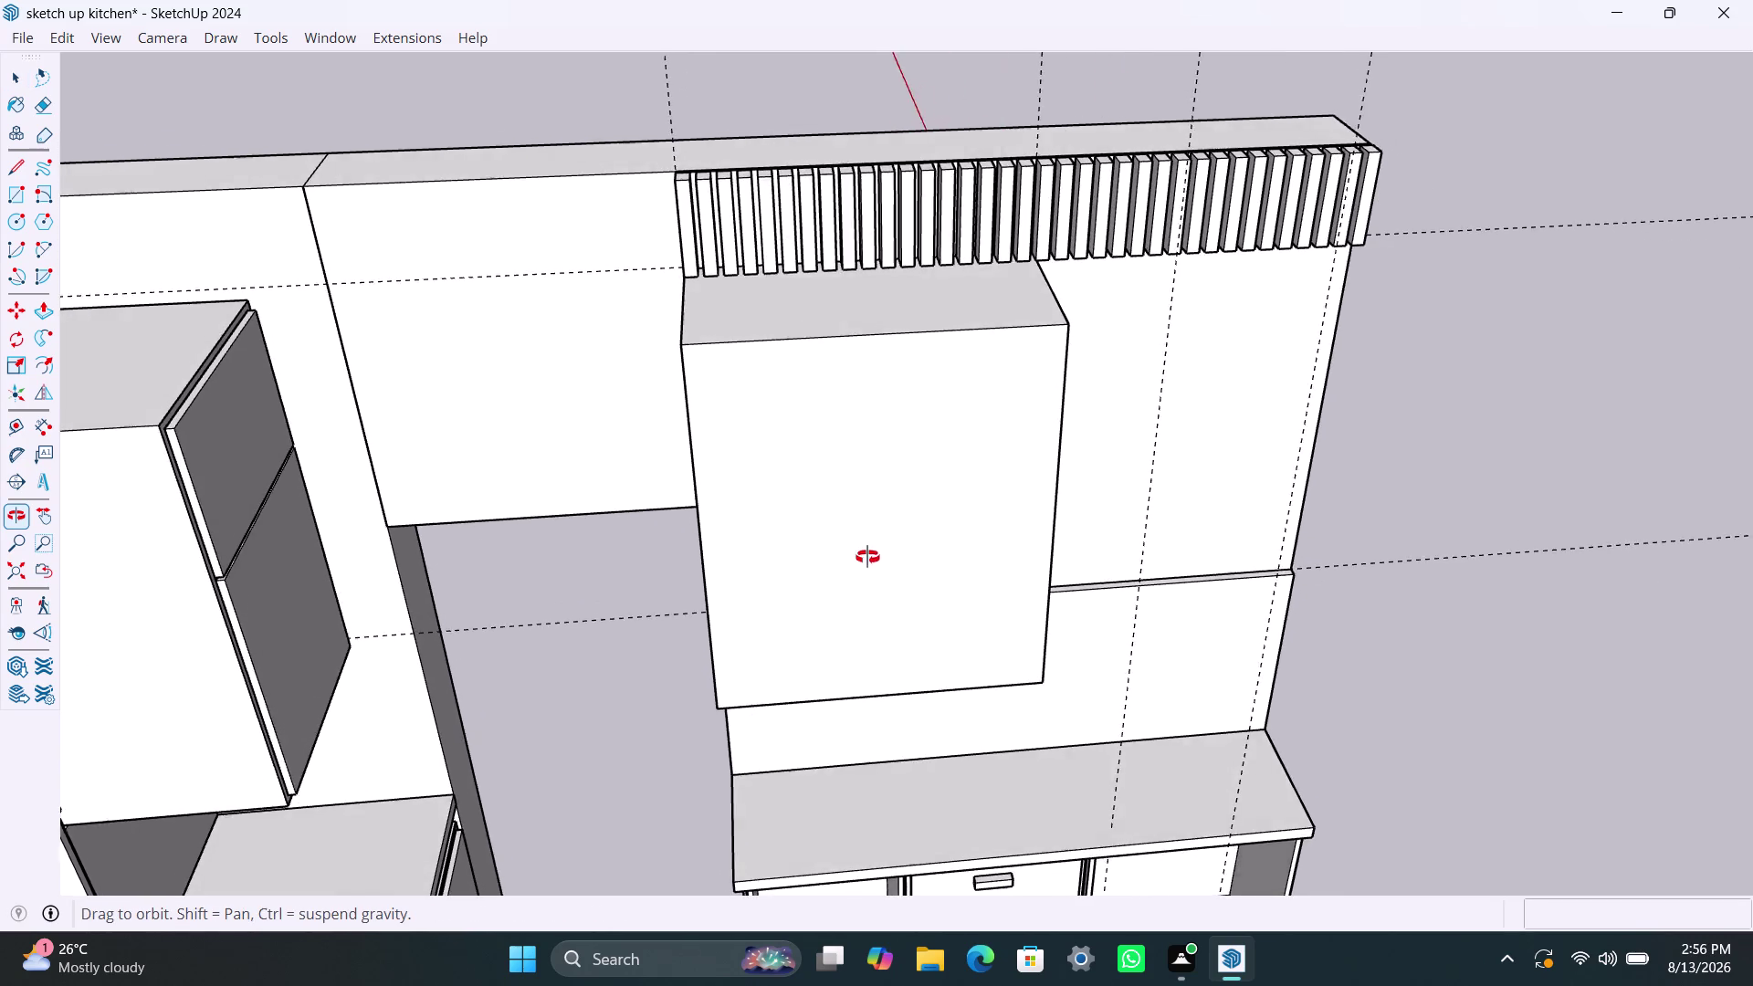
middle_drag(867, 557, 840, 479)
scroll(up, 3)
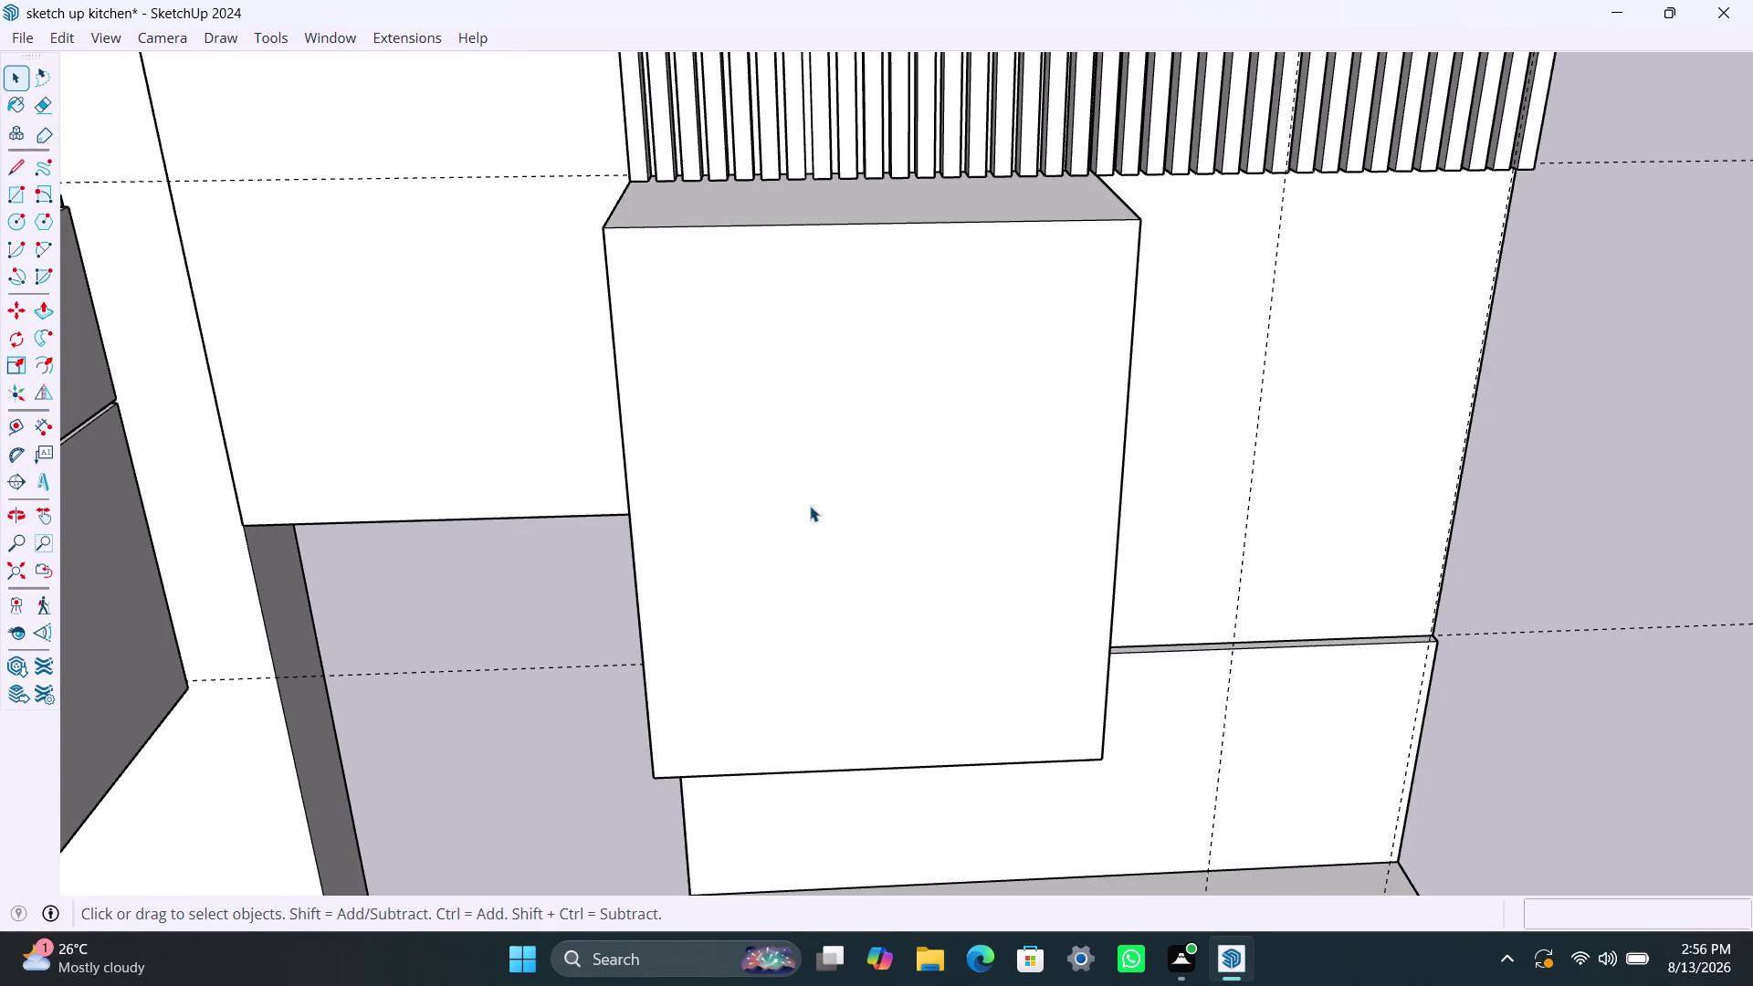
Open the cabinet group and try offsetting its front, then cancel.
key(f)
click(758, 394)
key(space)
triple_click(743, 386)
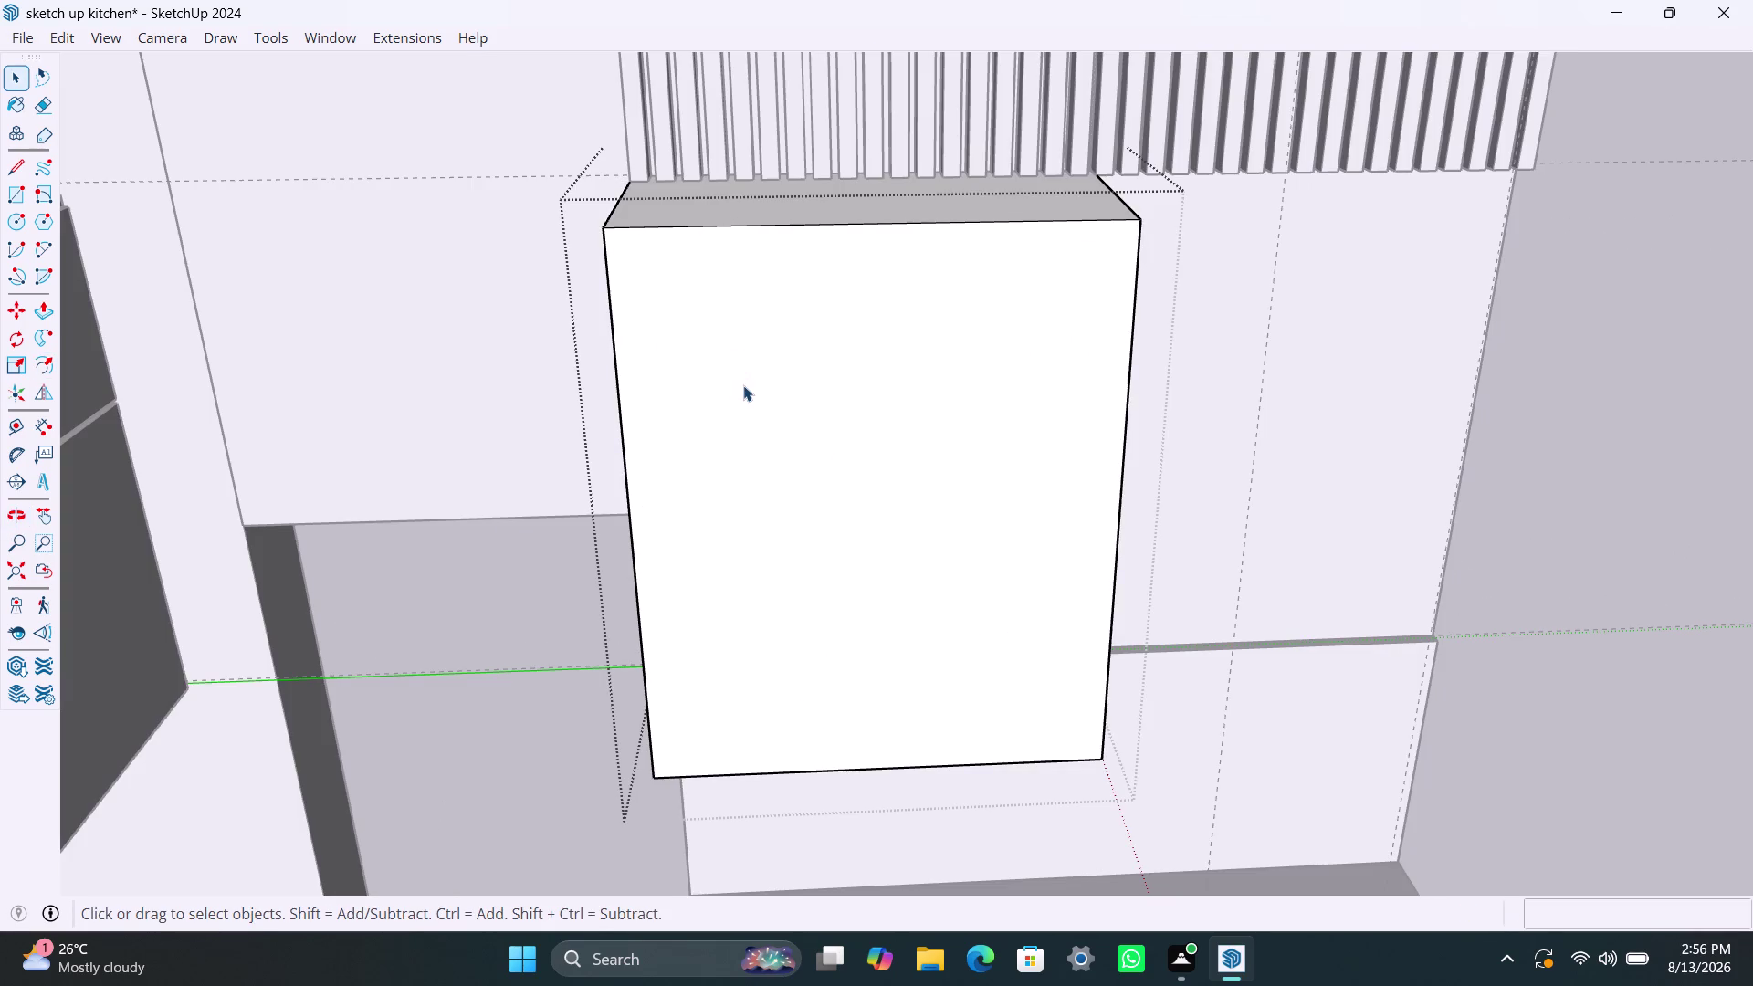
key(f)
click(743, 385)
click(665, 290)
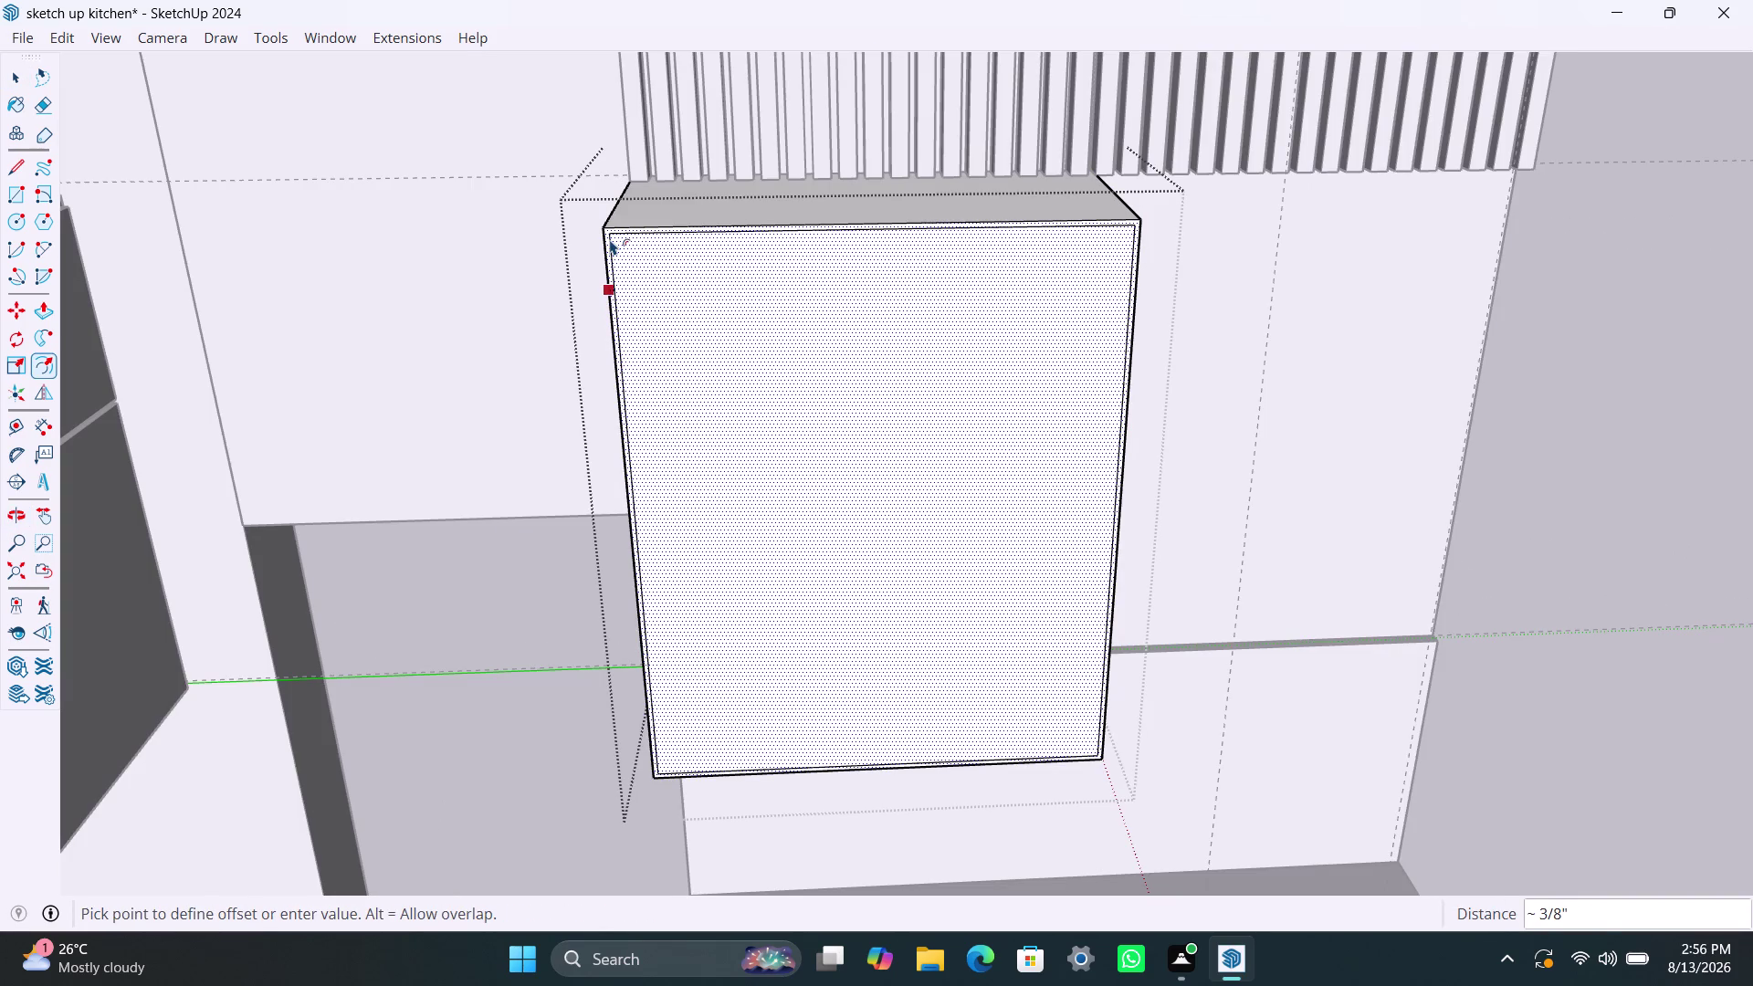
key(space)
key(Escape)
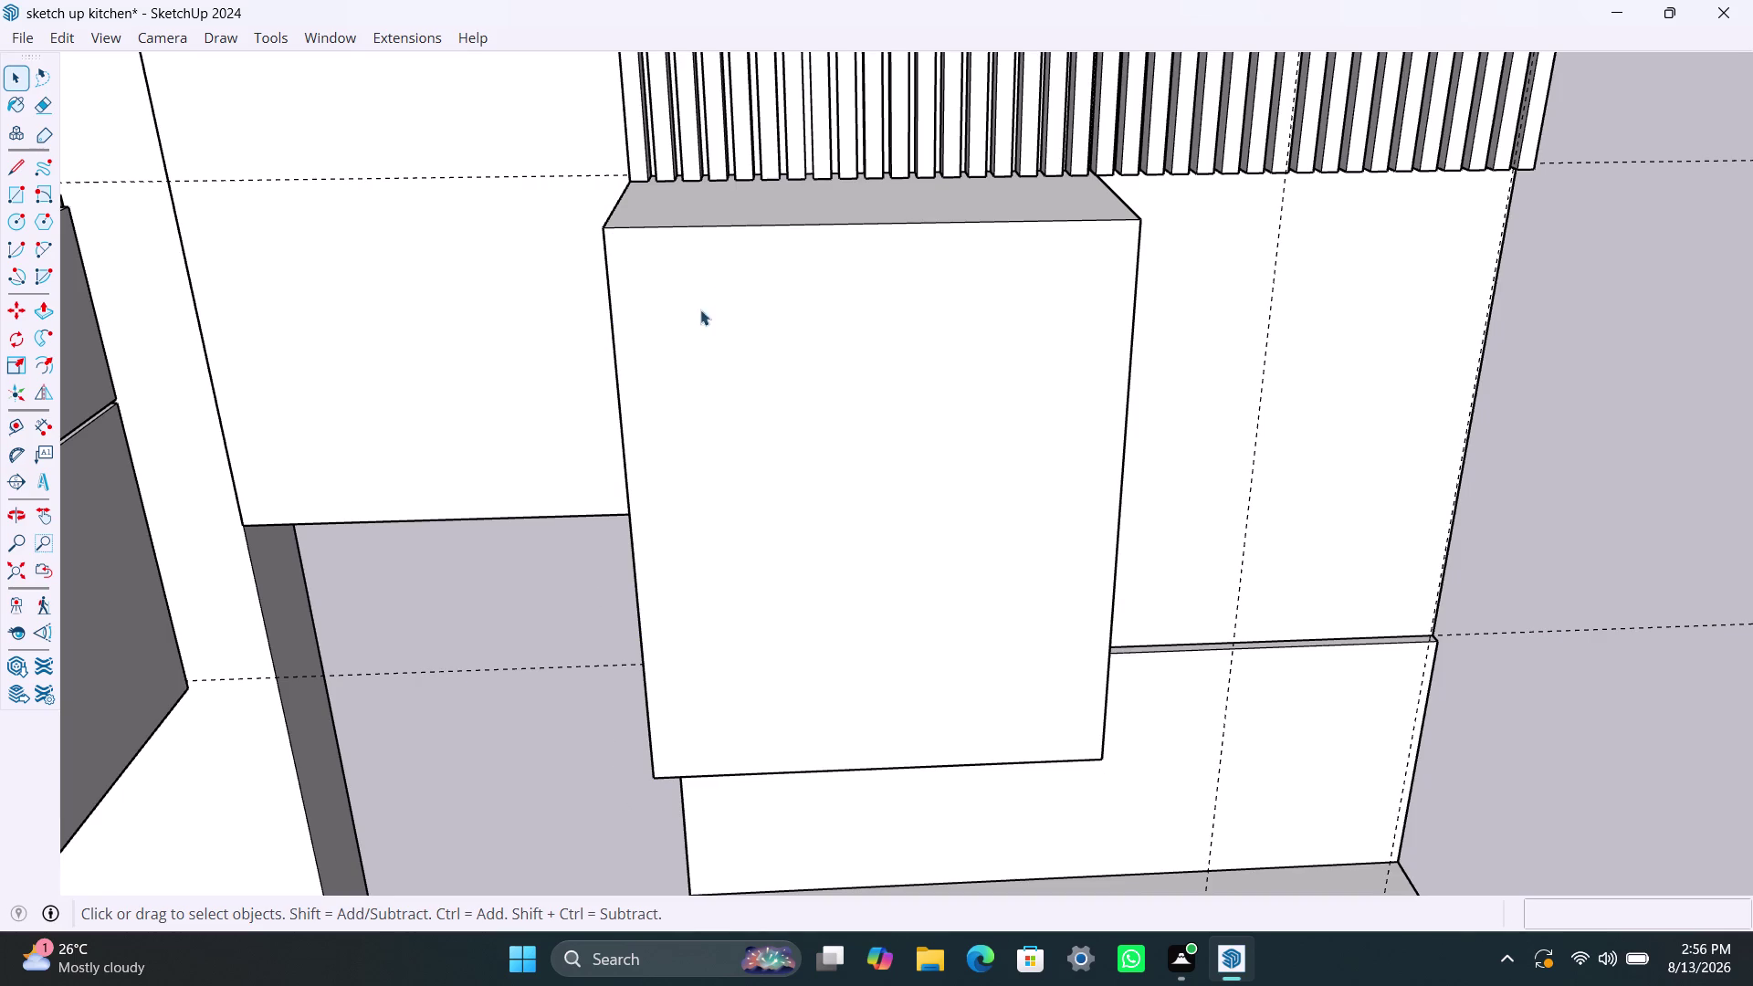
Draw a vertical line from the top-edge midpoint to the bottom edge, then undo it.
key(l)
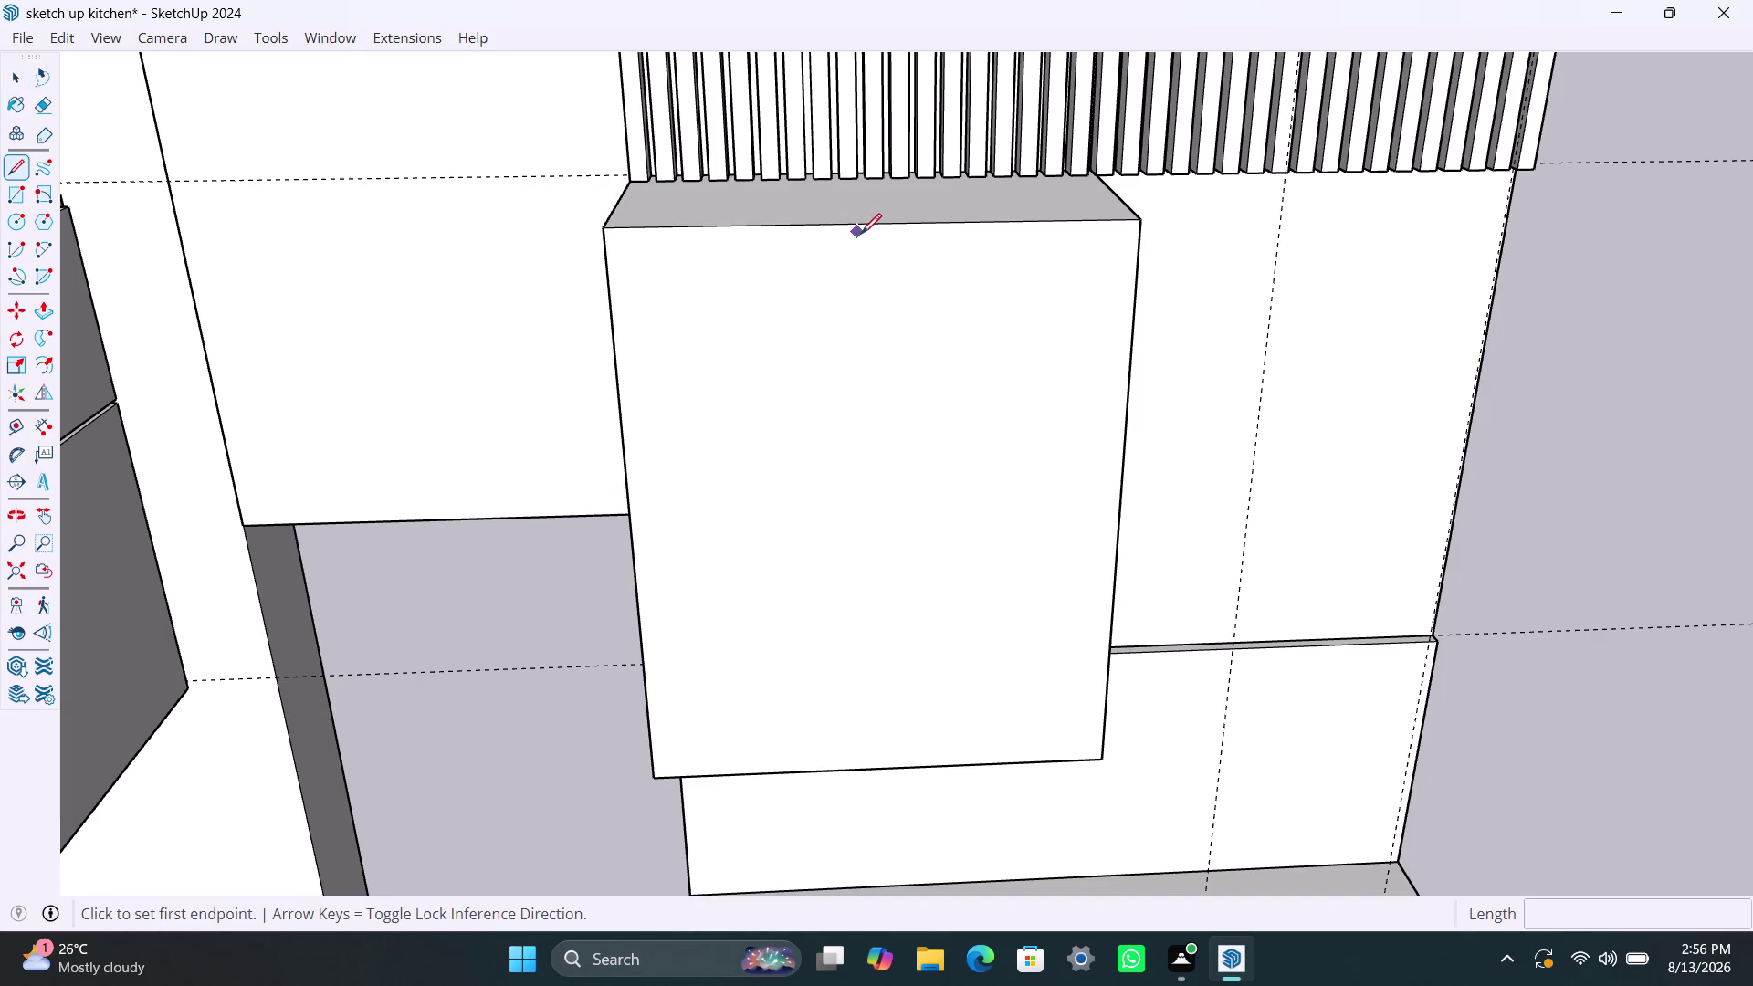
click(871, 226)
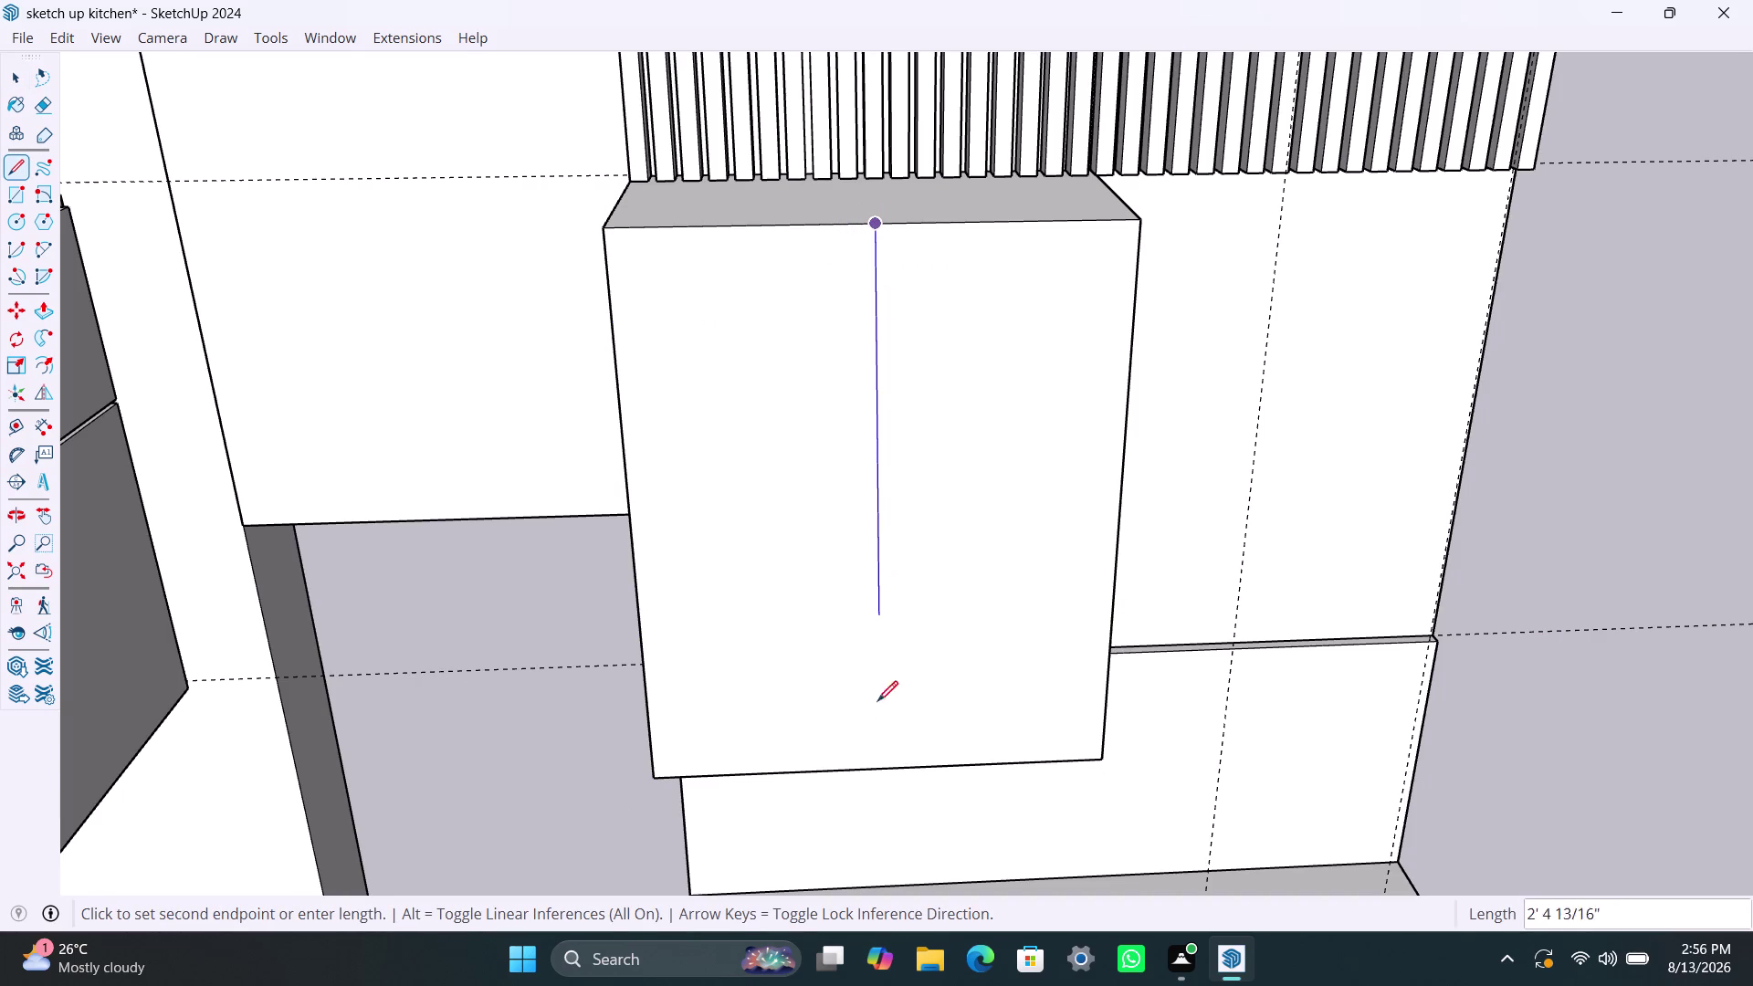
click(893, 769)
key(space)
click(793, 679)
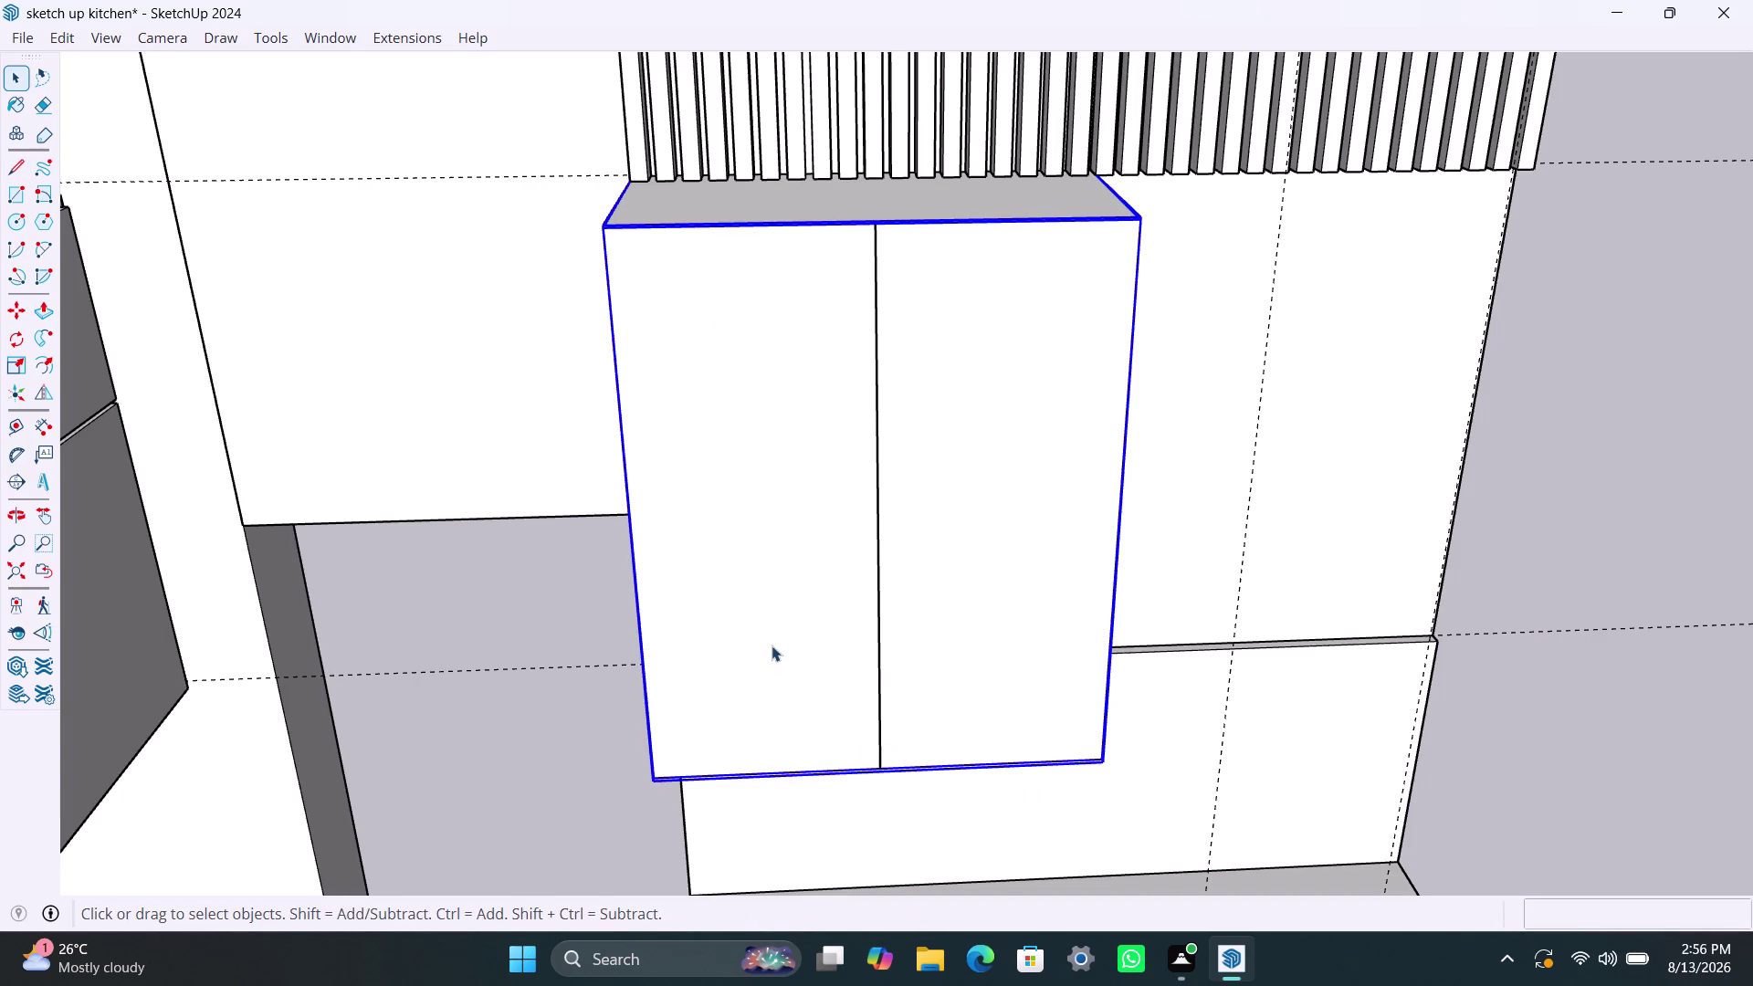
triple_click(771, 645)
click(760, 630)
click(902, 583)
click(813, 590)
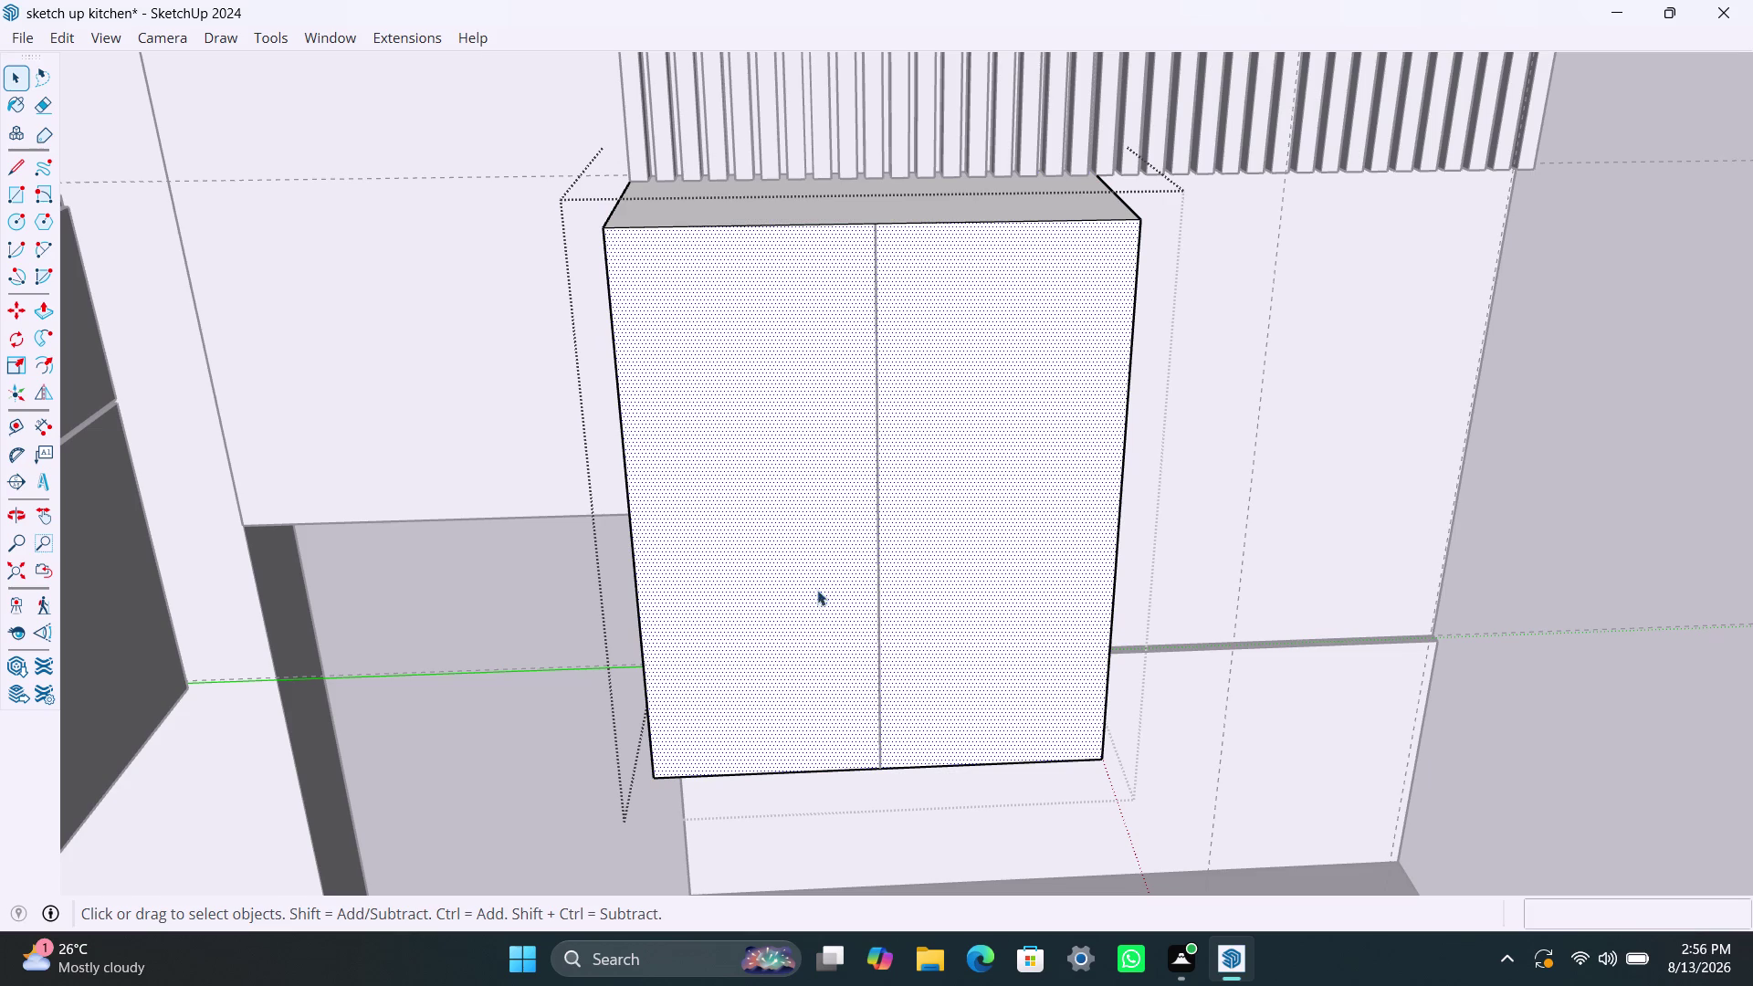
click(907, 596)
key(ctrl+z)
key(ctrl+z)
Redraw the dividing line, begin offsetting the left half, then undo.
triple_click(759, 520)
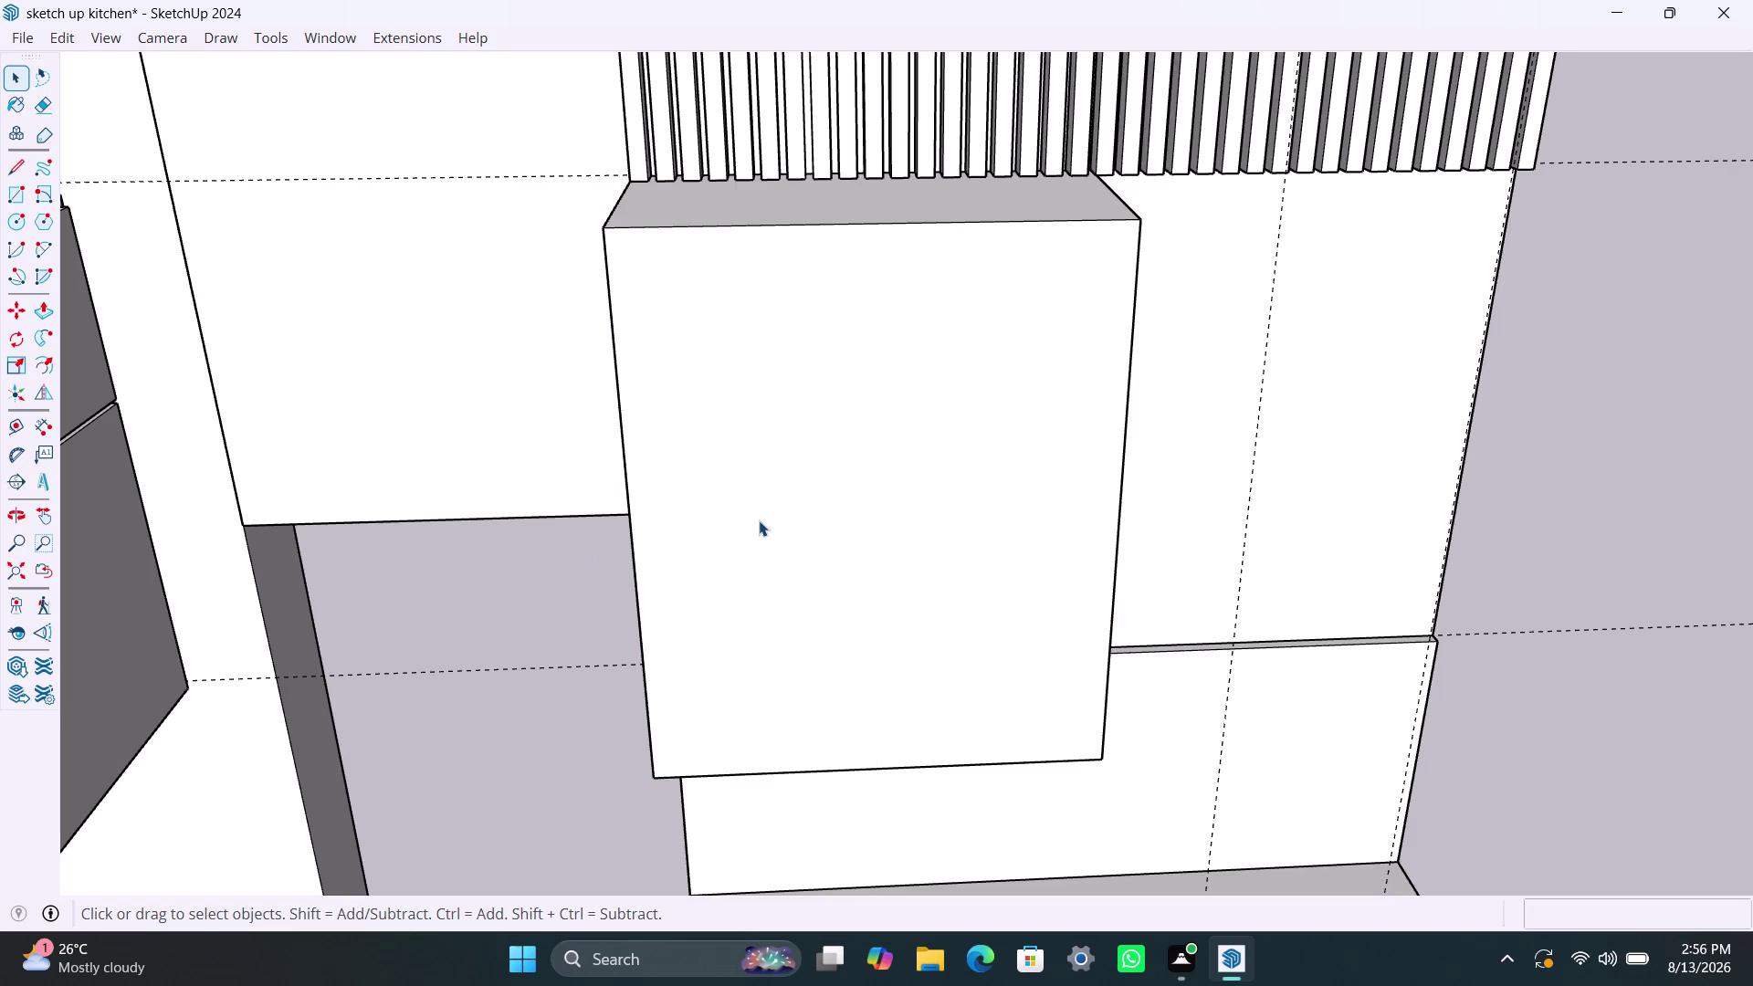
key(l)
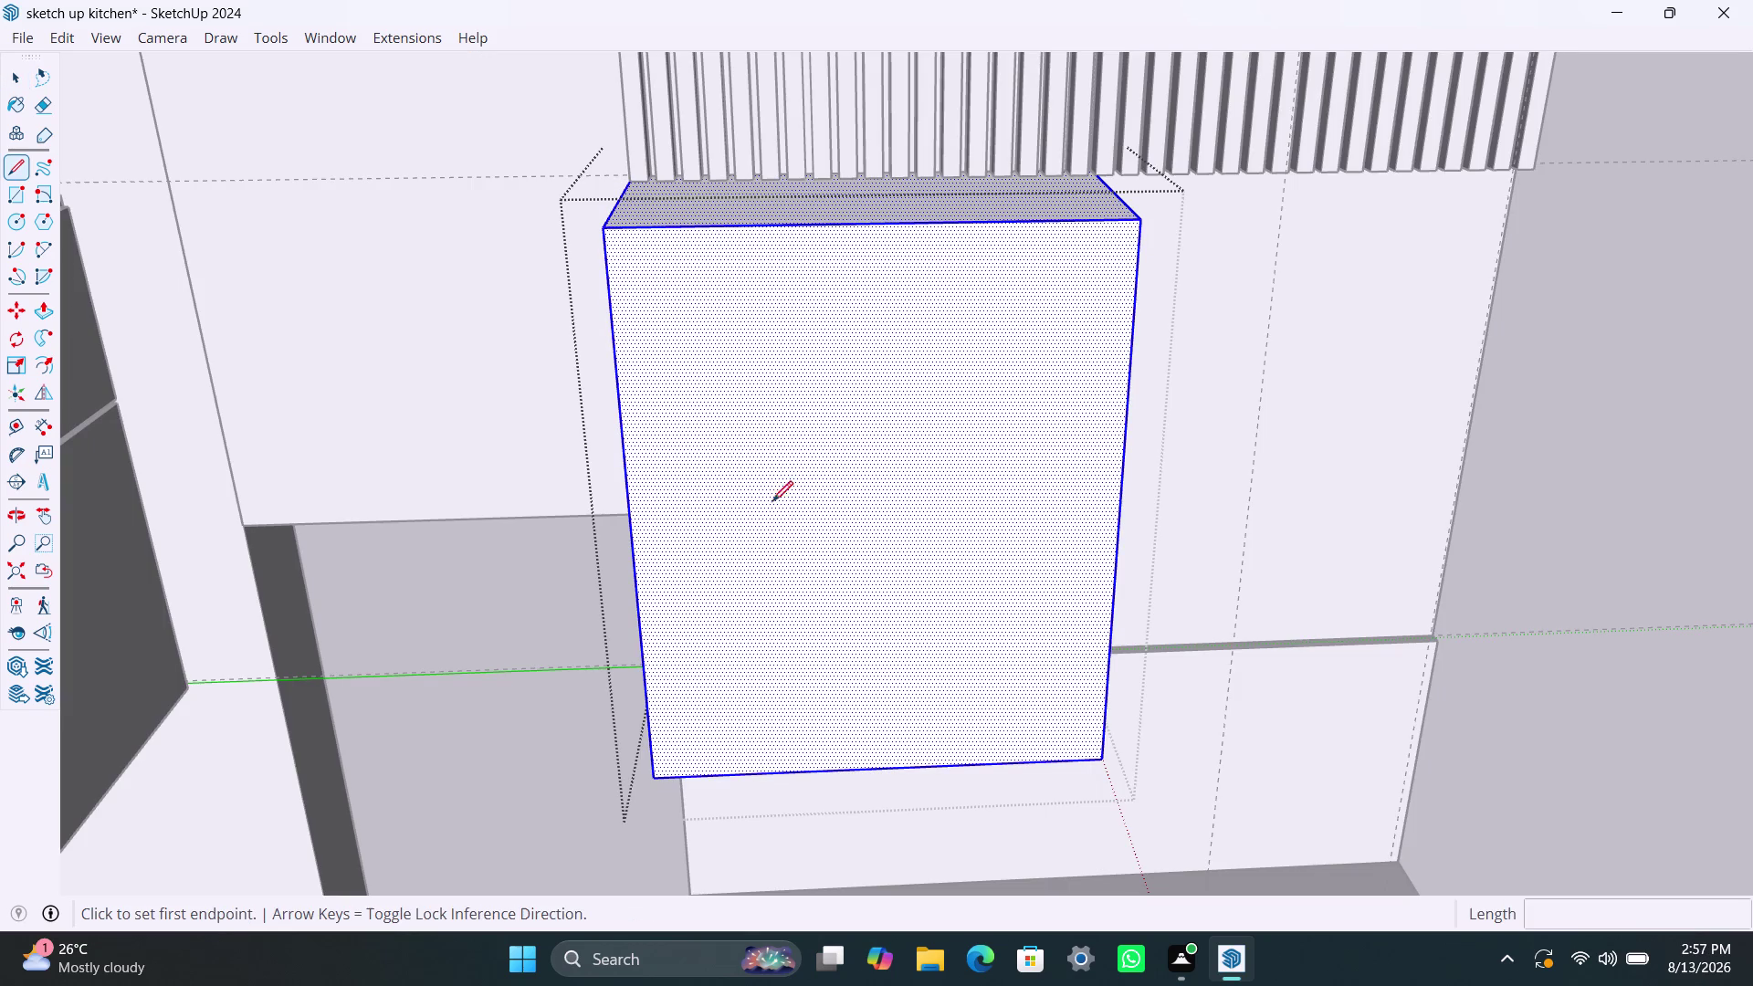
click(875, 227)
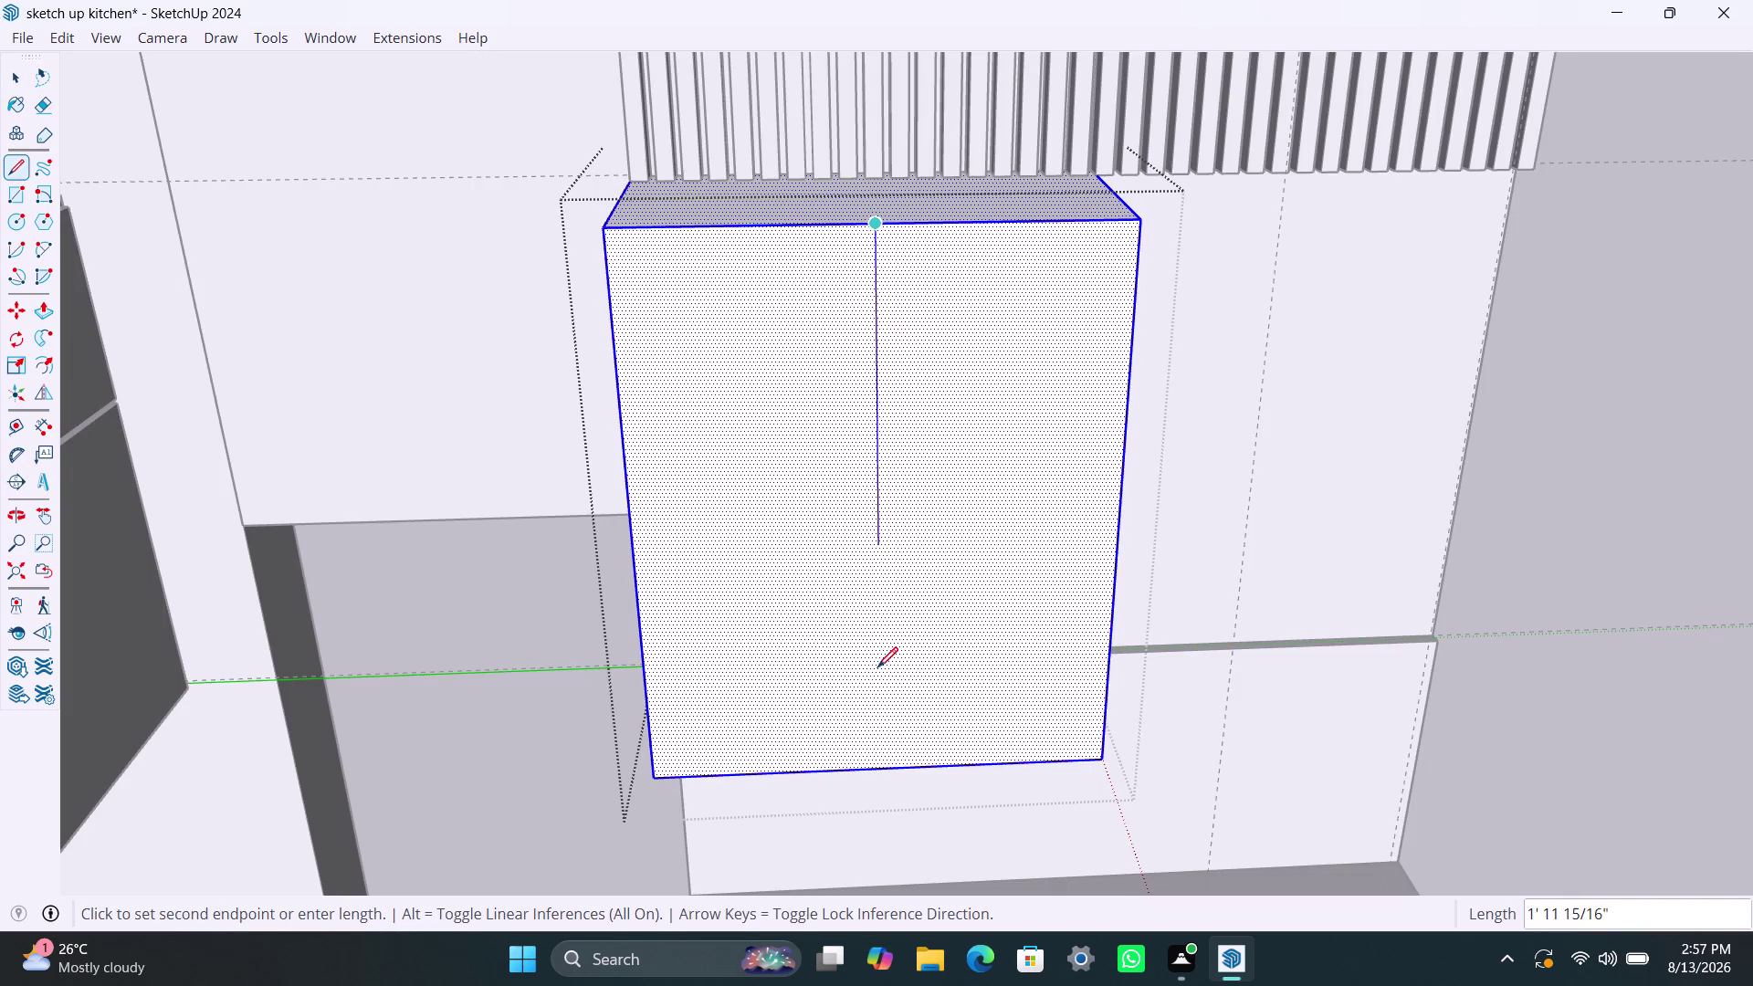
click(879, 764)
key(space)
click(821, 657)
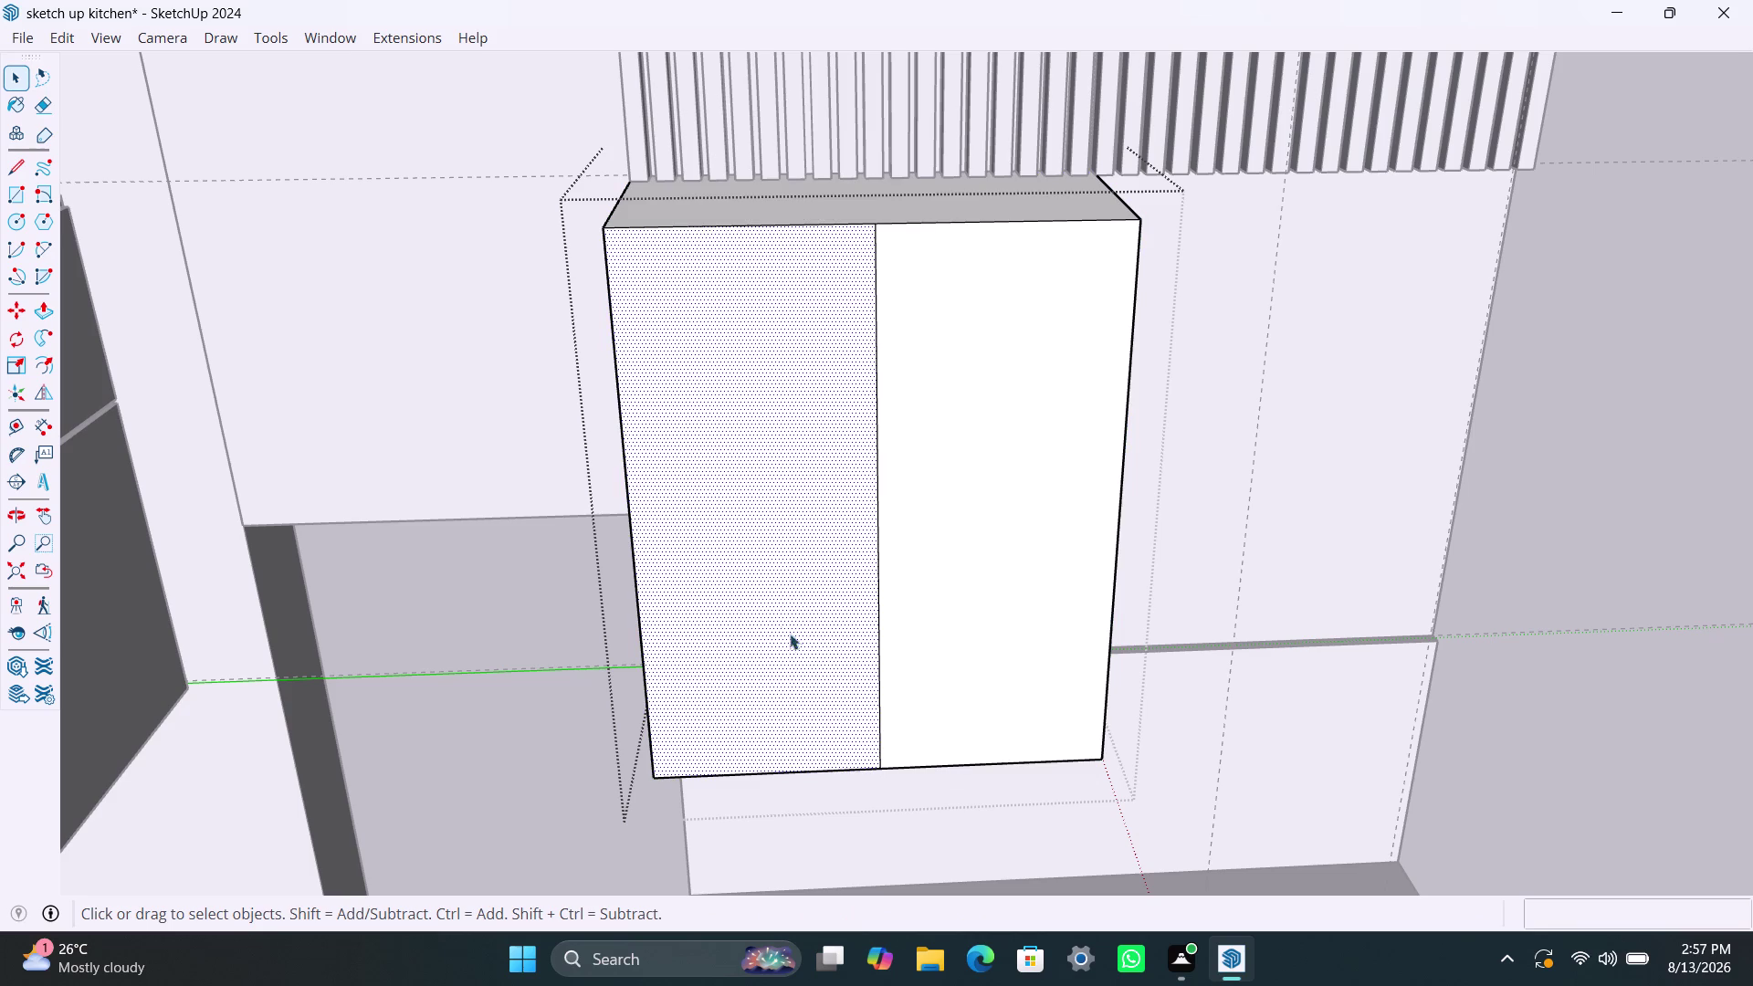
key(f)
click(781, 627)
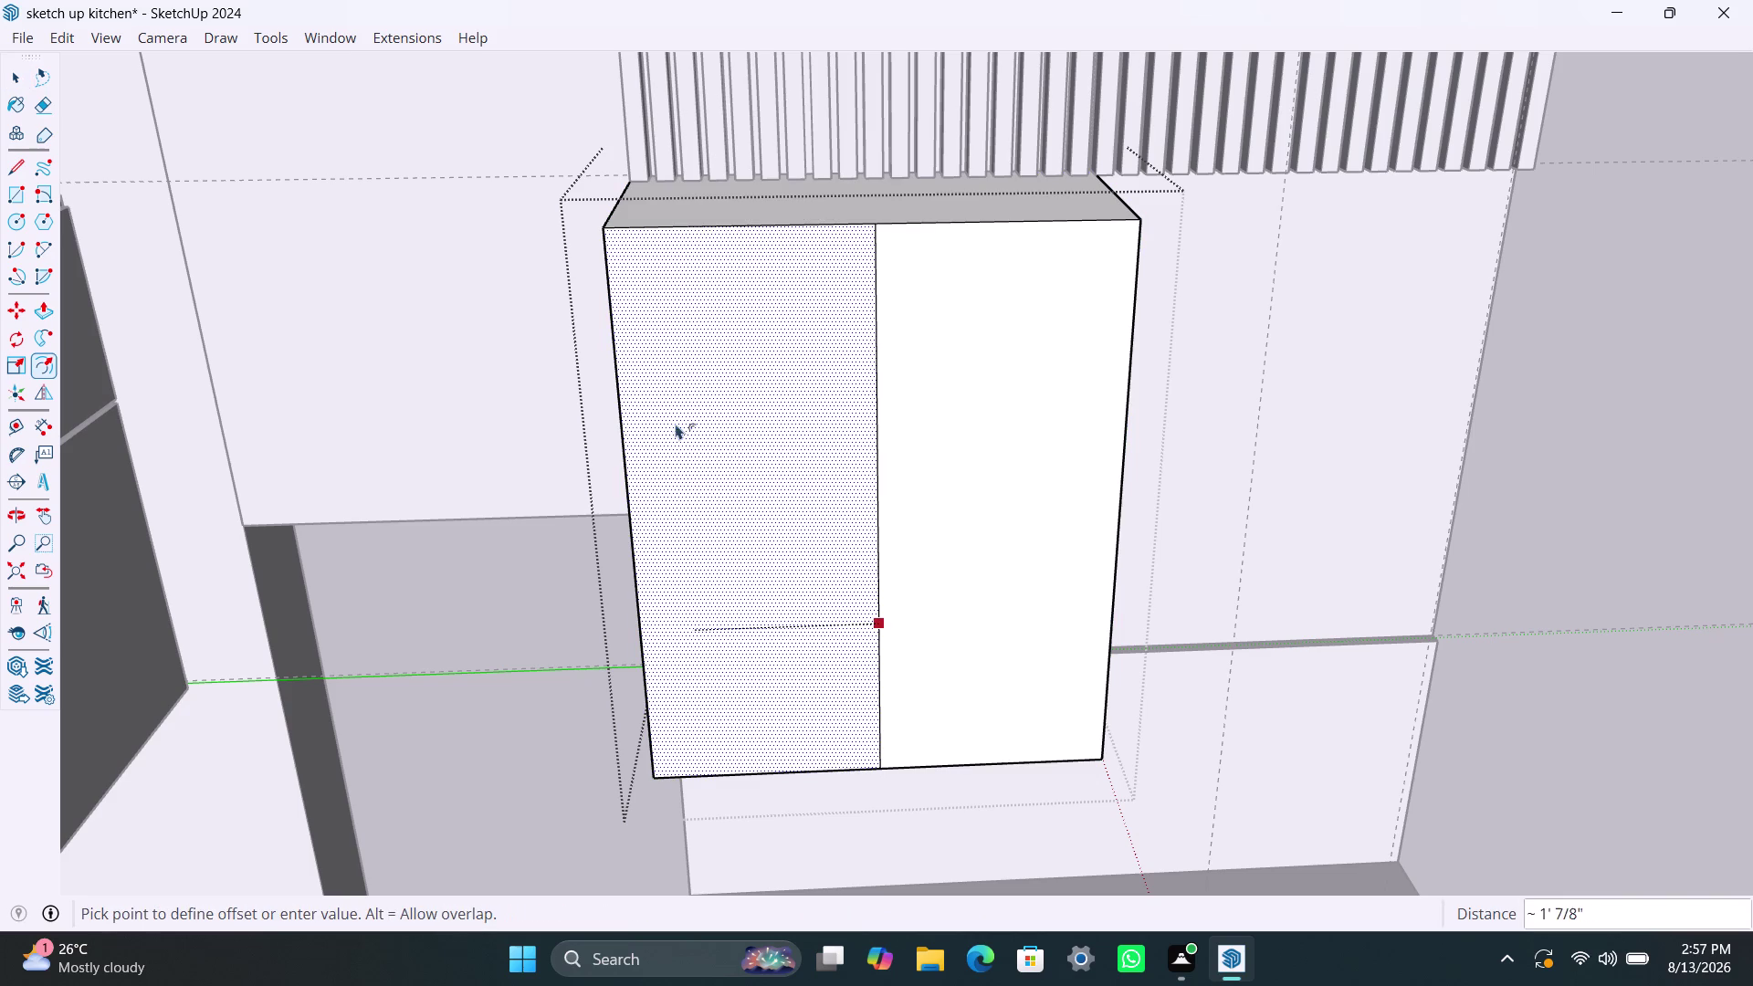
click(739, 497)
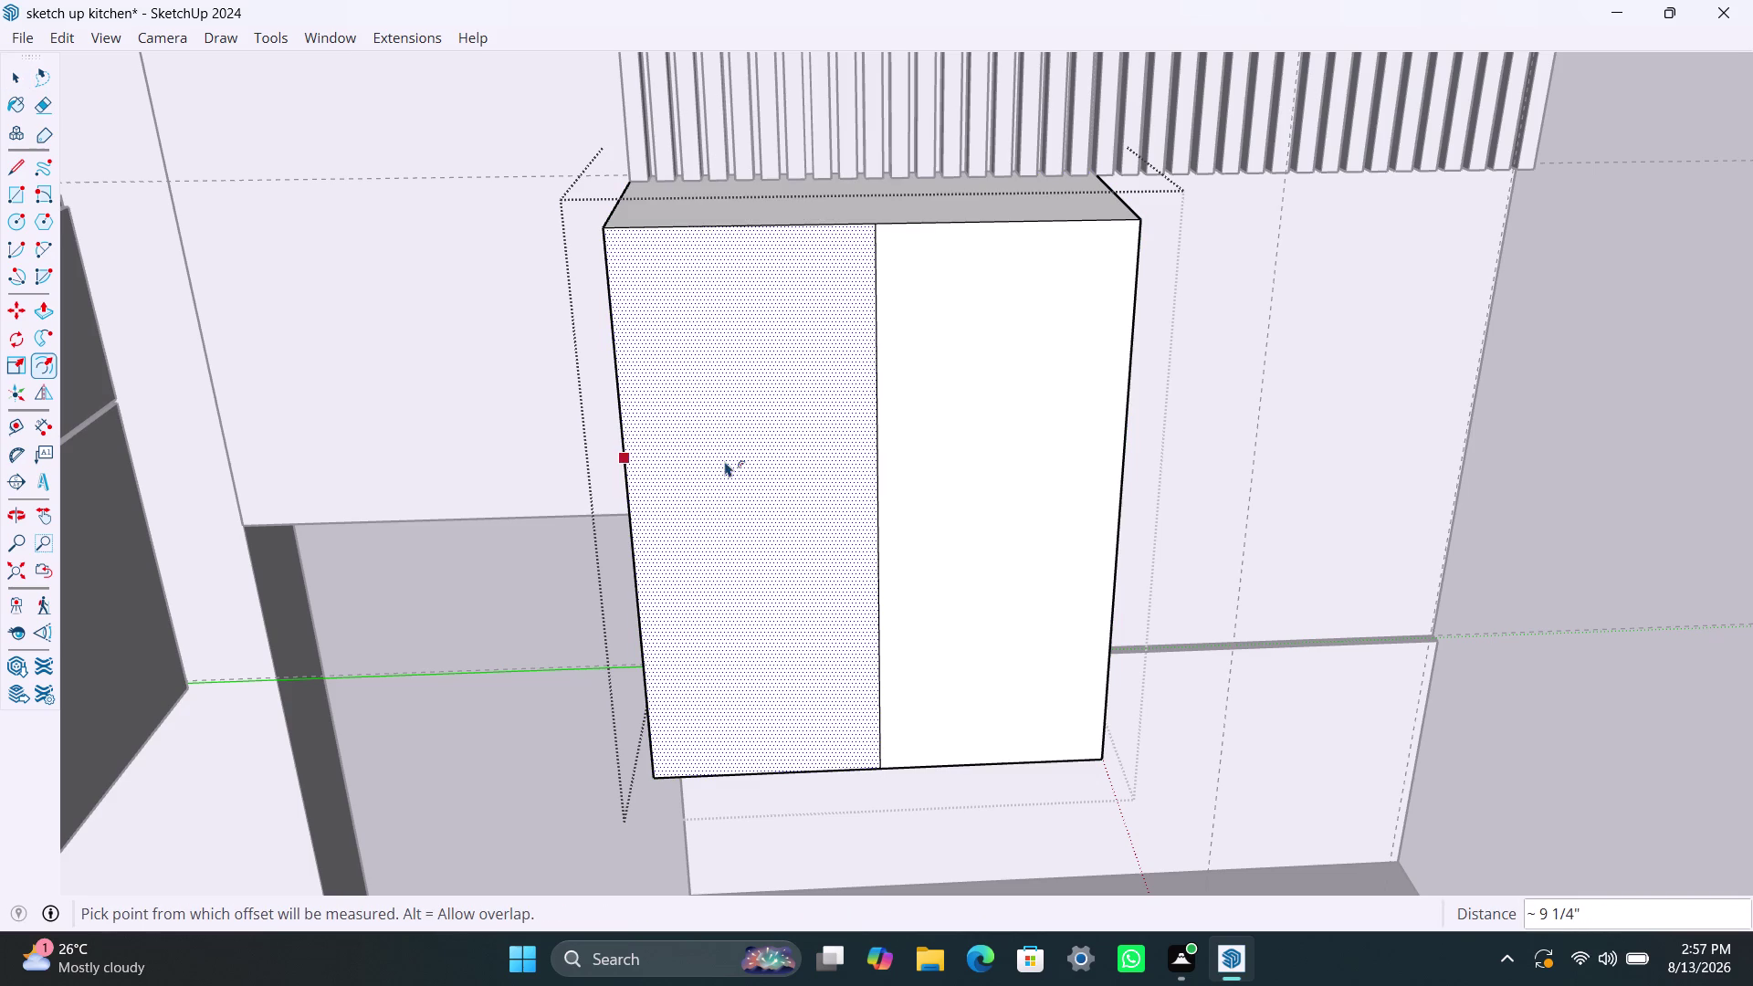
key(ctrl+z)
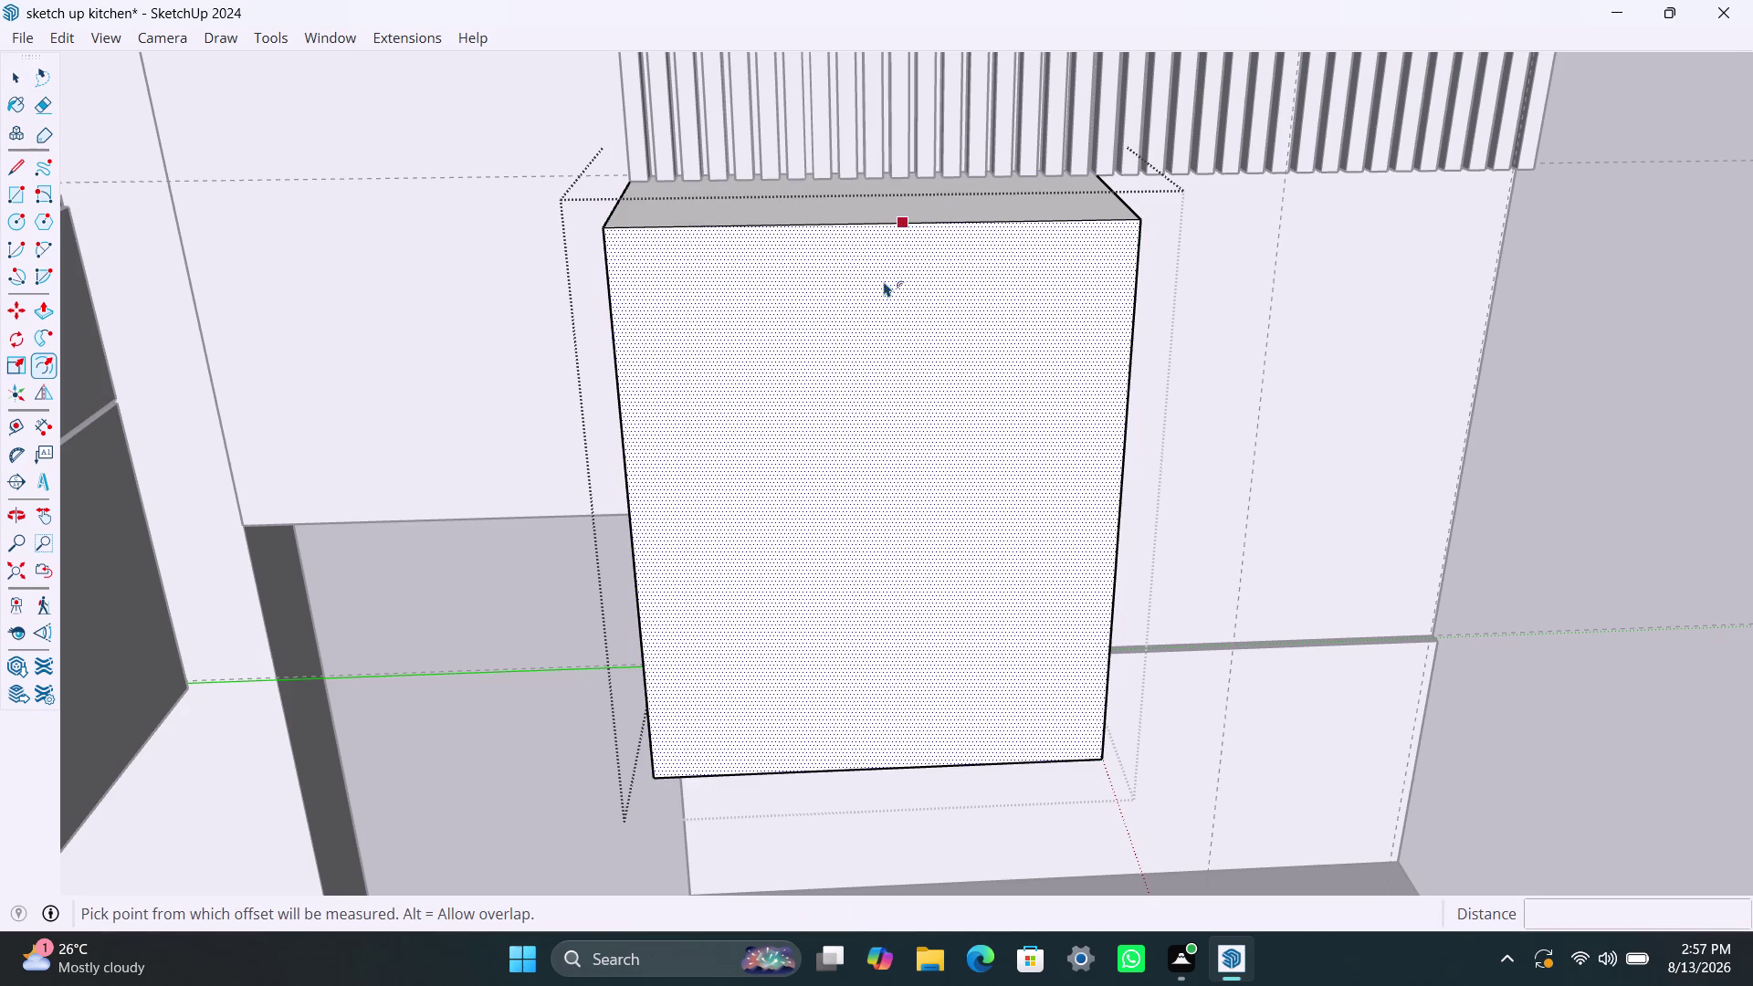
Draw the final dividing line from the top-edge midpoint to the bottom-edge midpoint.
key(l)
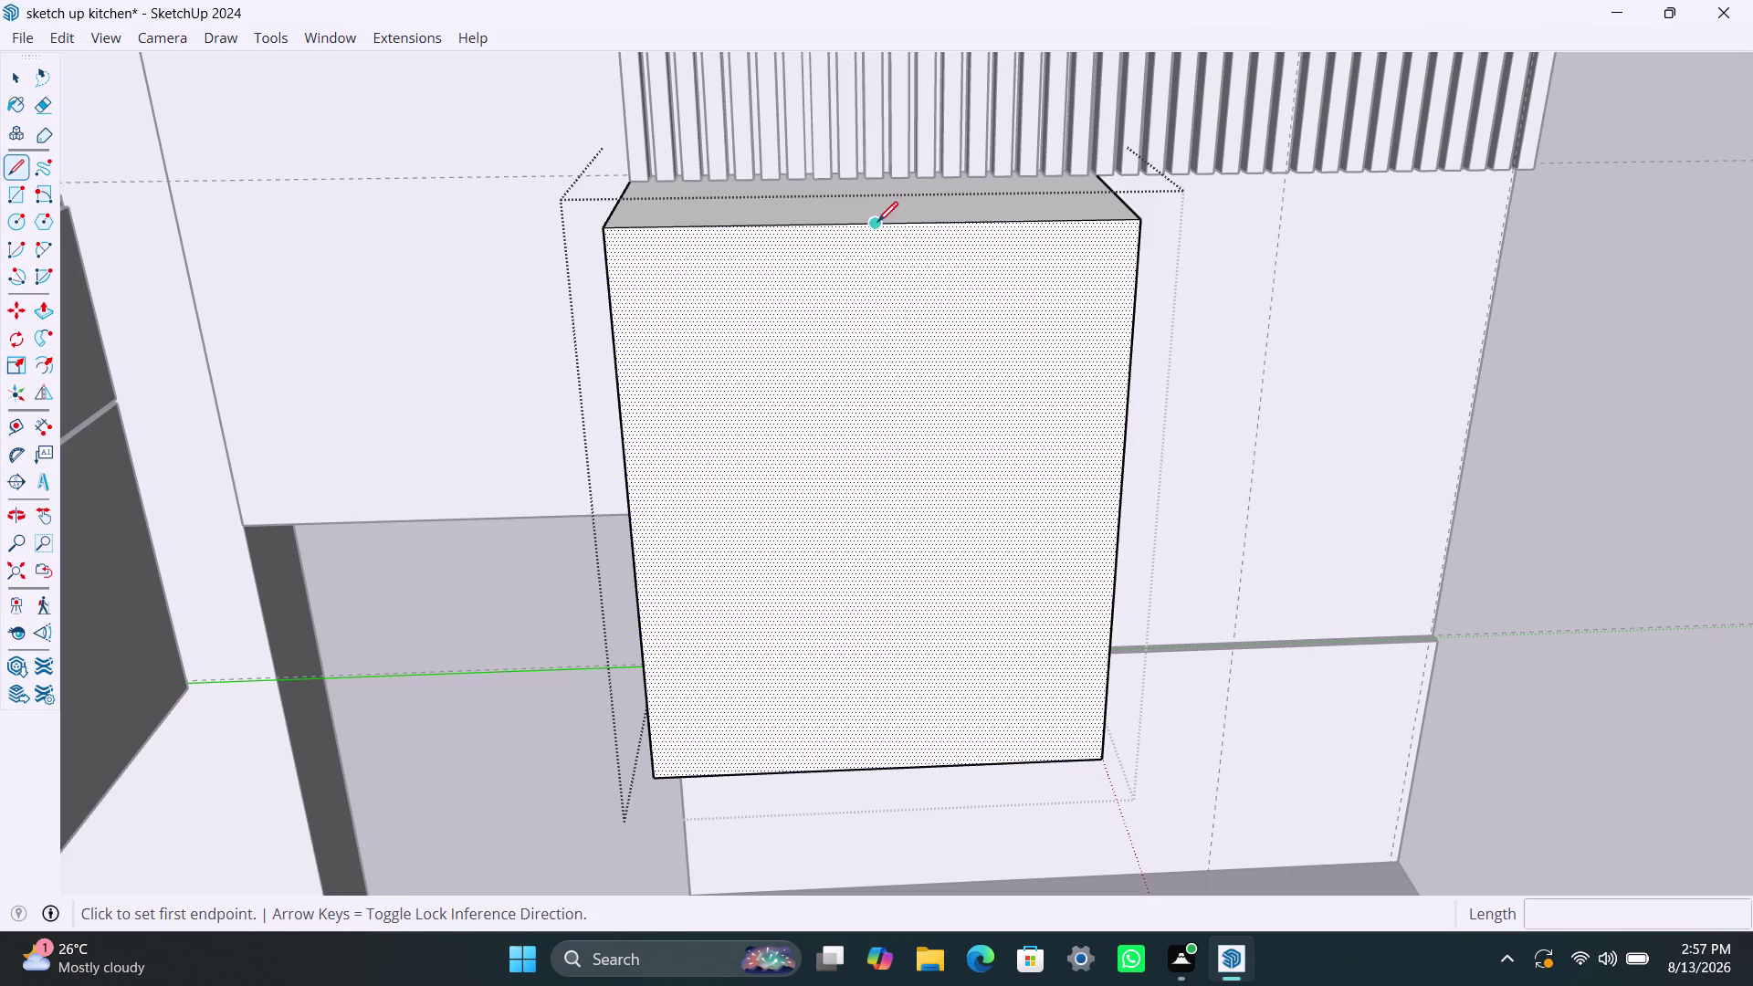
click(878, 222)
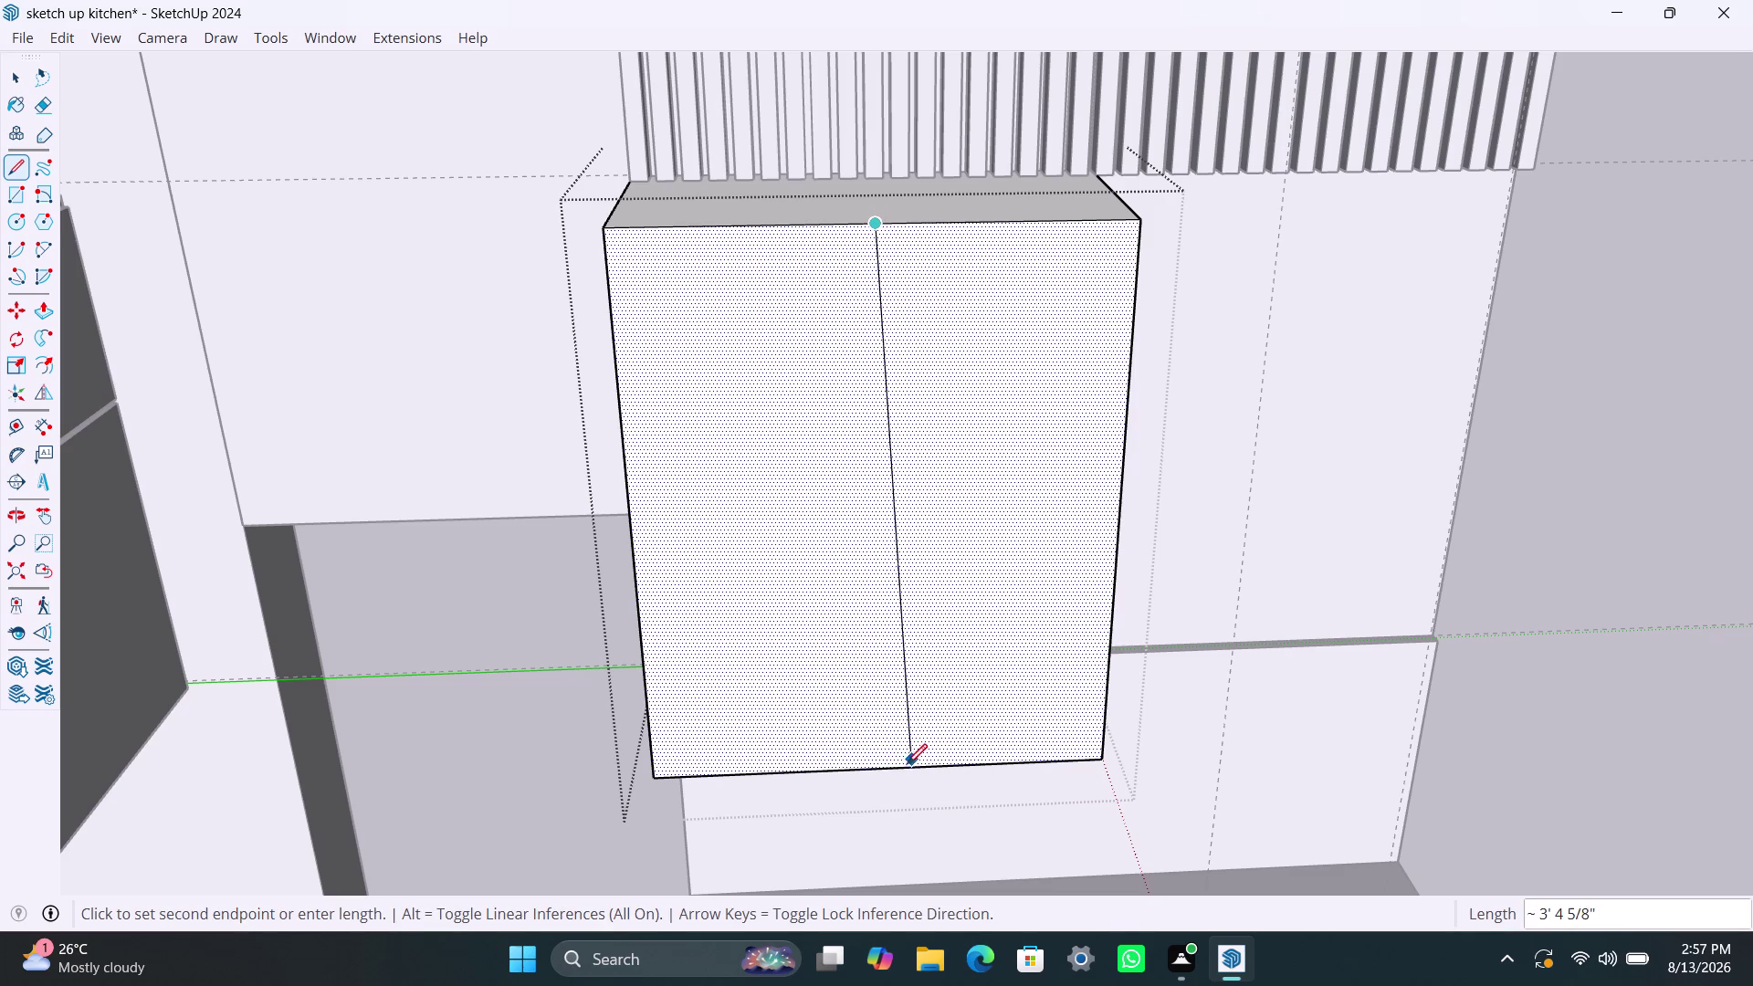
click(891, 767)
key(space)
click(800, 632)
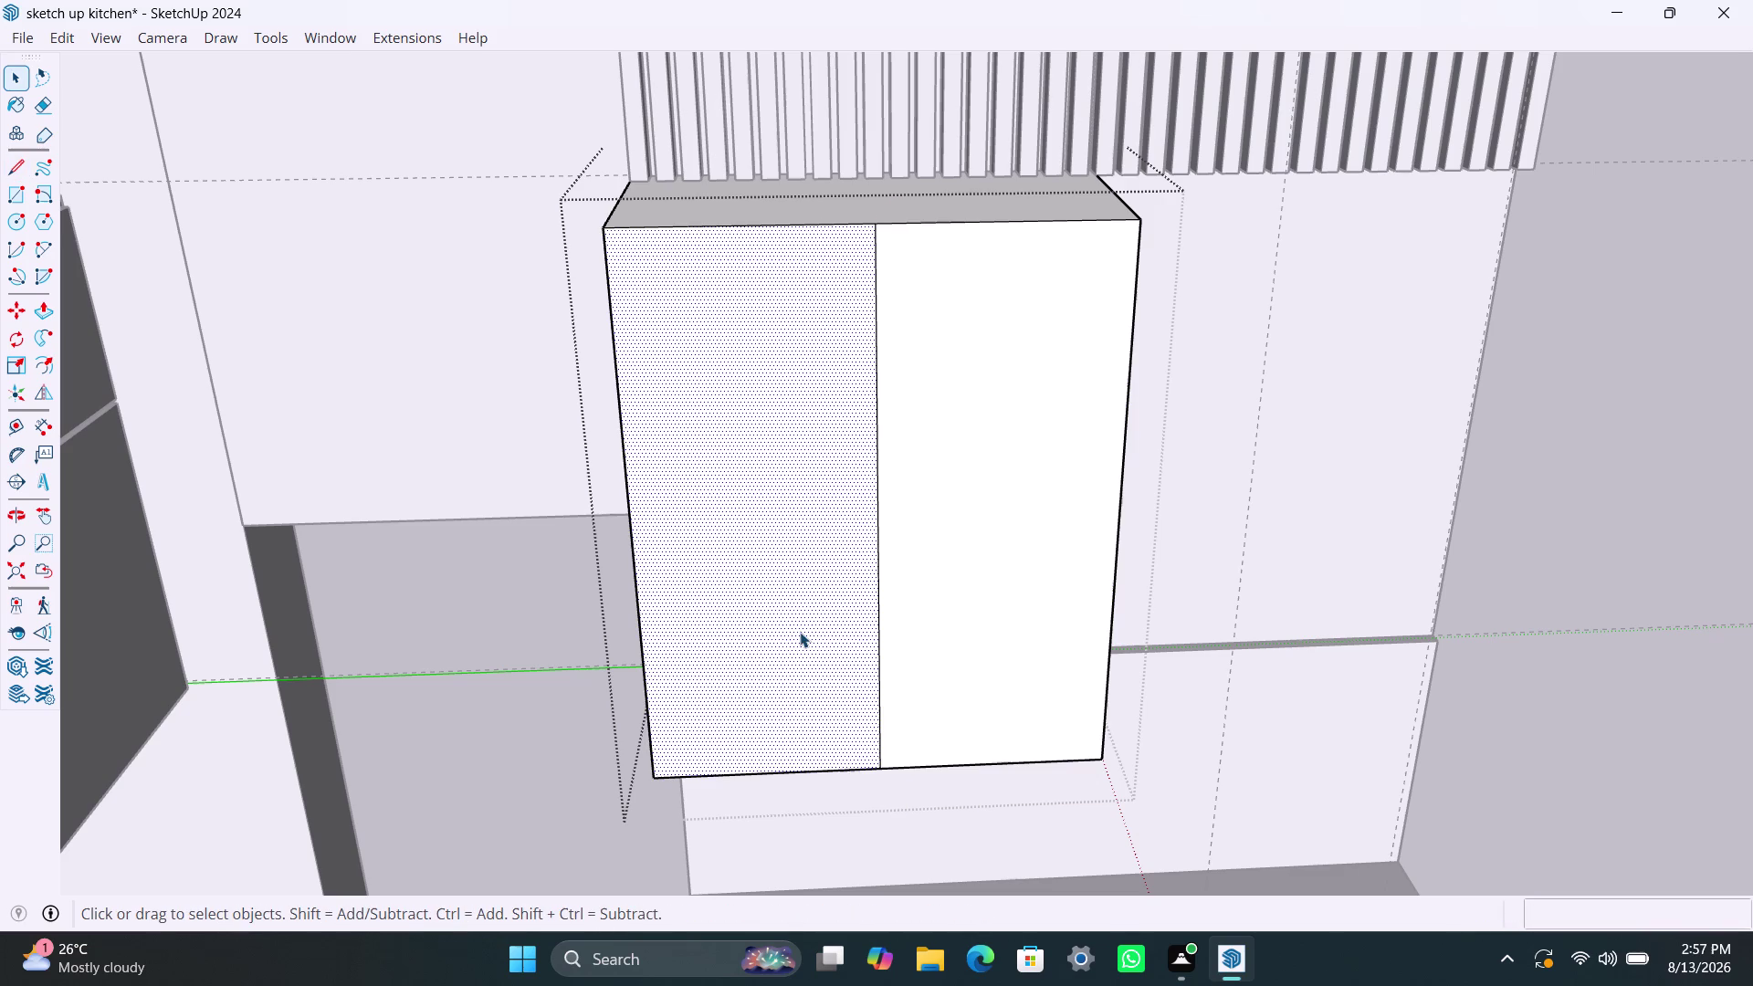
Inset the left front face by 18mm, after a first 2.5mm attempt.
key(f)
click(695, 412)
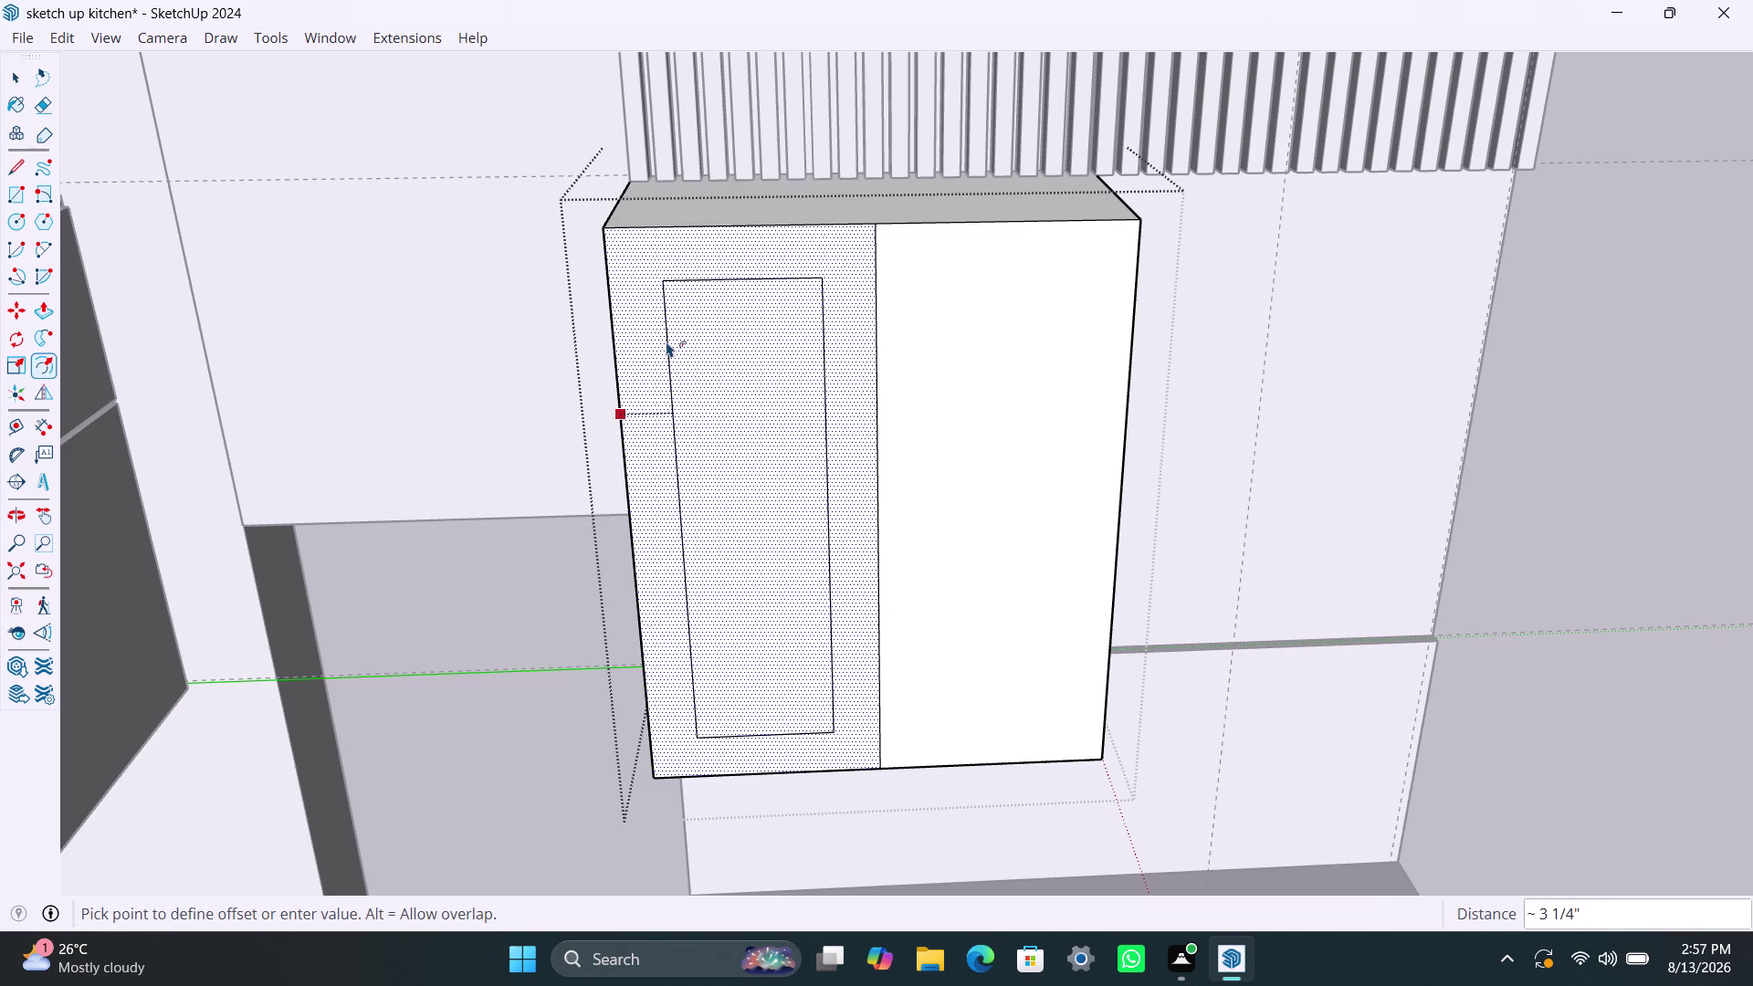
text(2.)
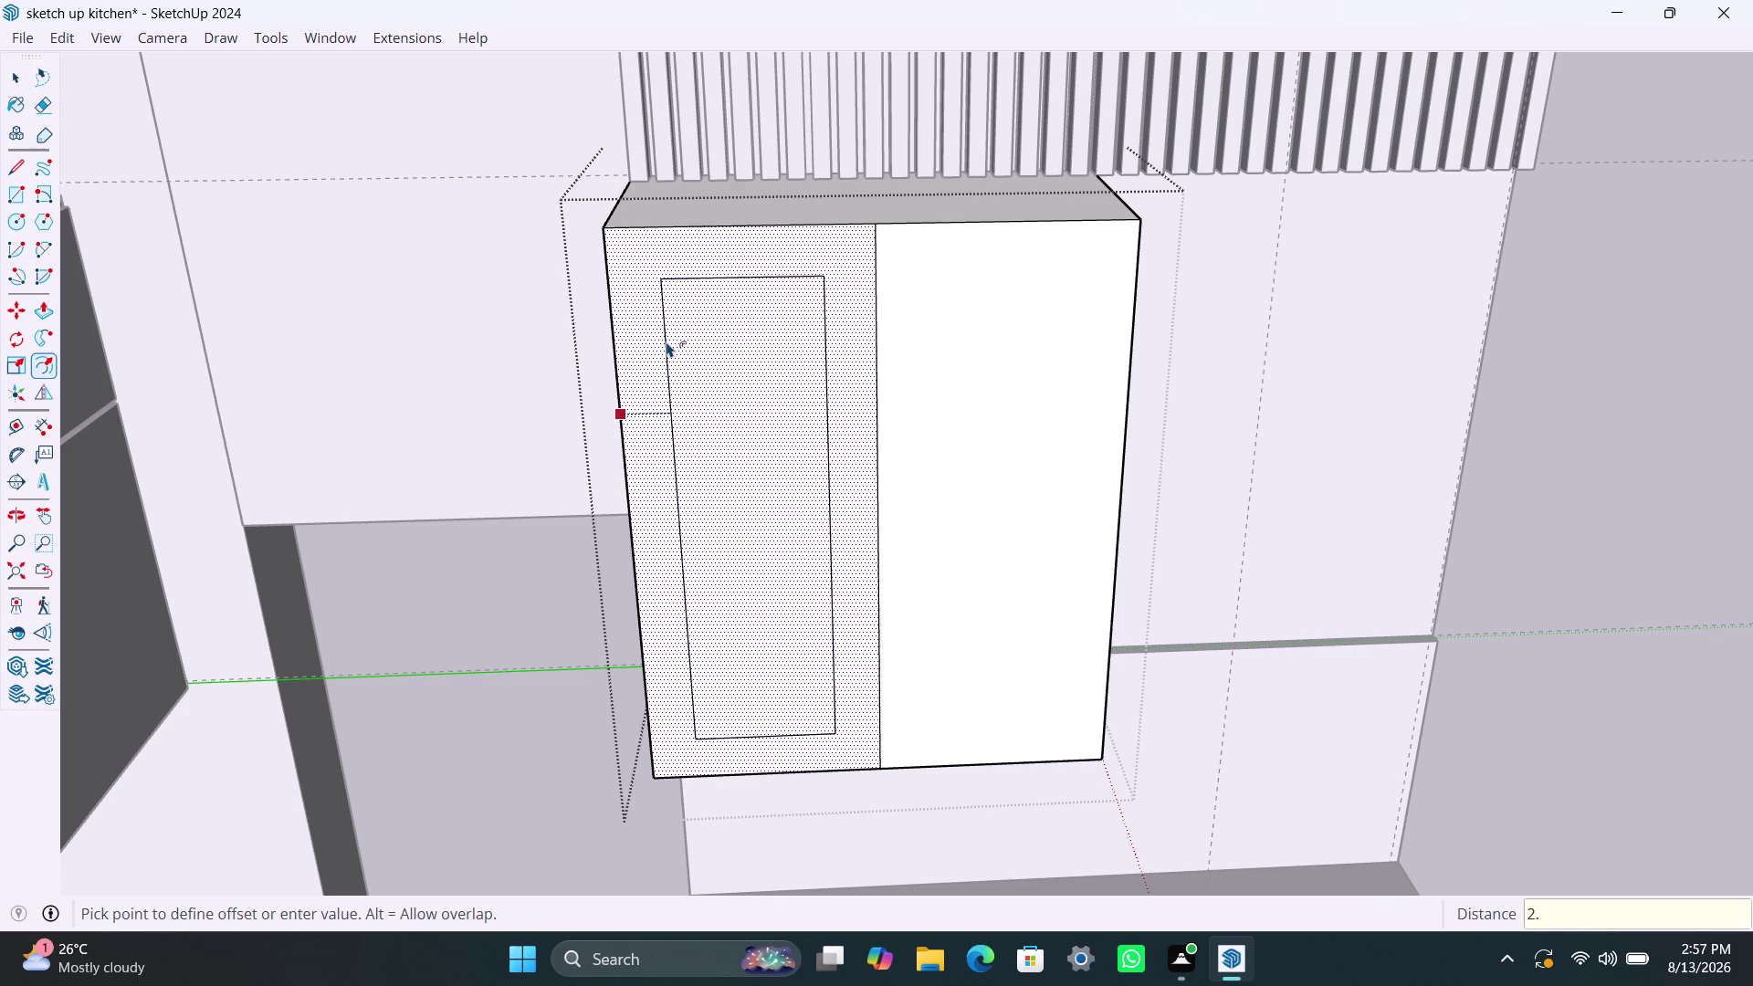
text(5mm)
key(Return)
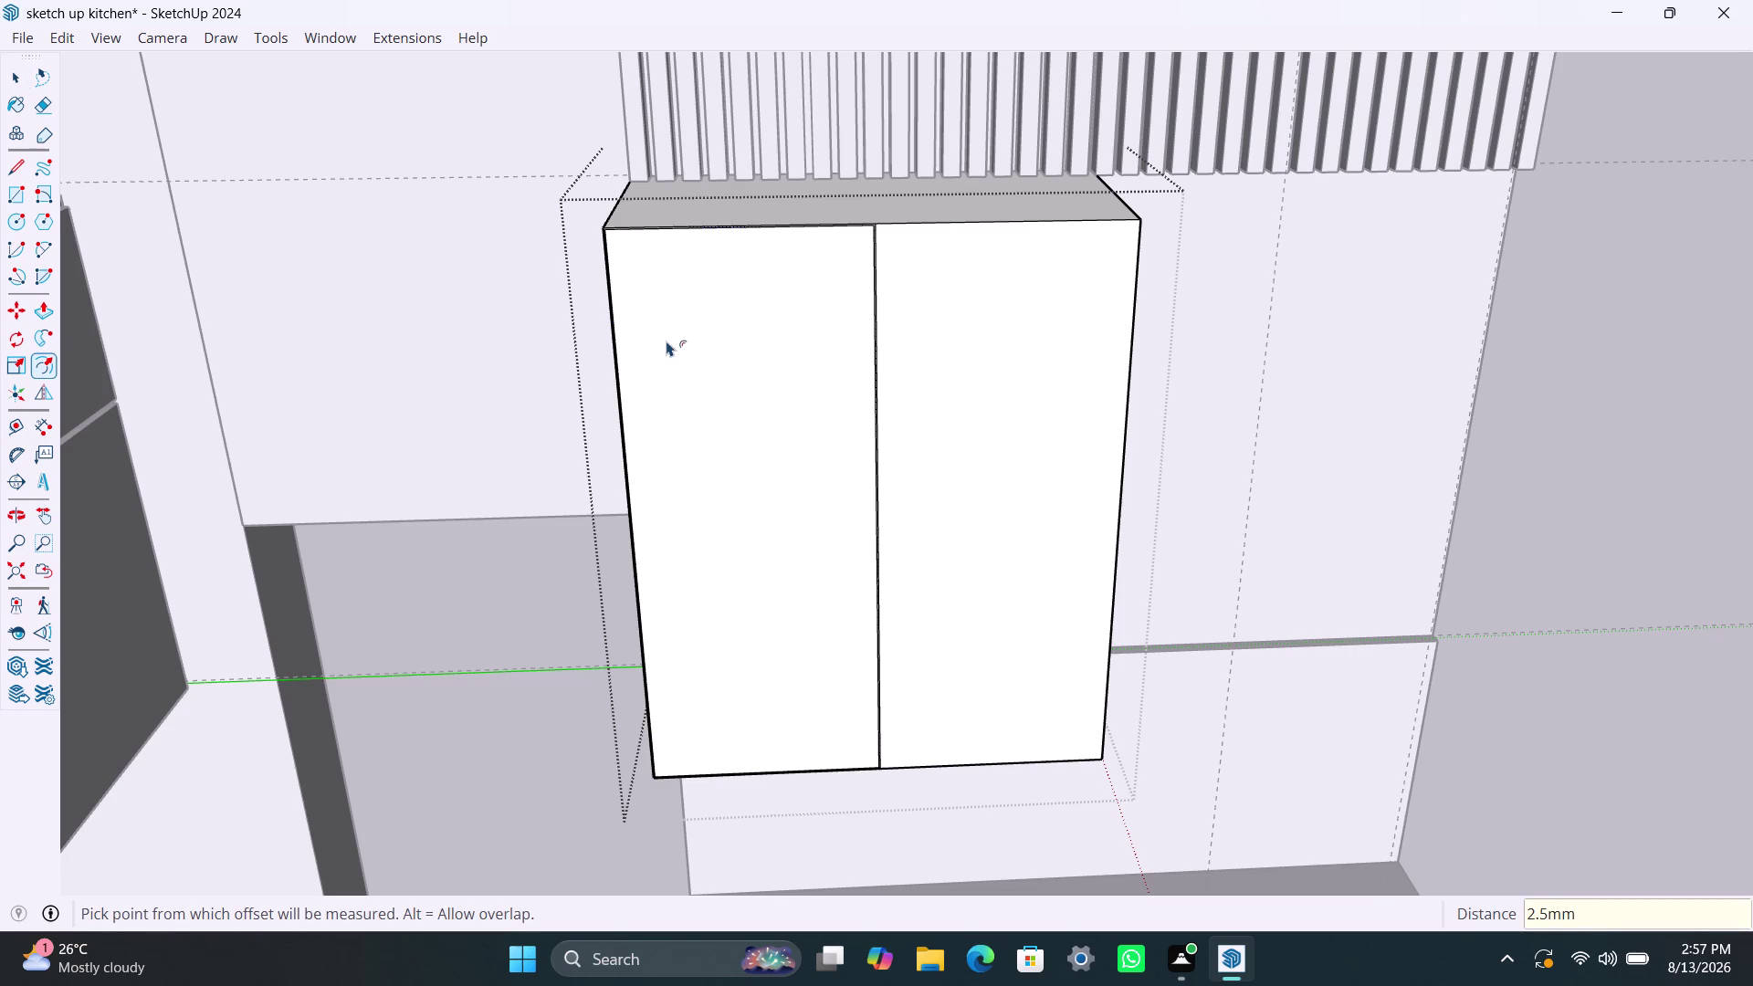
click(667, 341)
click(677, 329)
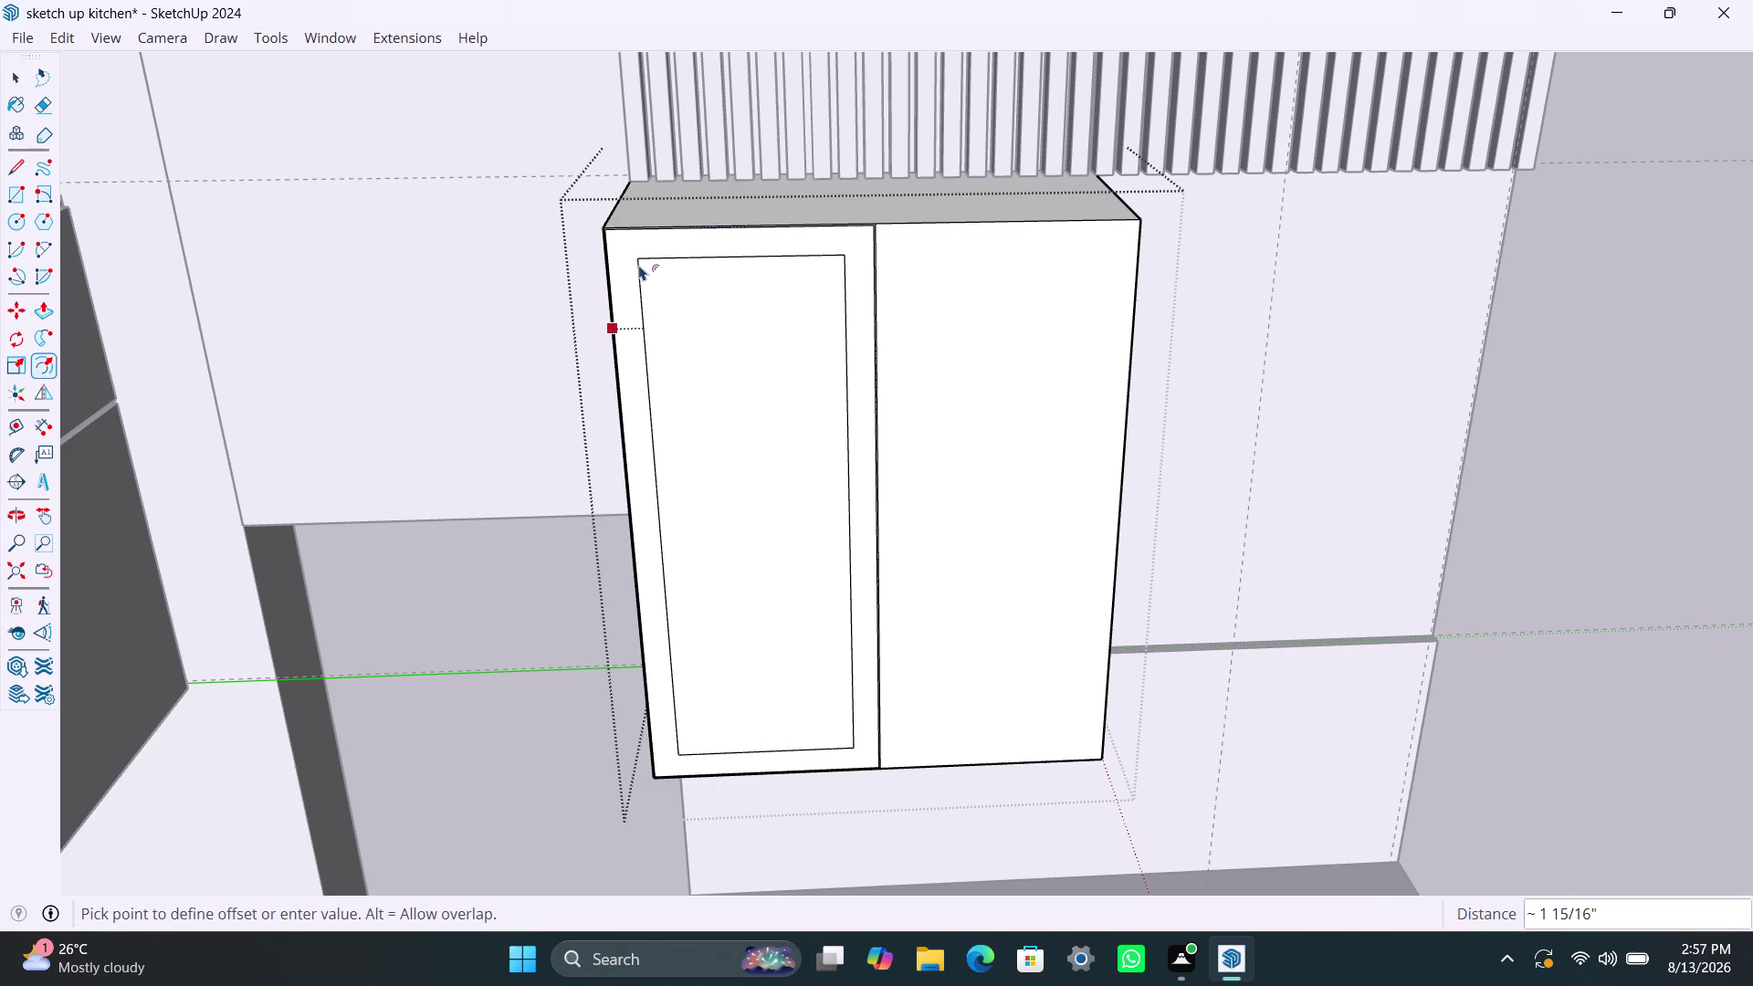
text(18mm)
key(Return)
key(space)
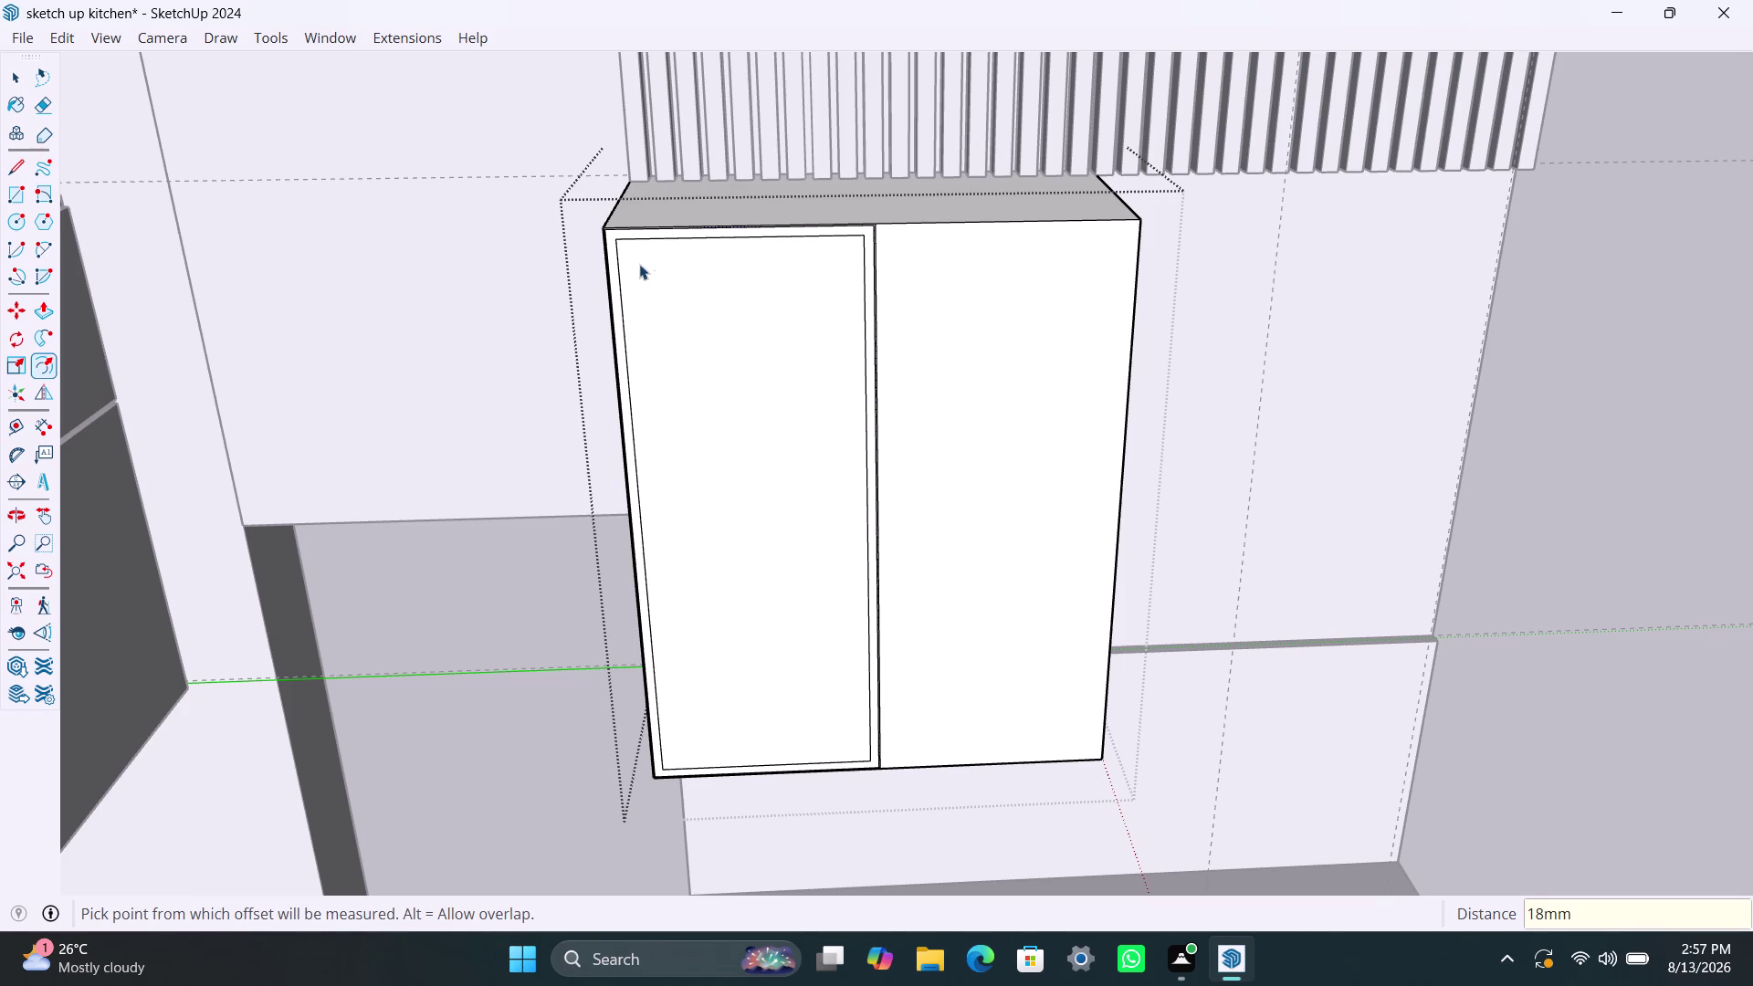
Inset the right front face by 18mm, after a first 2.5mm attempt.
click(987, 356)
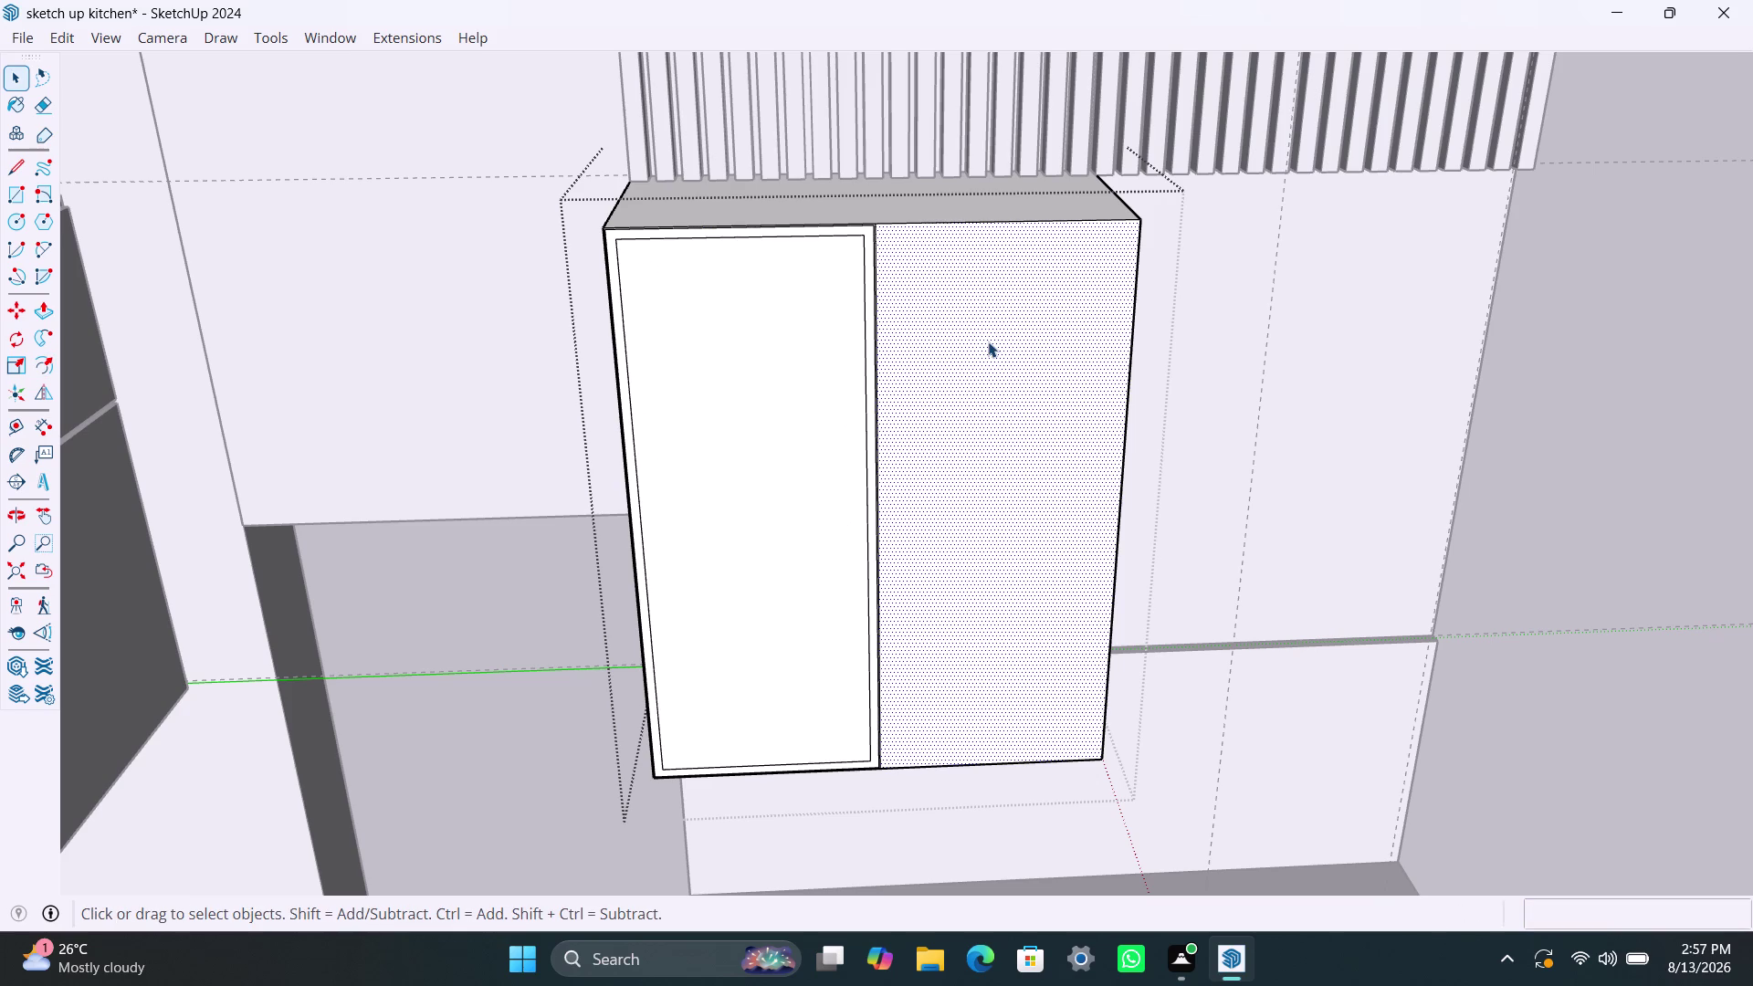
key(f)
click(945, 321)
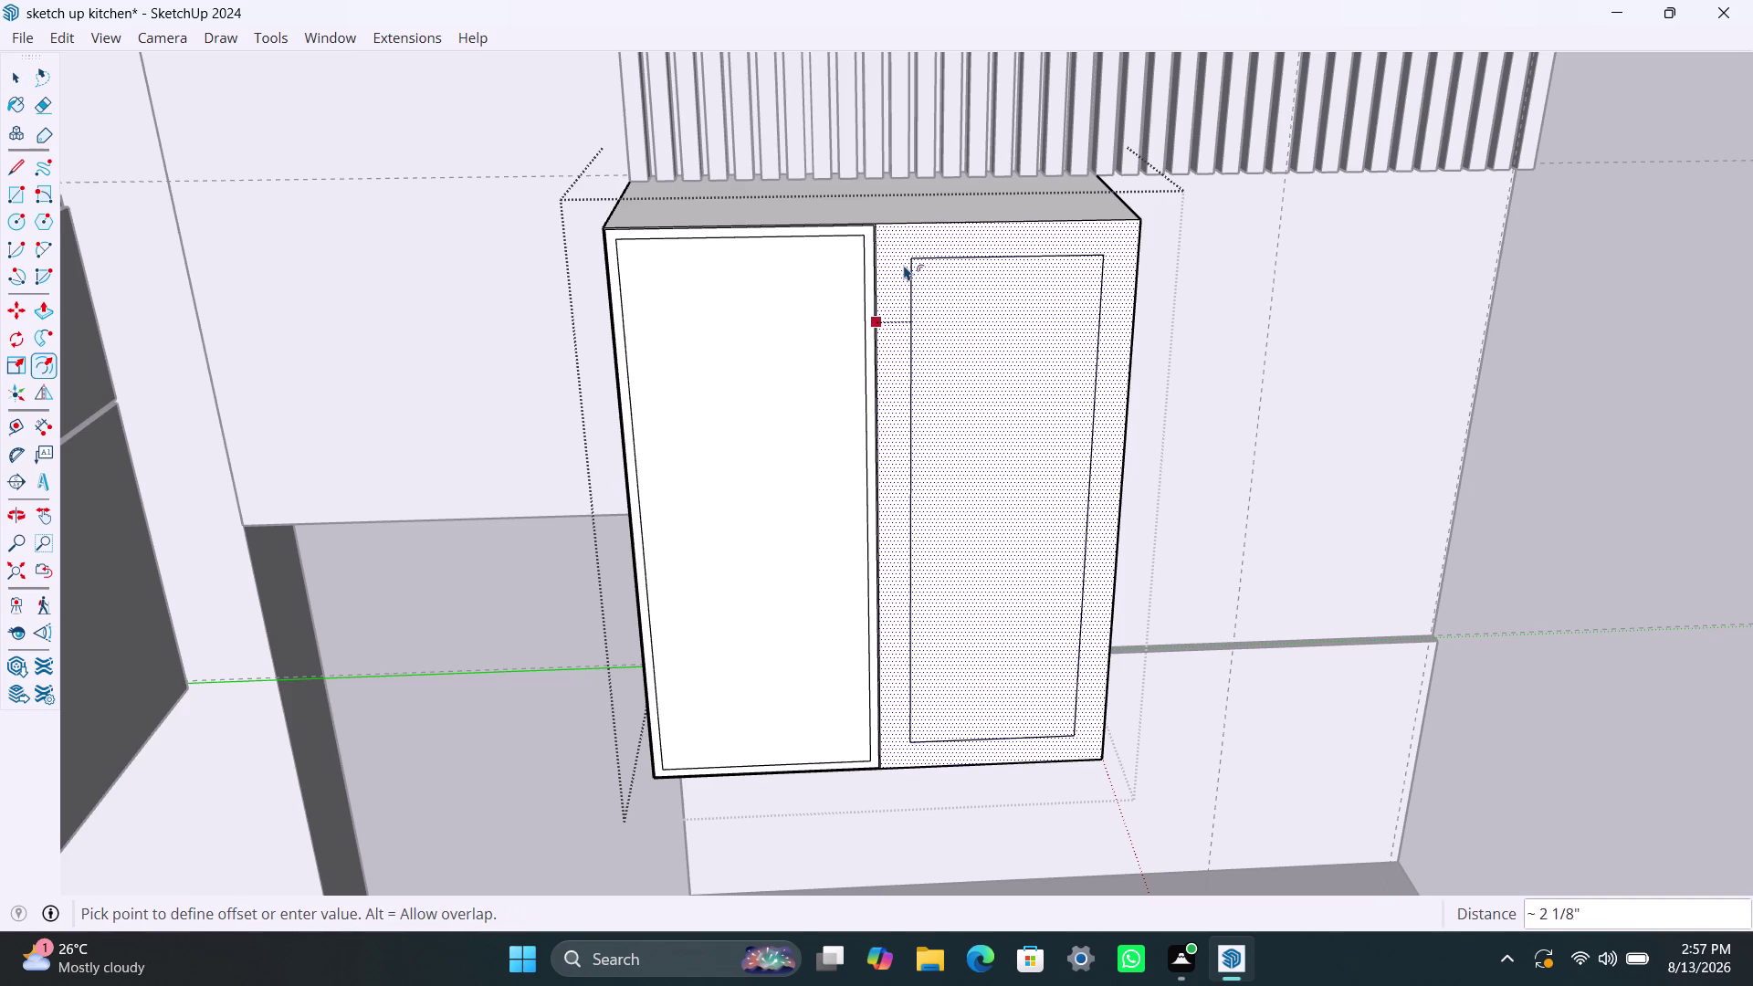
text(2.)
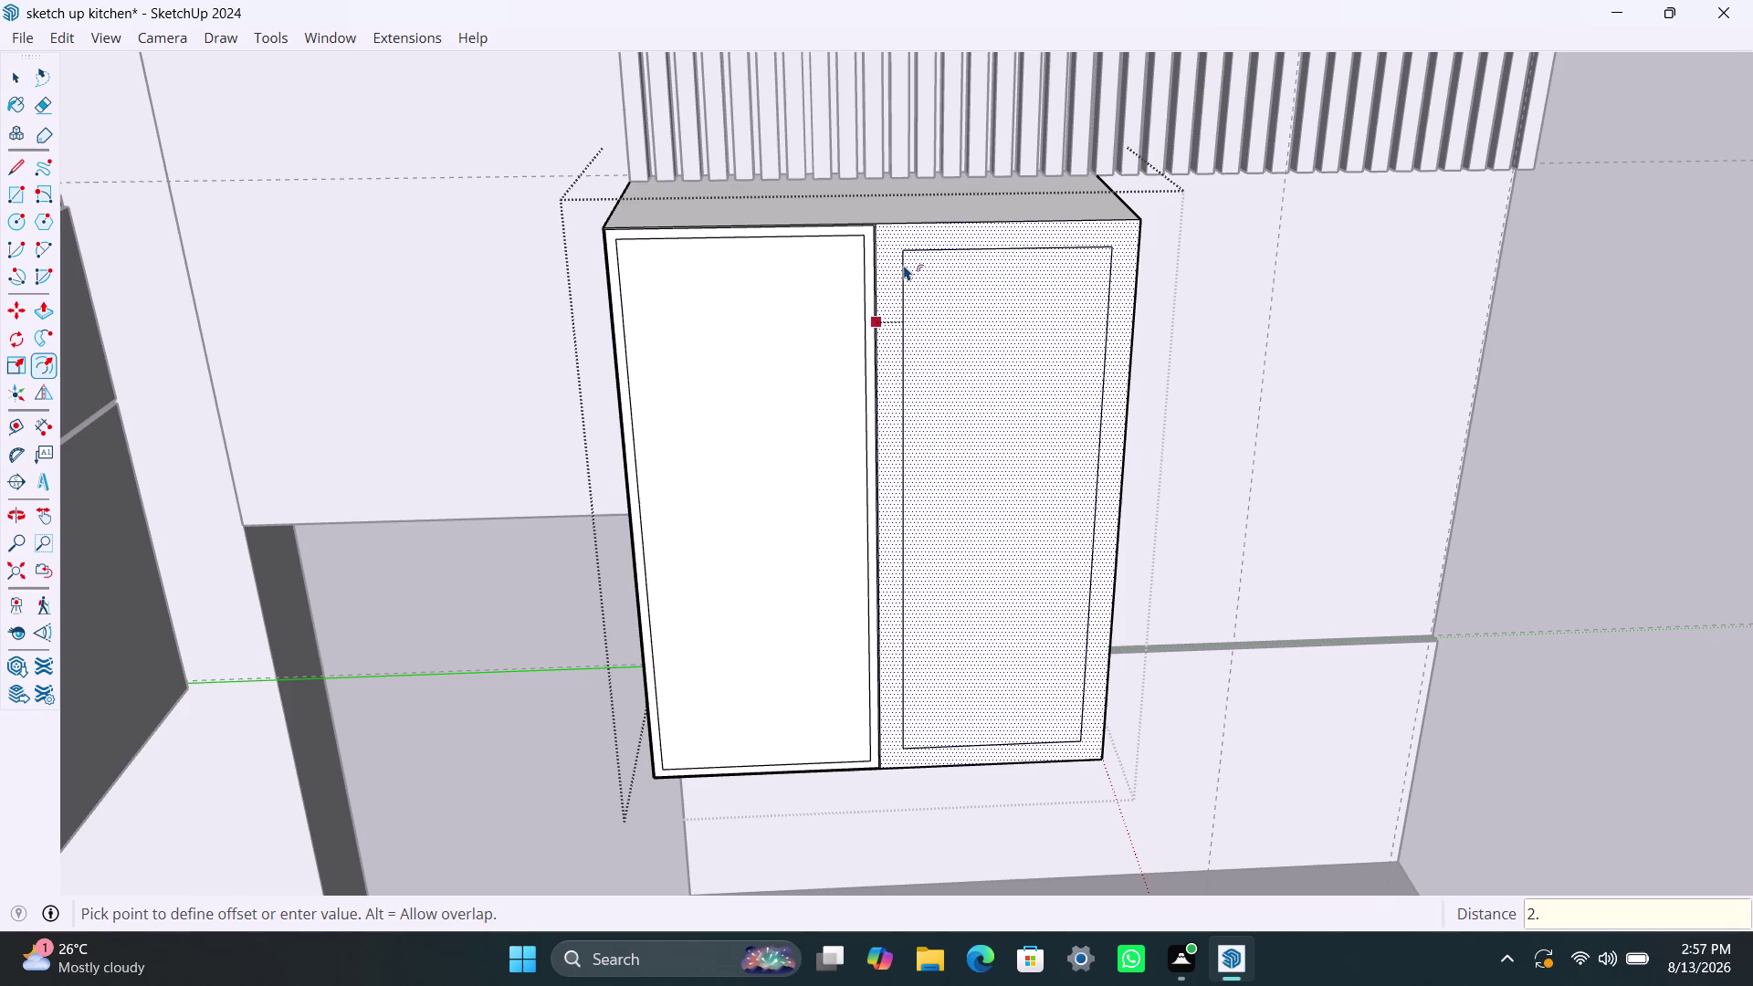
text(5mm)
key(Return)
click(928, 289)
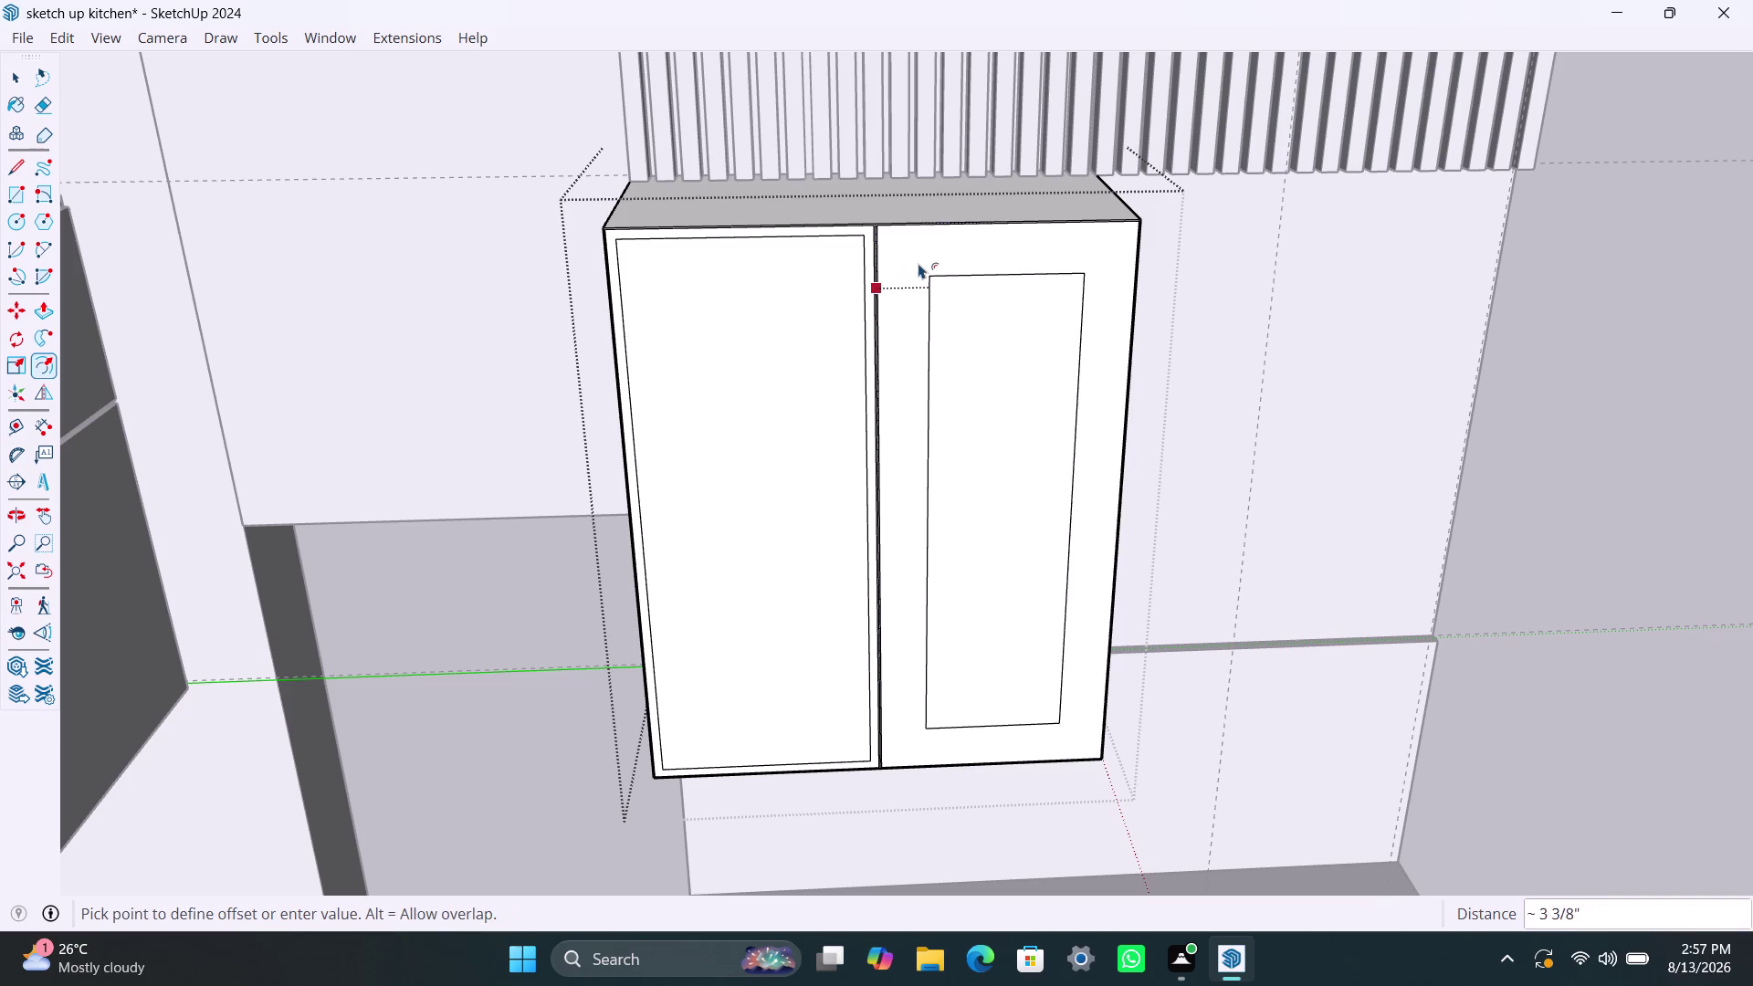
text(18mm)
key(Return)
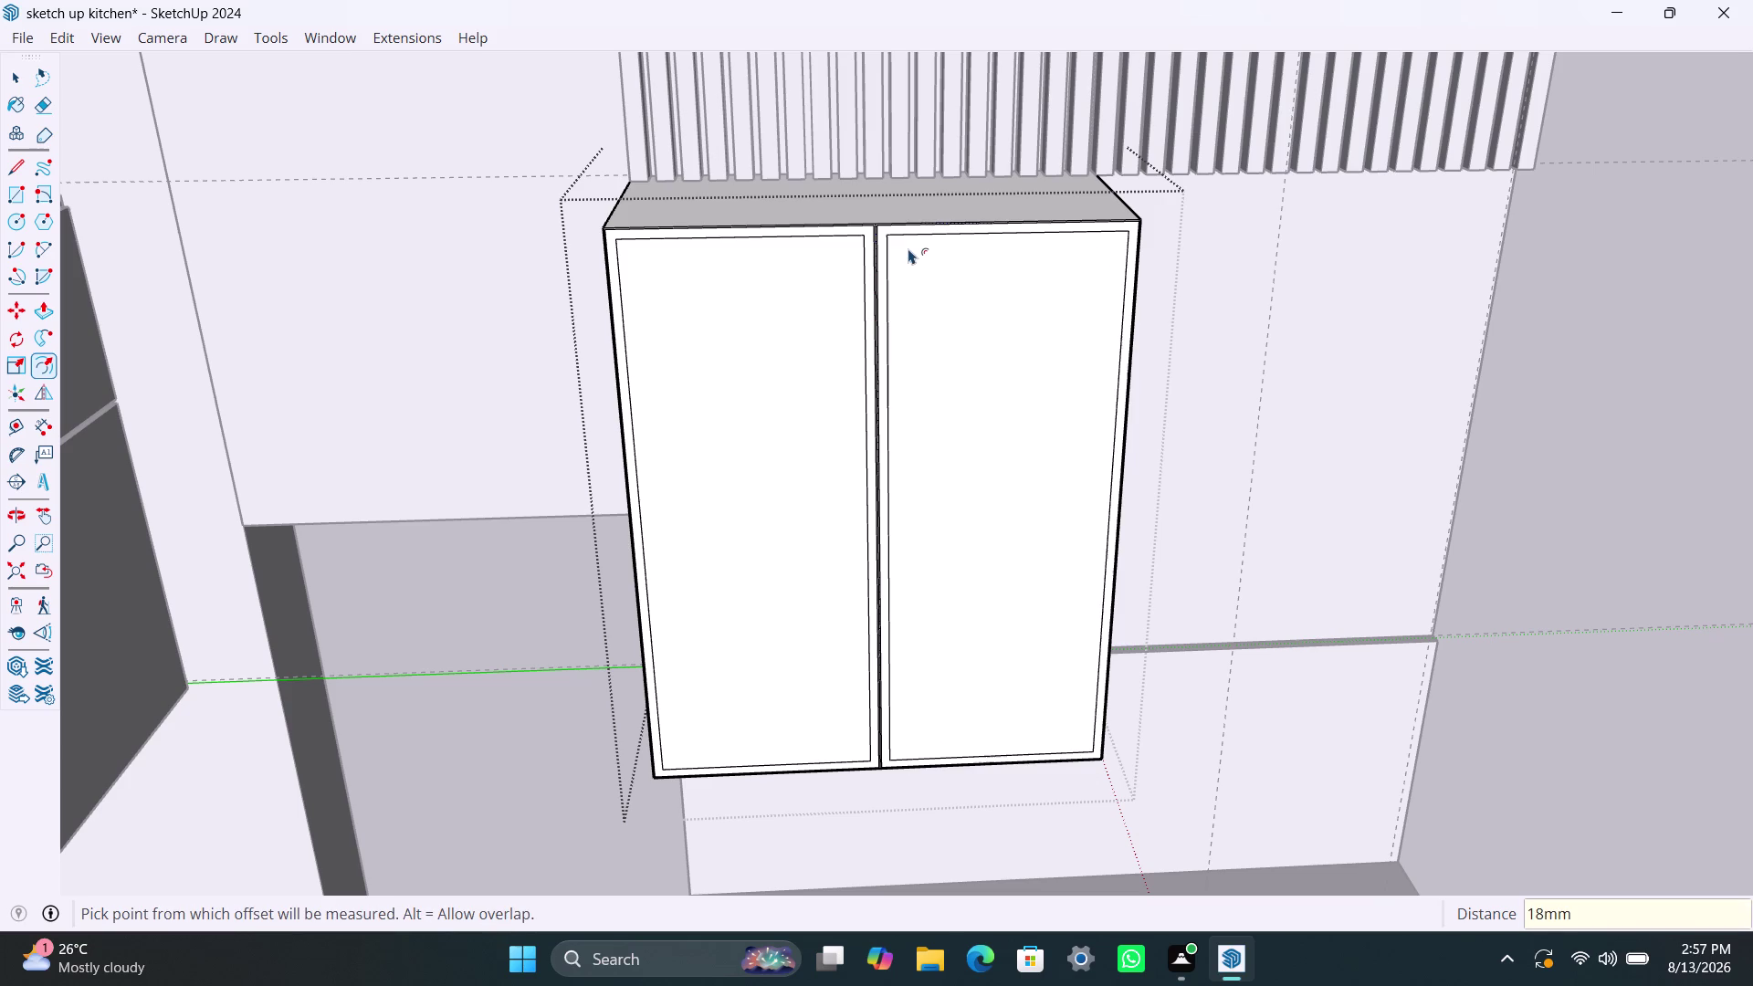
key(space)
Delete a selected element near the top of the left front.
scroll(up, 3)
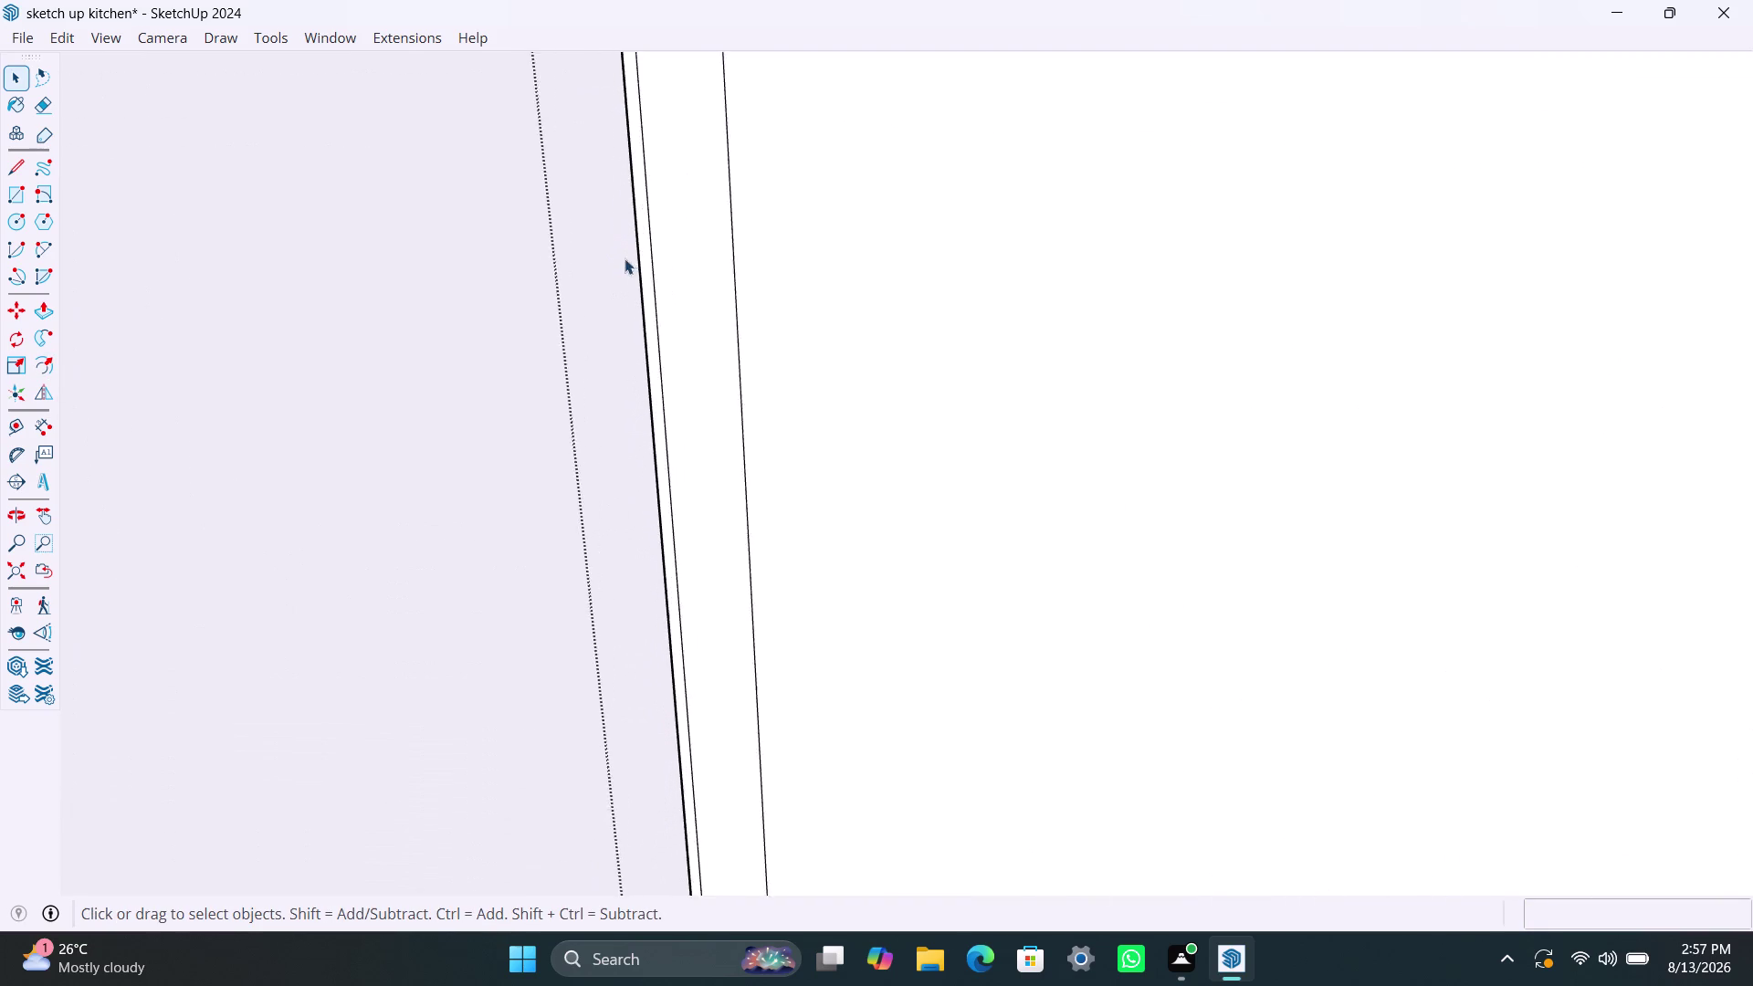
scroll(up, 3)
click(671, 223)
key(Delete)
scroll(down, 3)
scroll(down, 3)
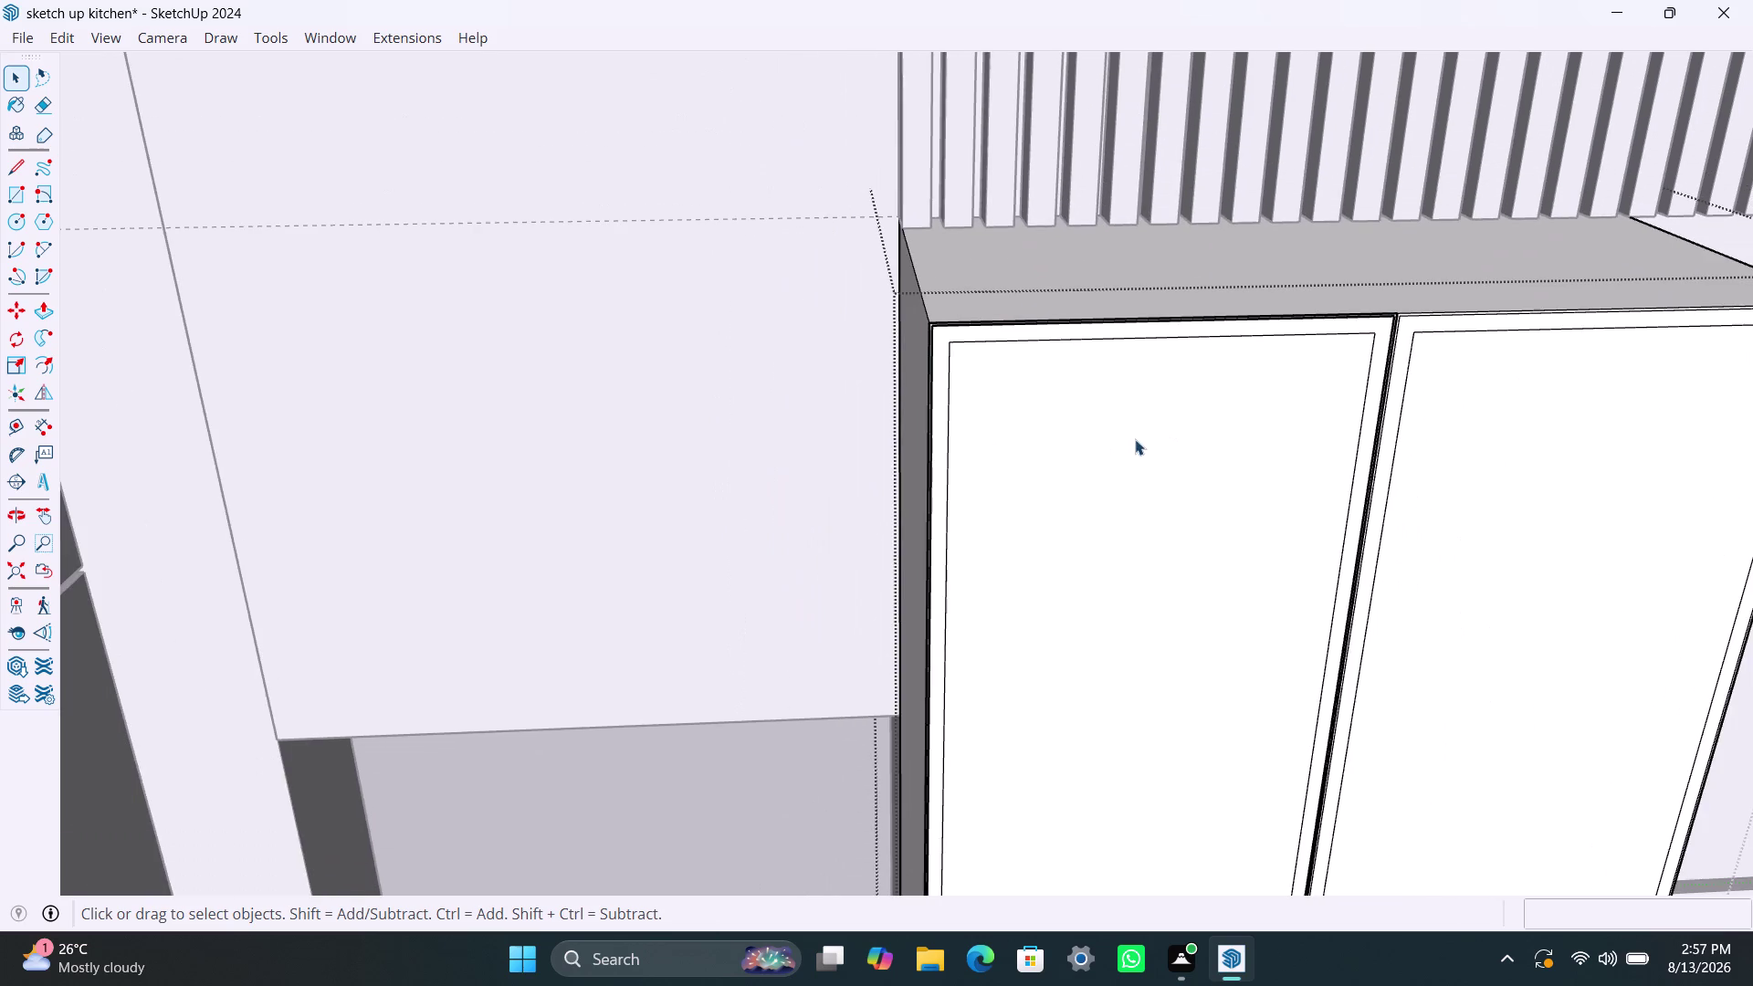
Delete the thin strip between the two fronts and view both fronts again.
middle_drag(1135, 439, 587, 373)
scroll(up, 3)
scroll(down, 3)
scroll(up, 3)
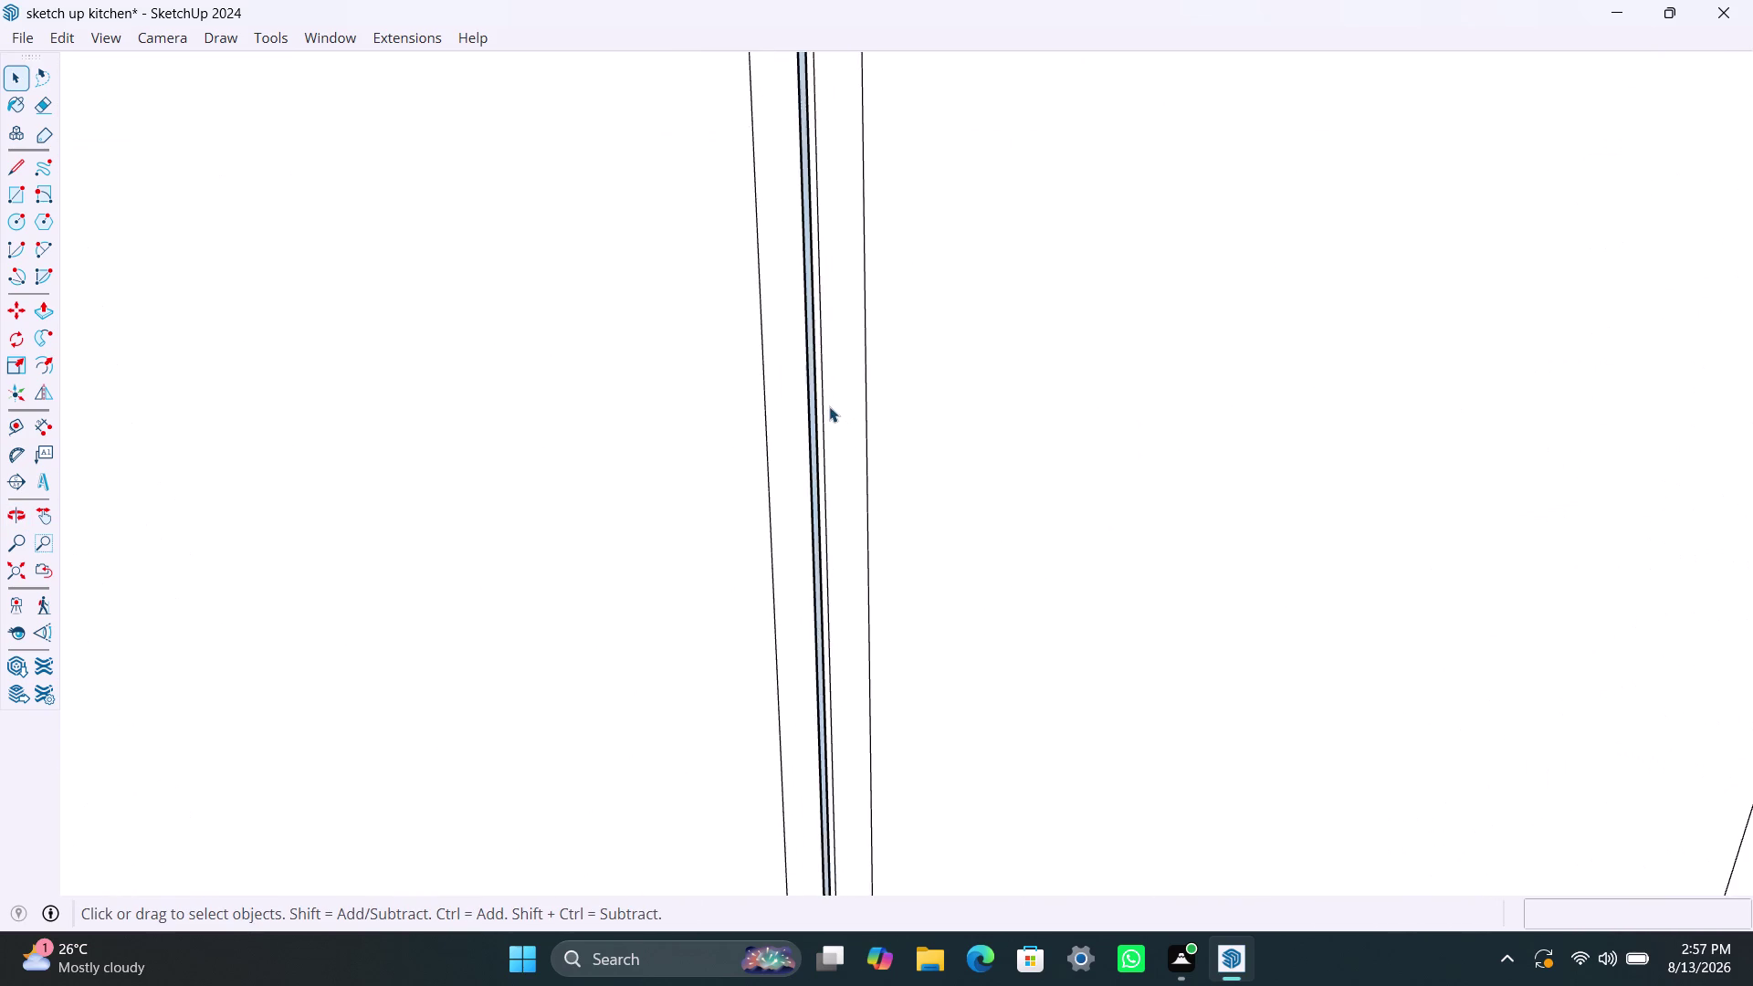
scroll(up, 3)
click(806, 373)
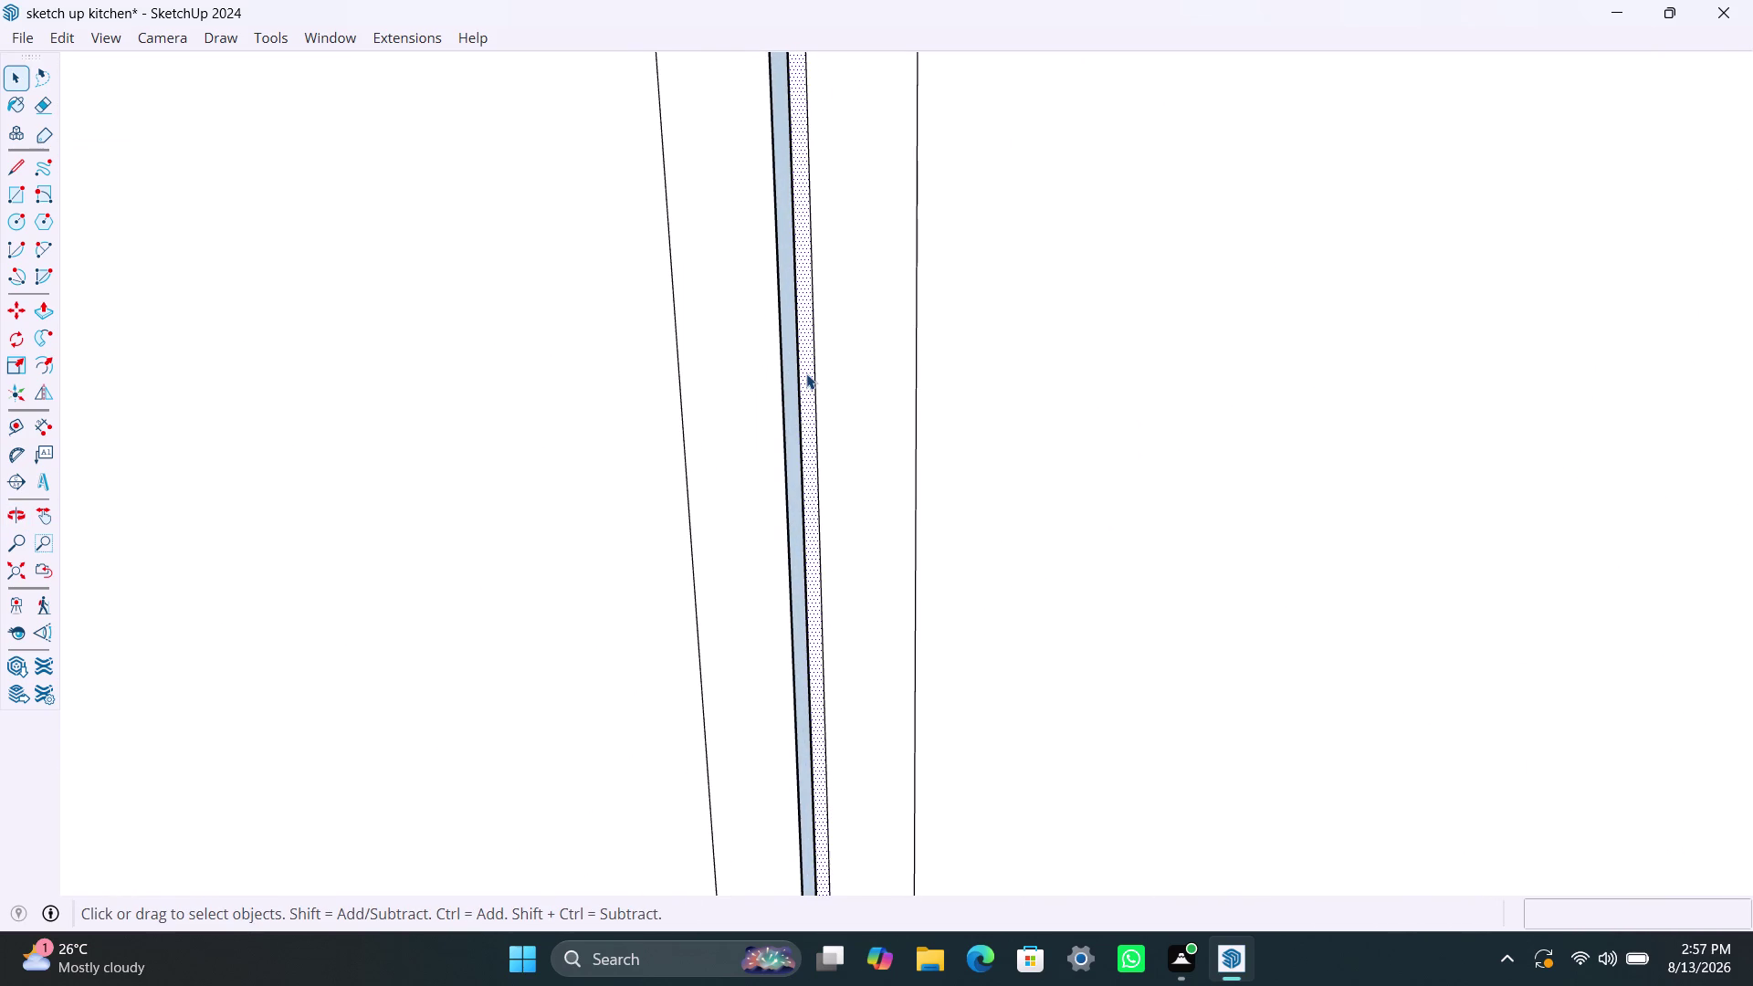
key(Delete)
scroll(down, 3)
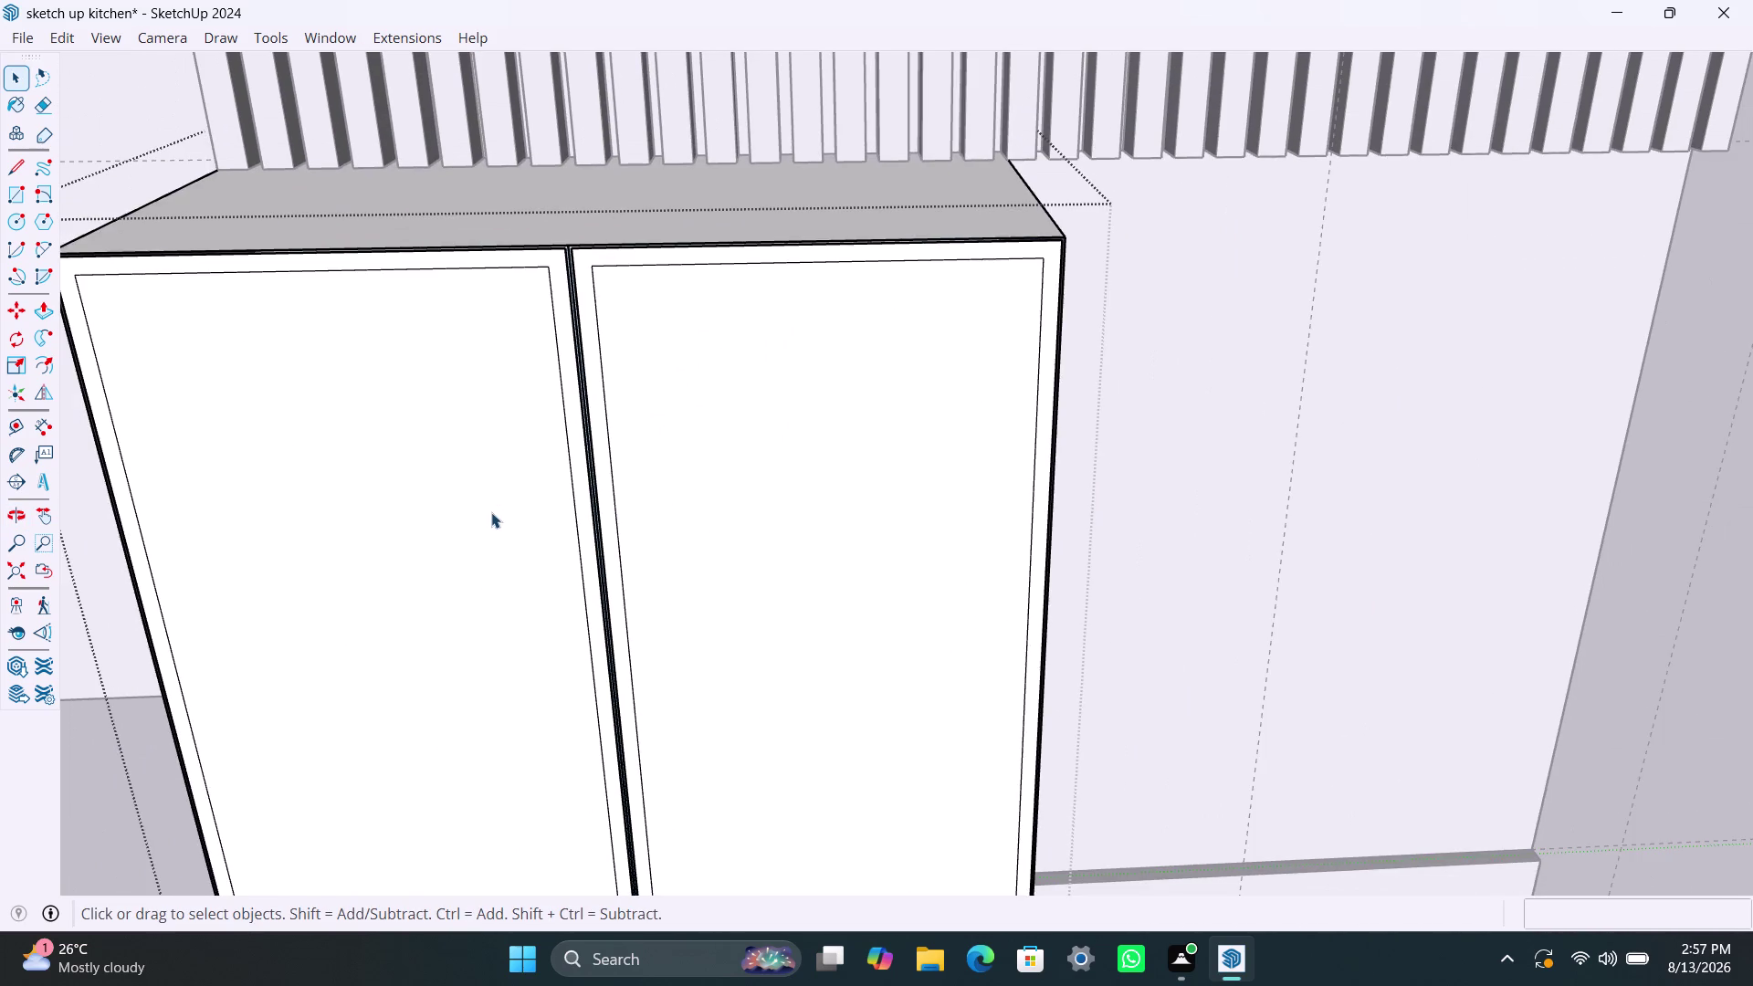
scroll(down, 3)
middle_drag(491, 512, 680, 320)
click(576, 401)
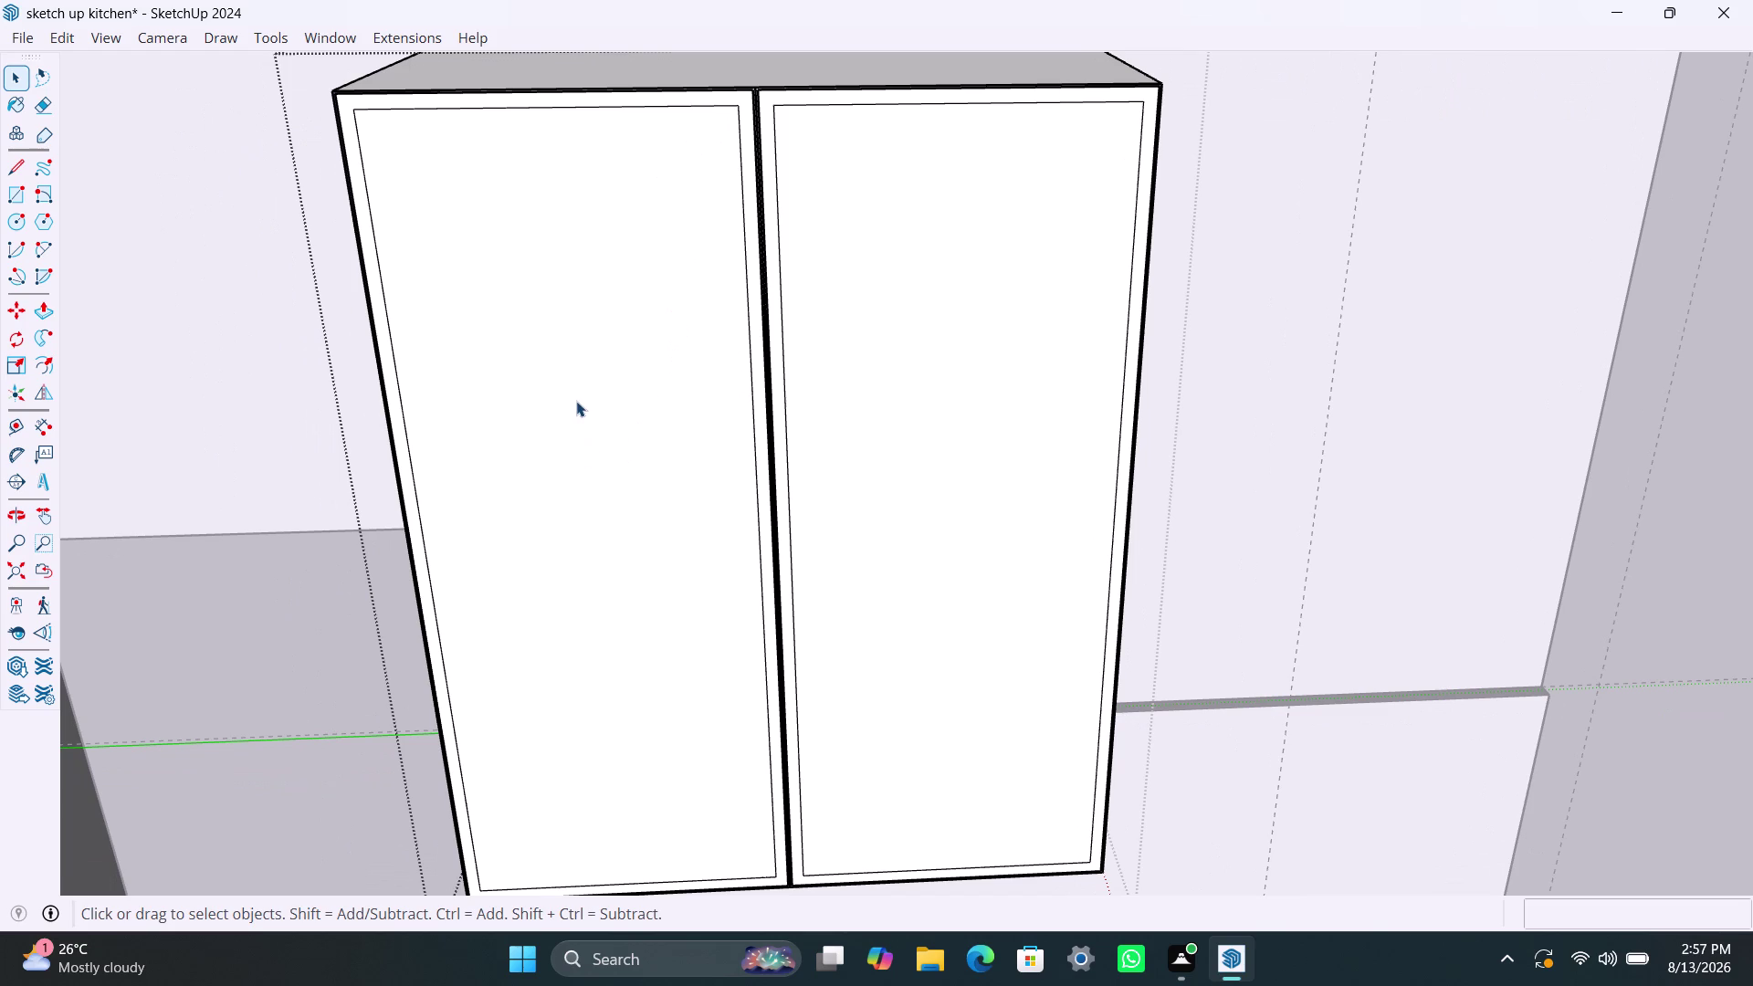
Push the left and right inset panels 350mm into the cabinet.
key(p)
click(576, 400)
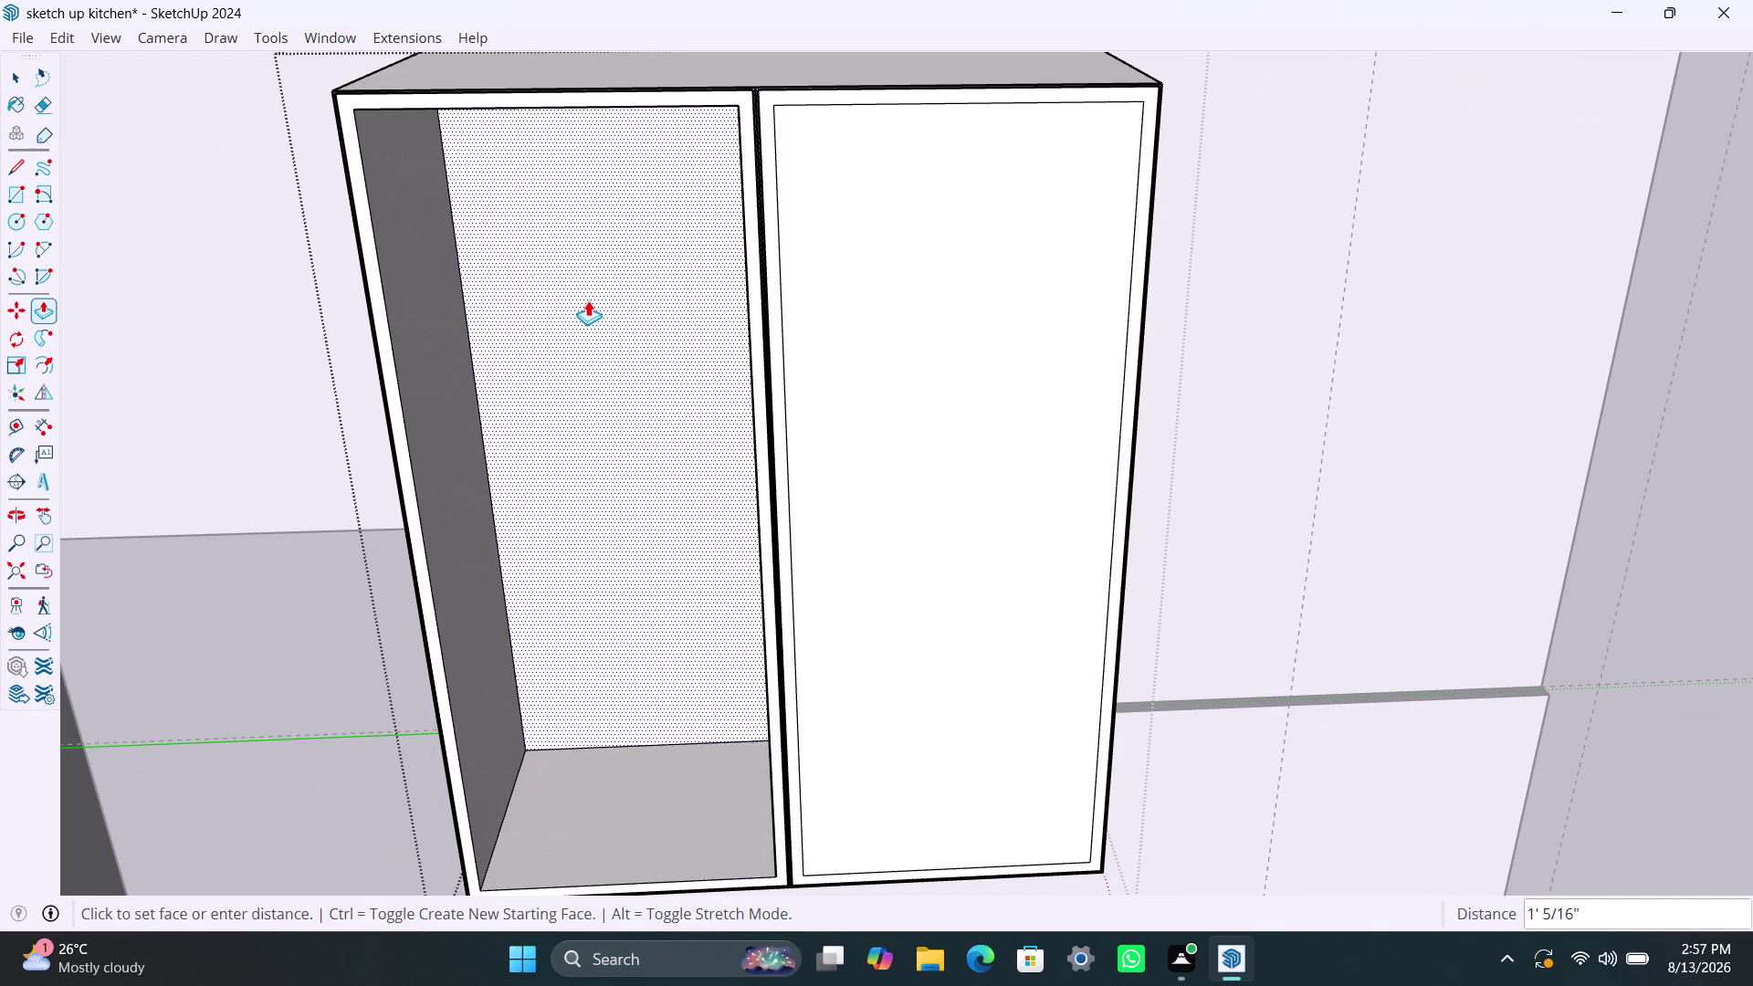
text(350mm)
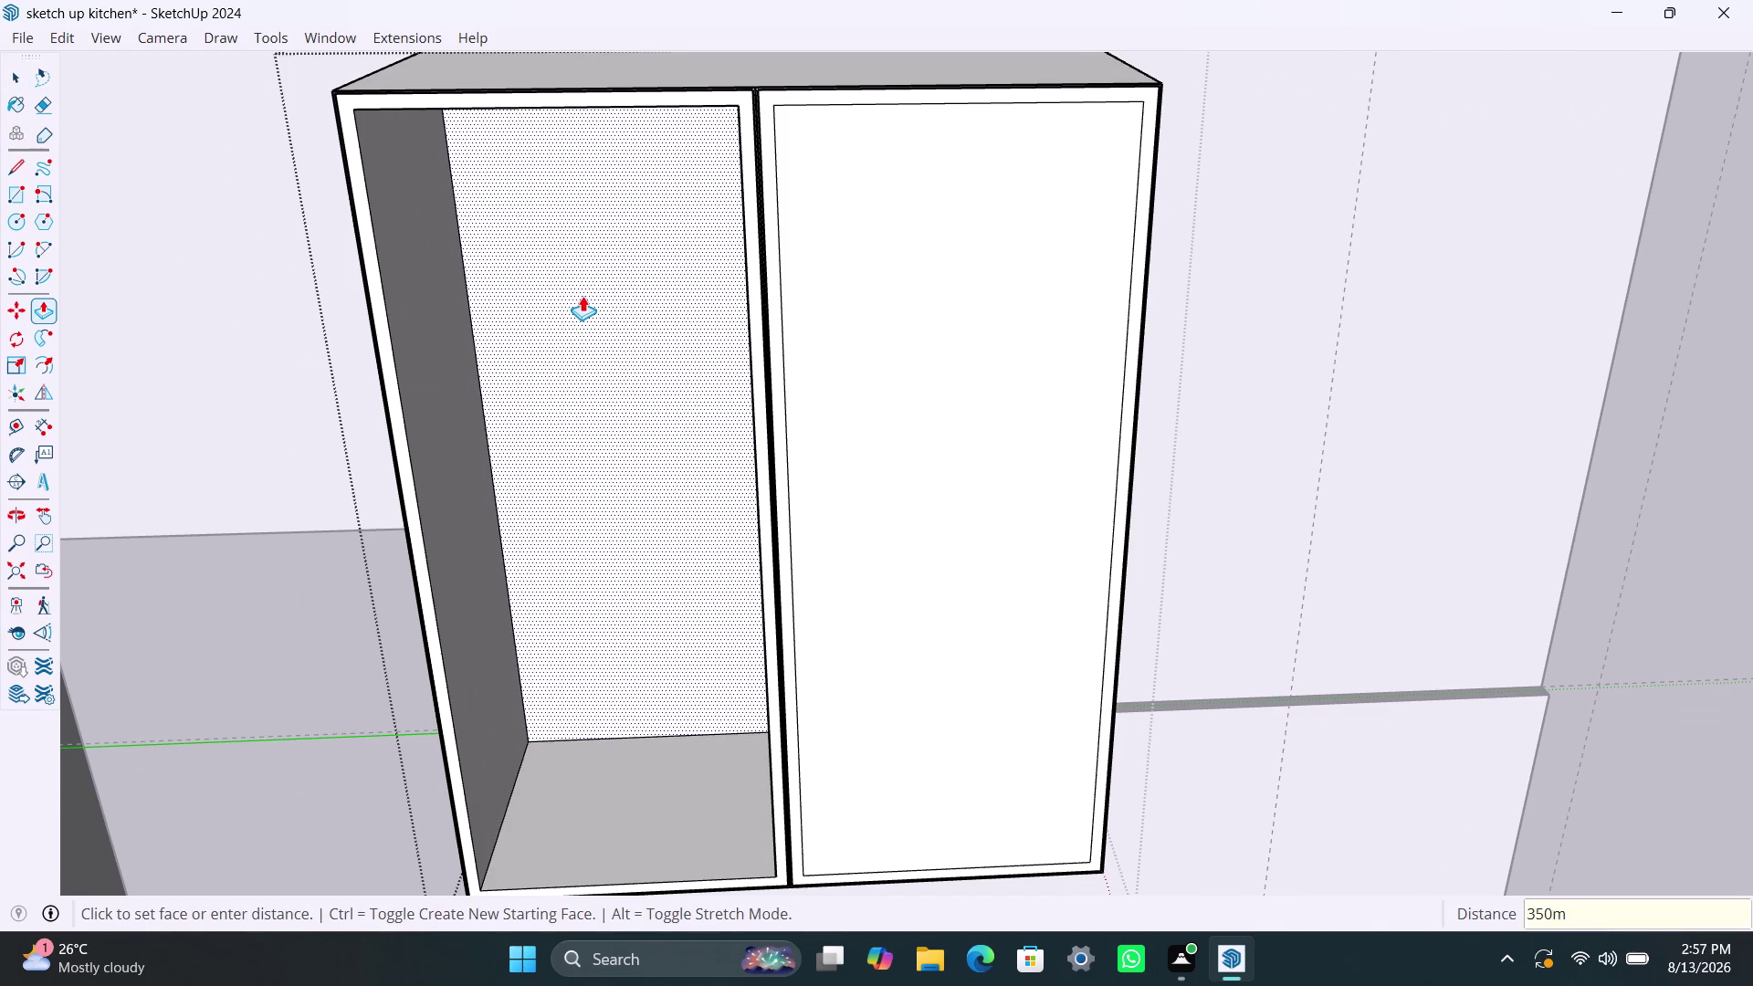
key(Return)
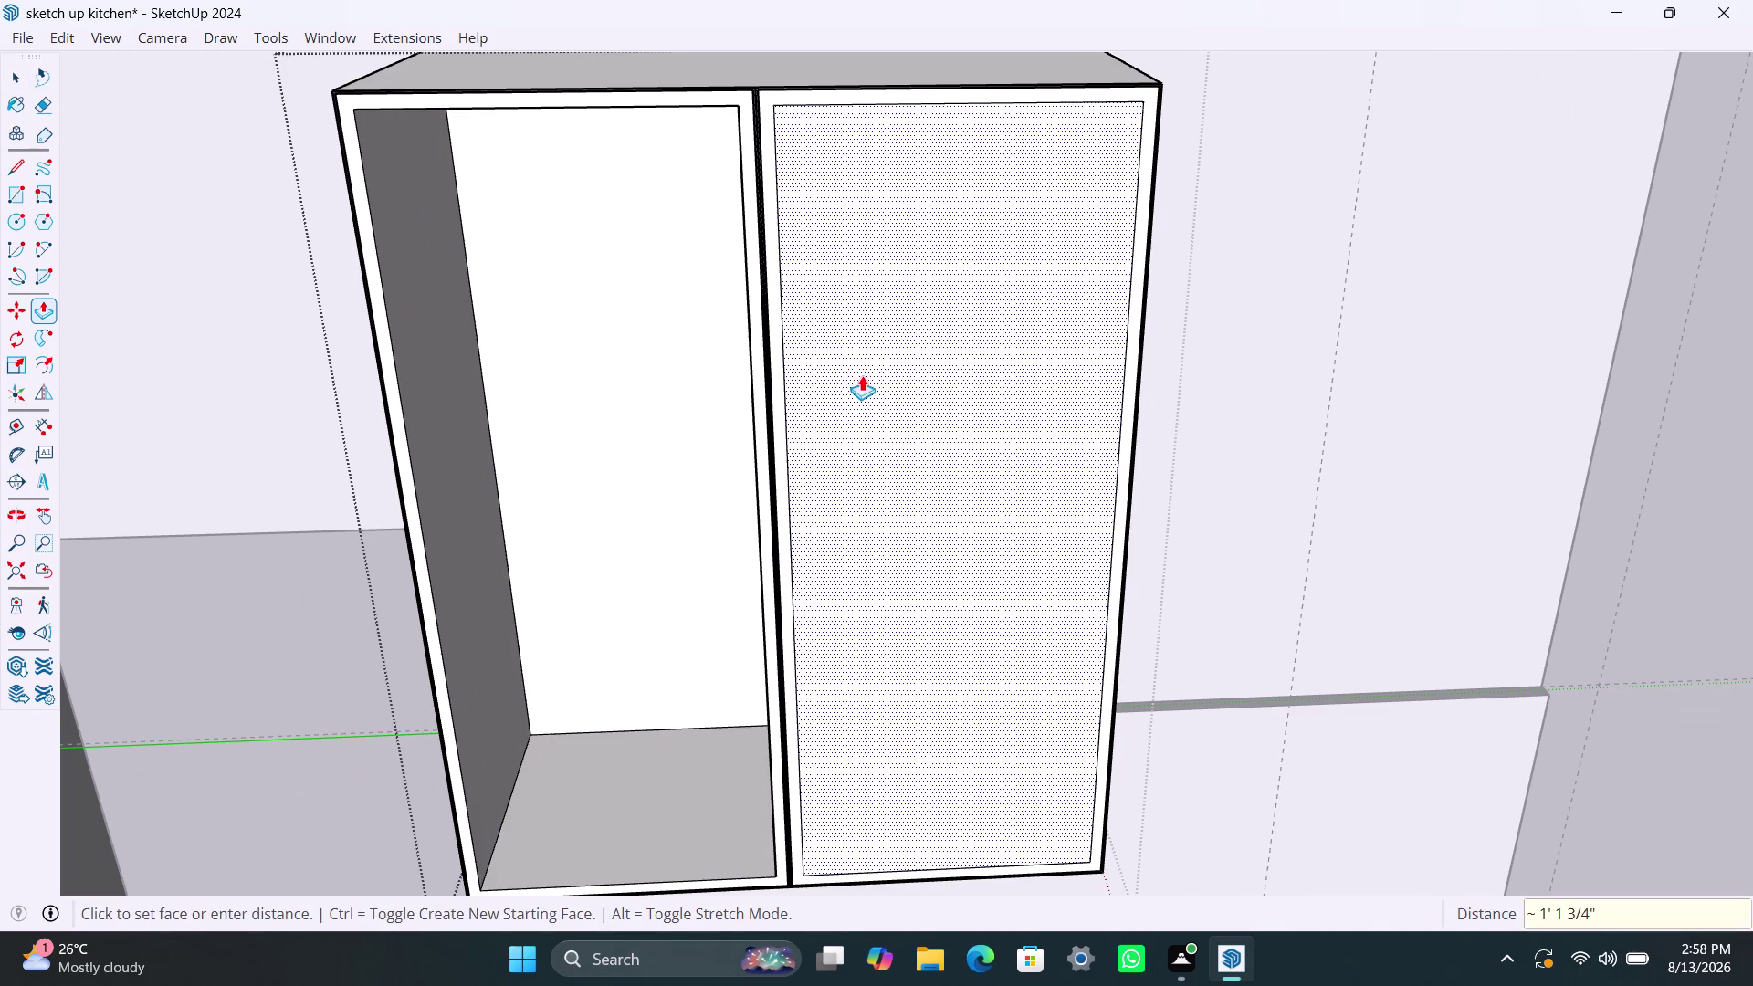
click(862, 376)
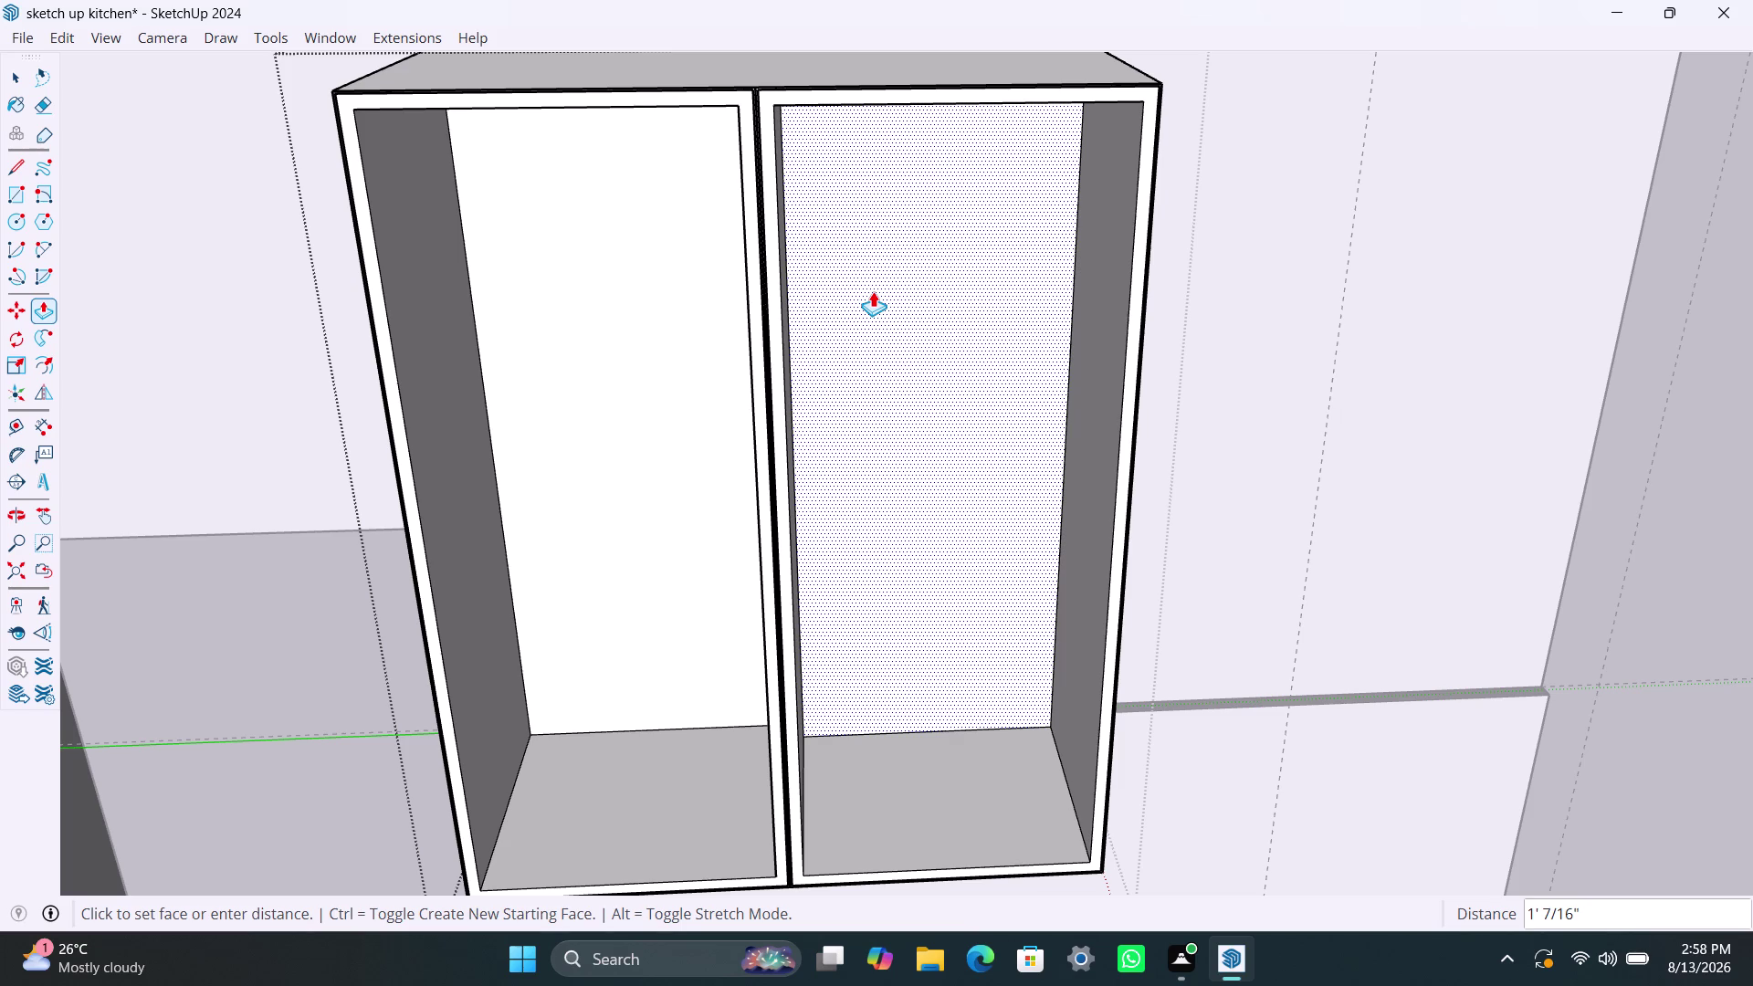
text(350mm)
key(Return)
key(space)
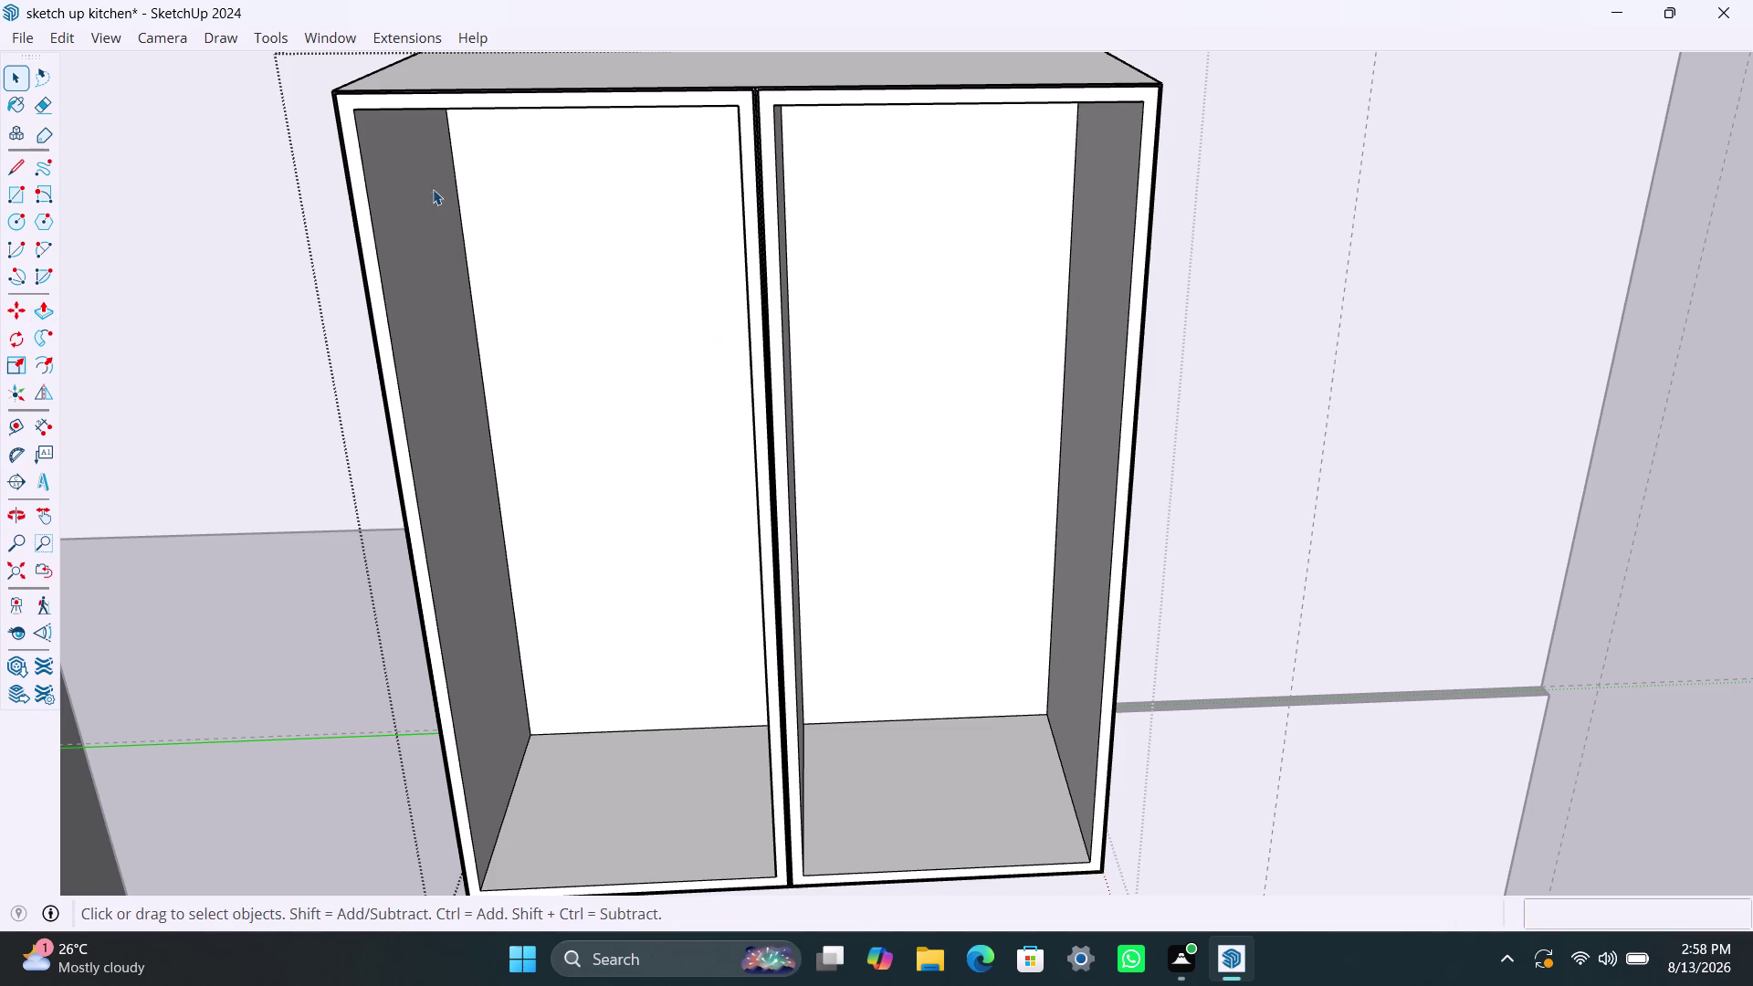
Orbit to inspect the hollow compartments and select the left compartment's bottom panel.
scroll(down, 3)
middle_drag(567, 768, 553, 722)
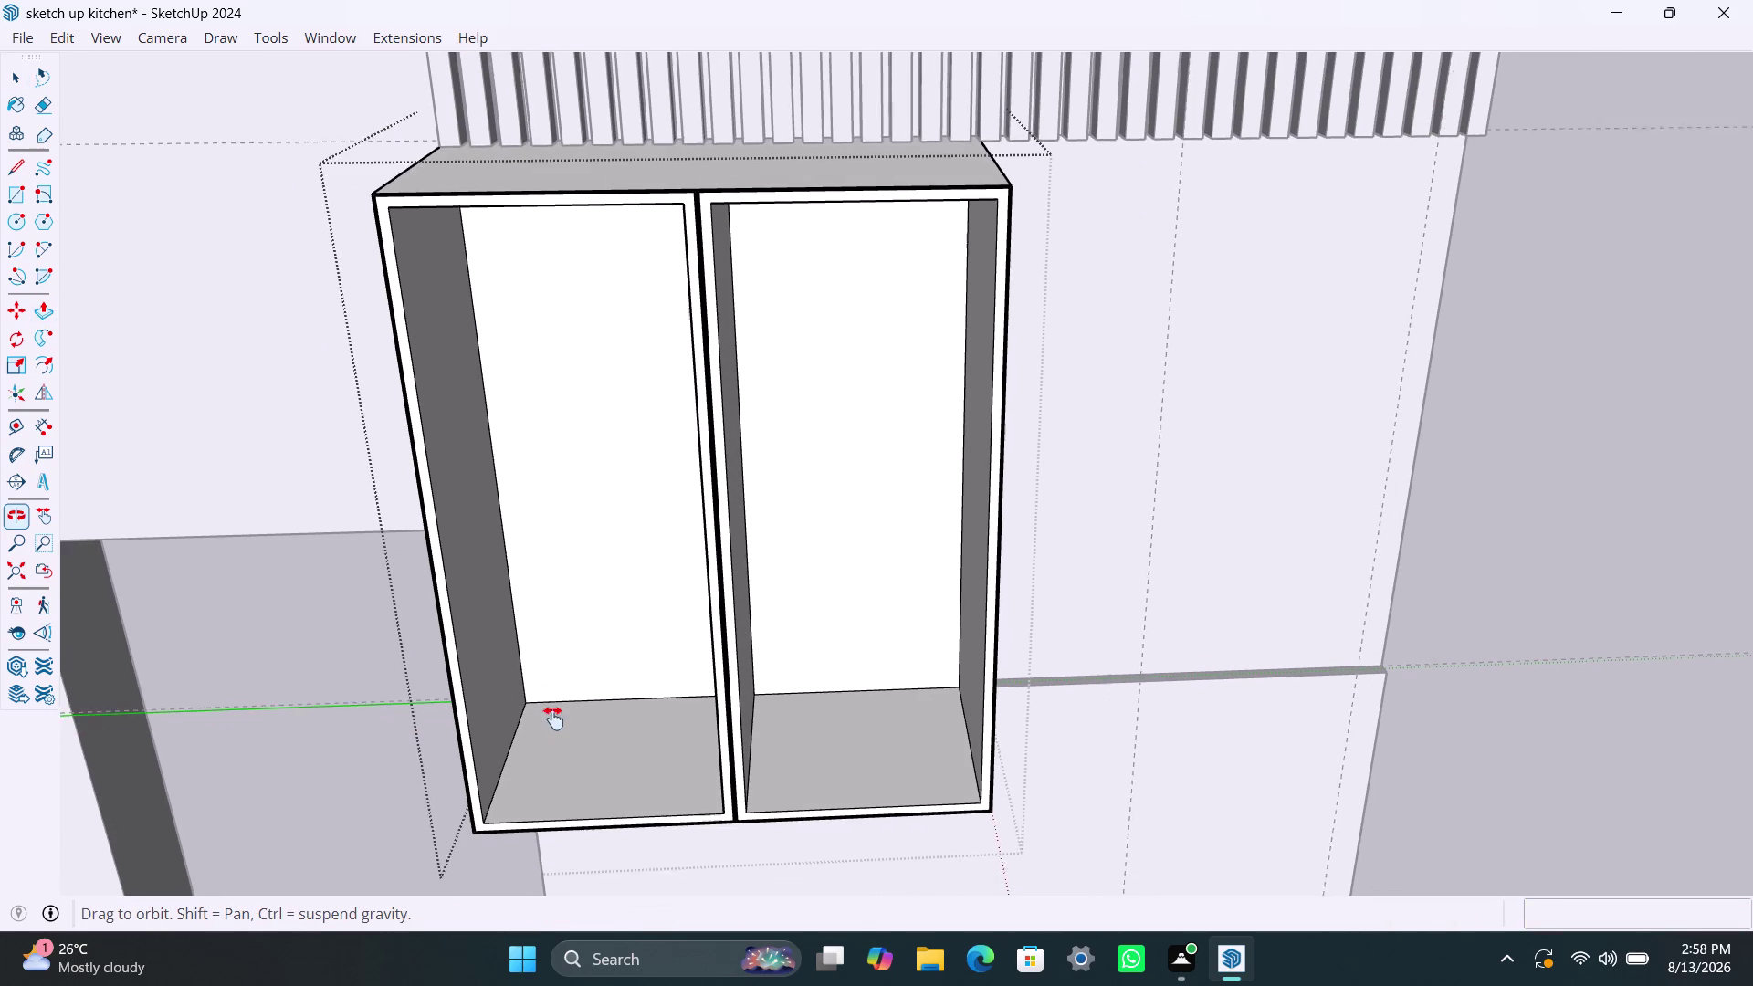
middle_drag(553, 721, 552, 716)
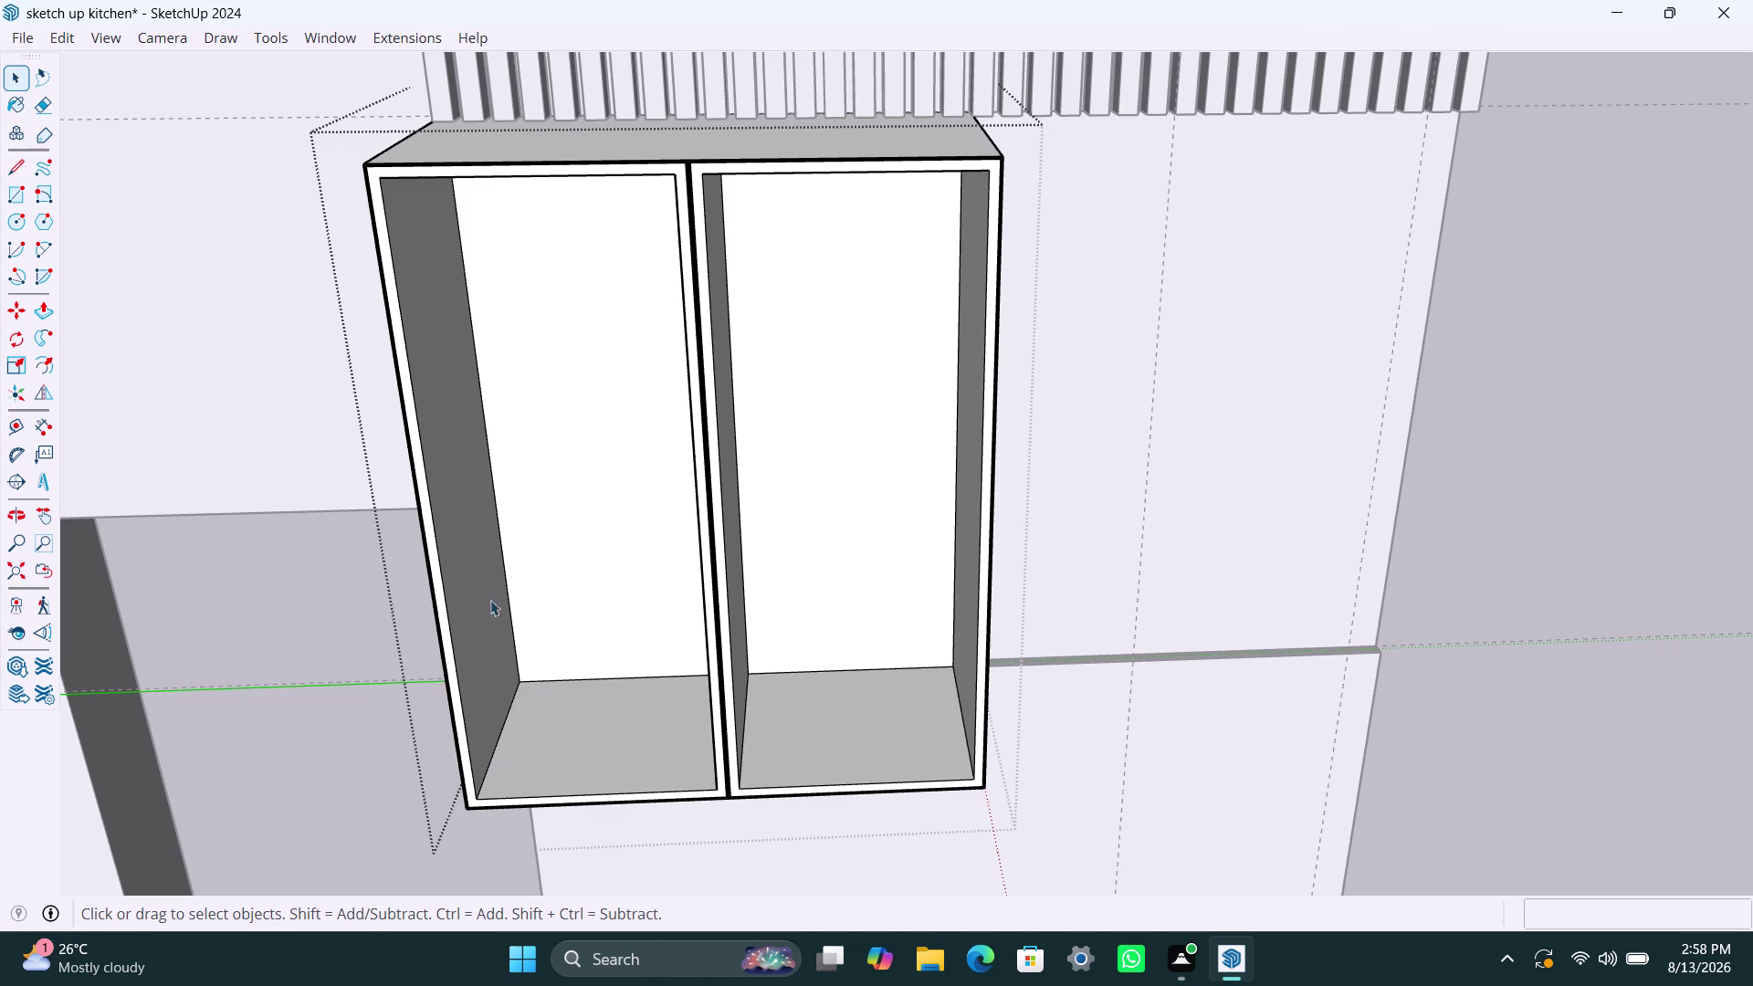
click(527, 790)
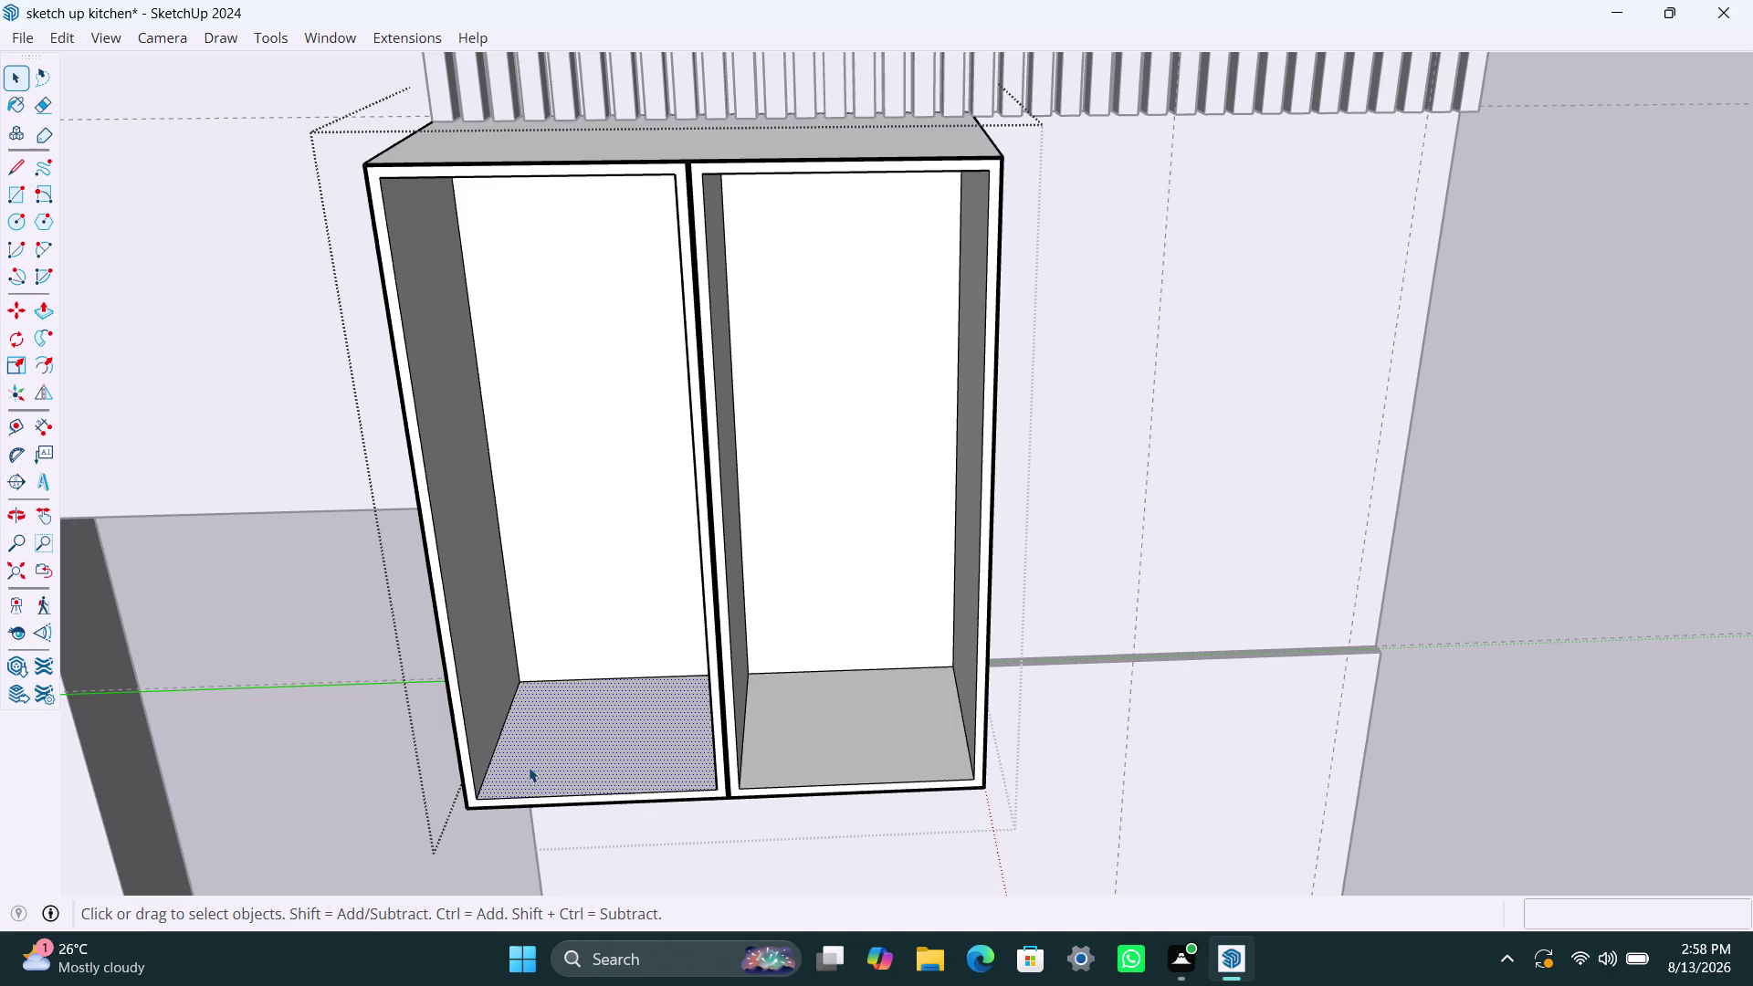
Try copying the left bottom panel 333mm upward, then undo the attempt.
double_click(530, 765)
key(m)
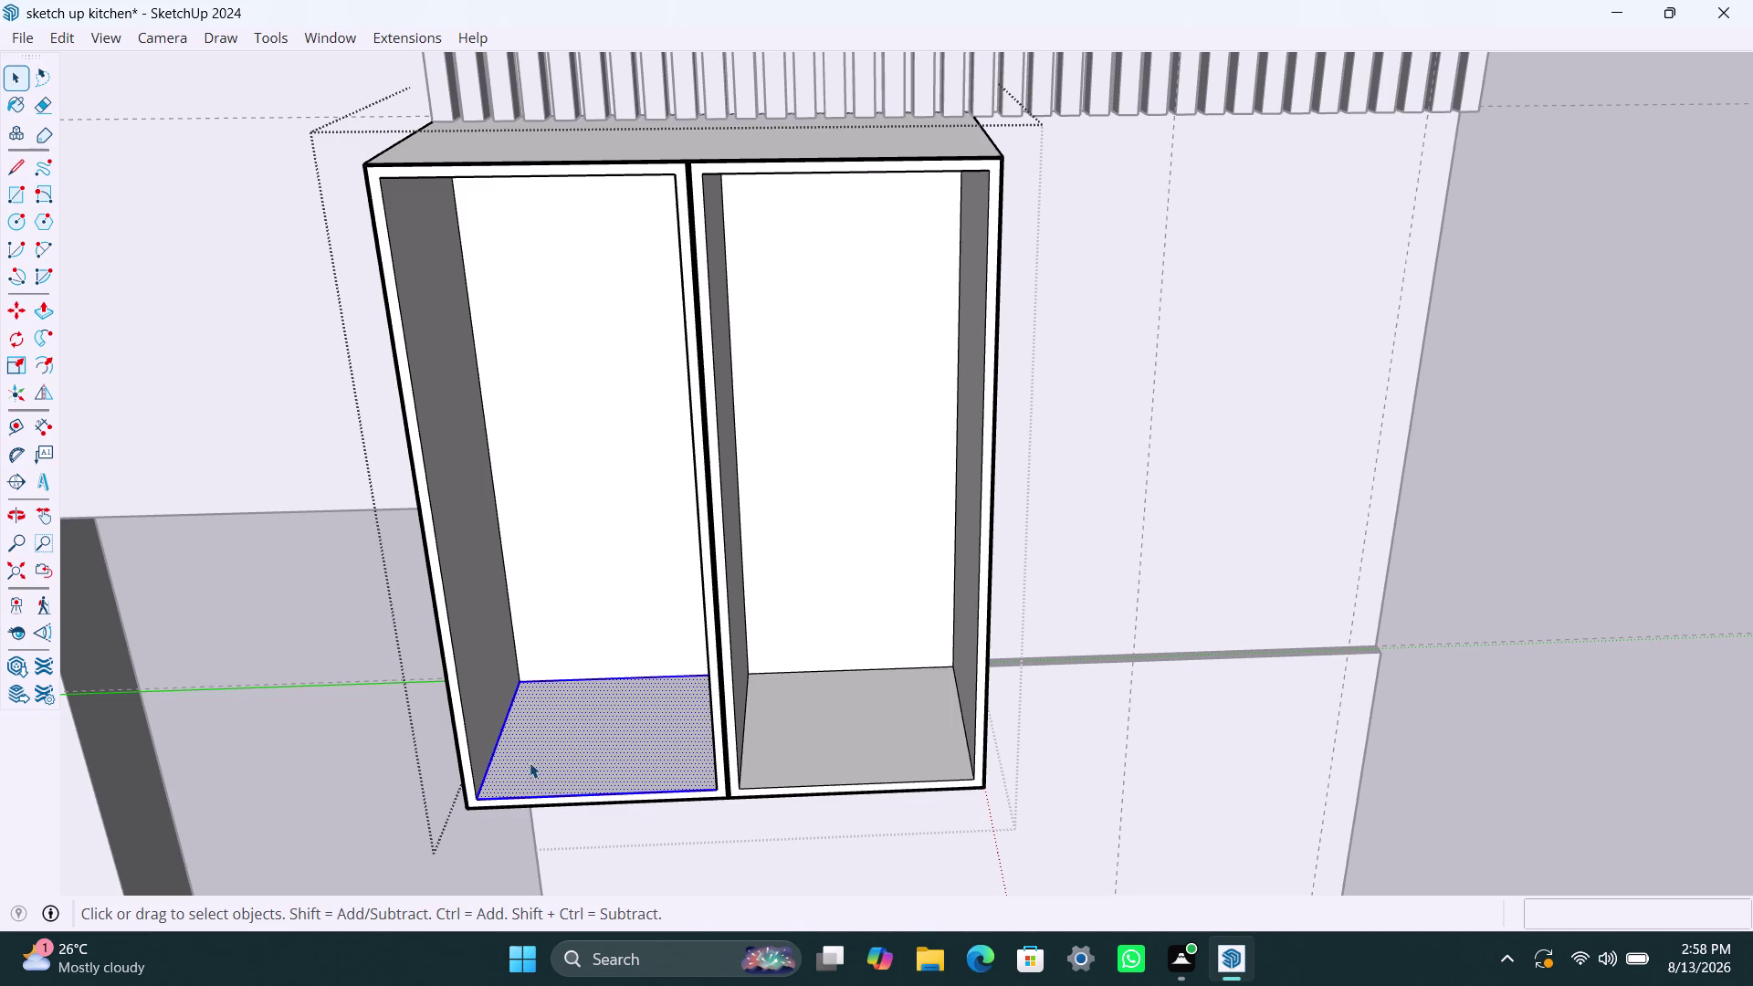
click(481, 796)
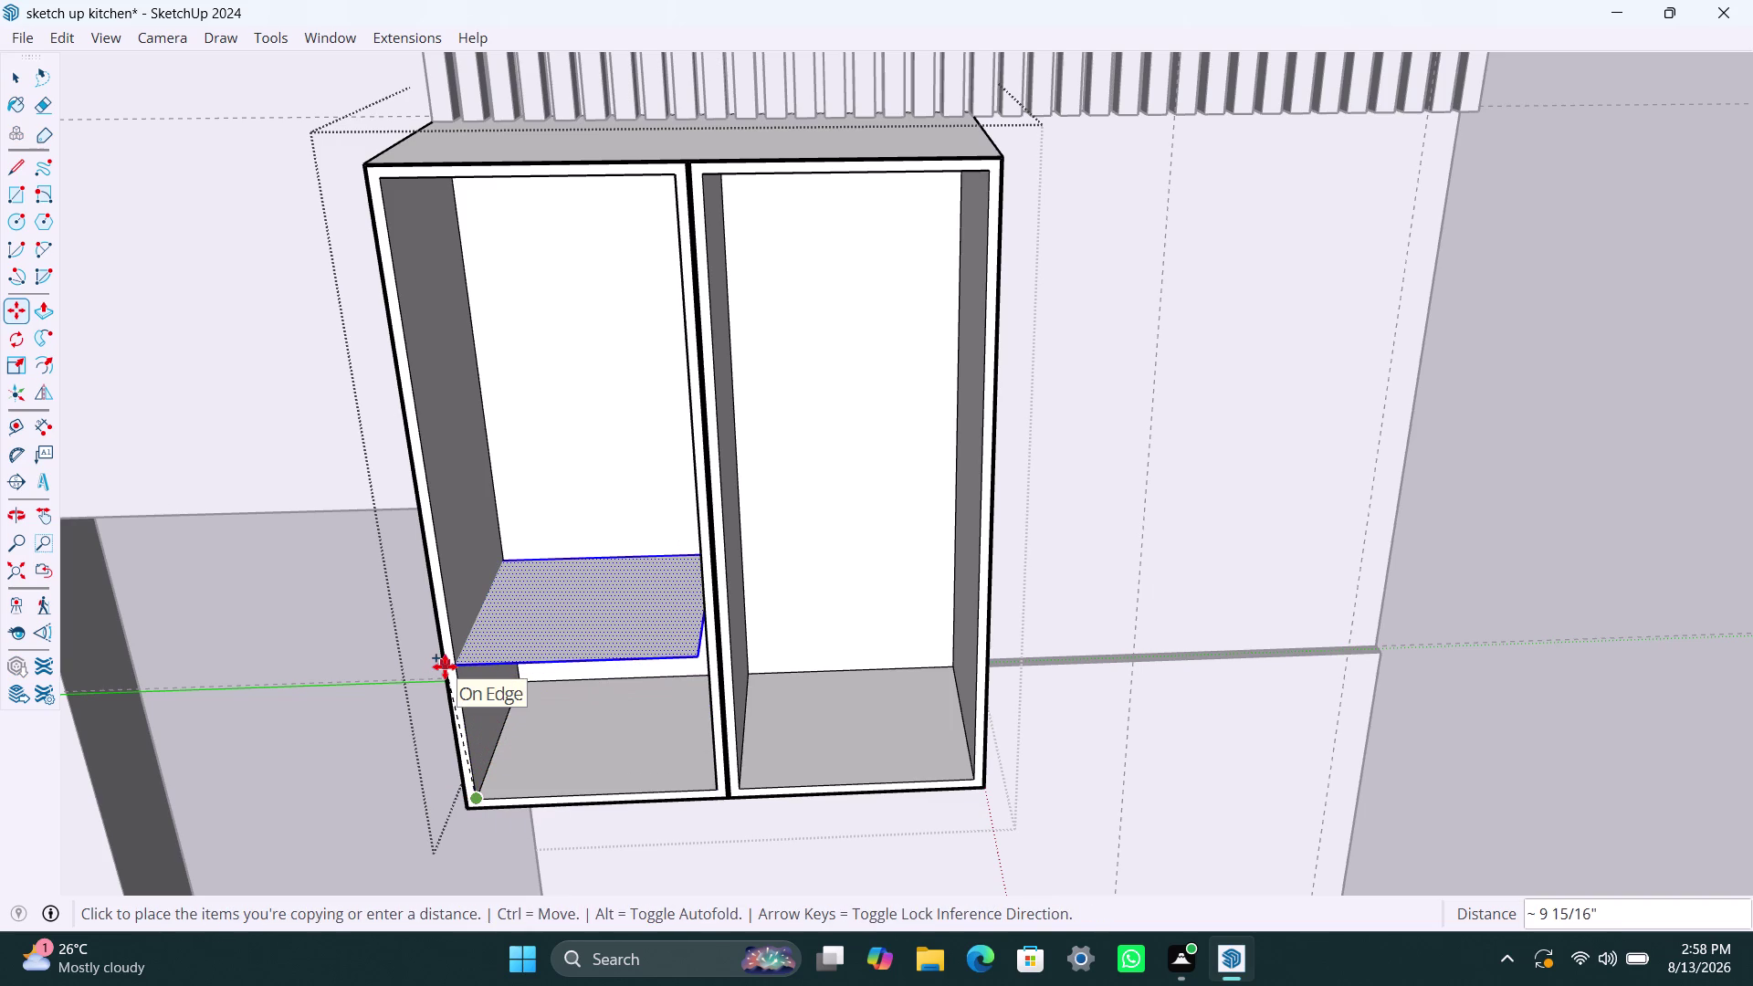
text(333)
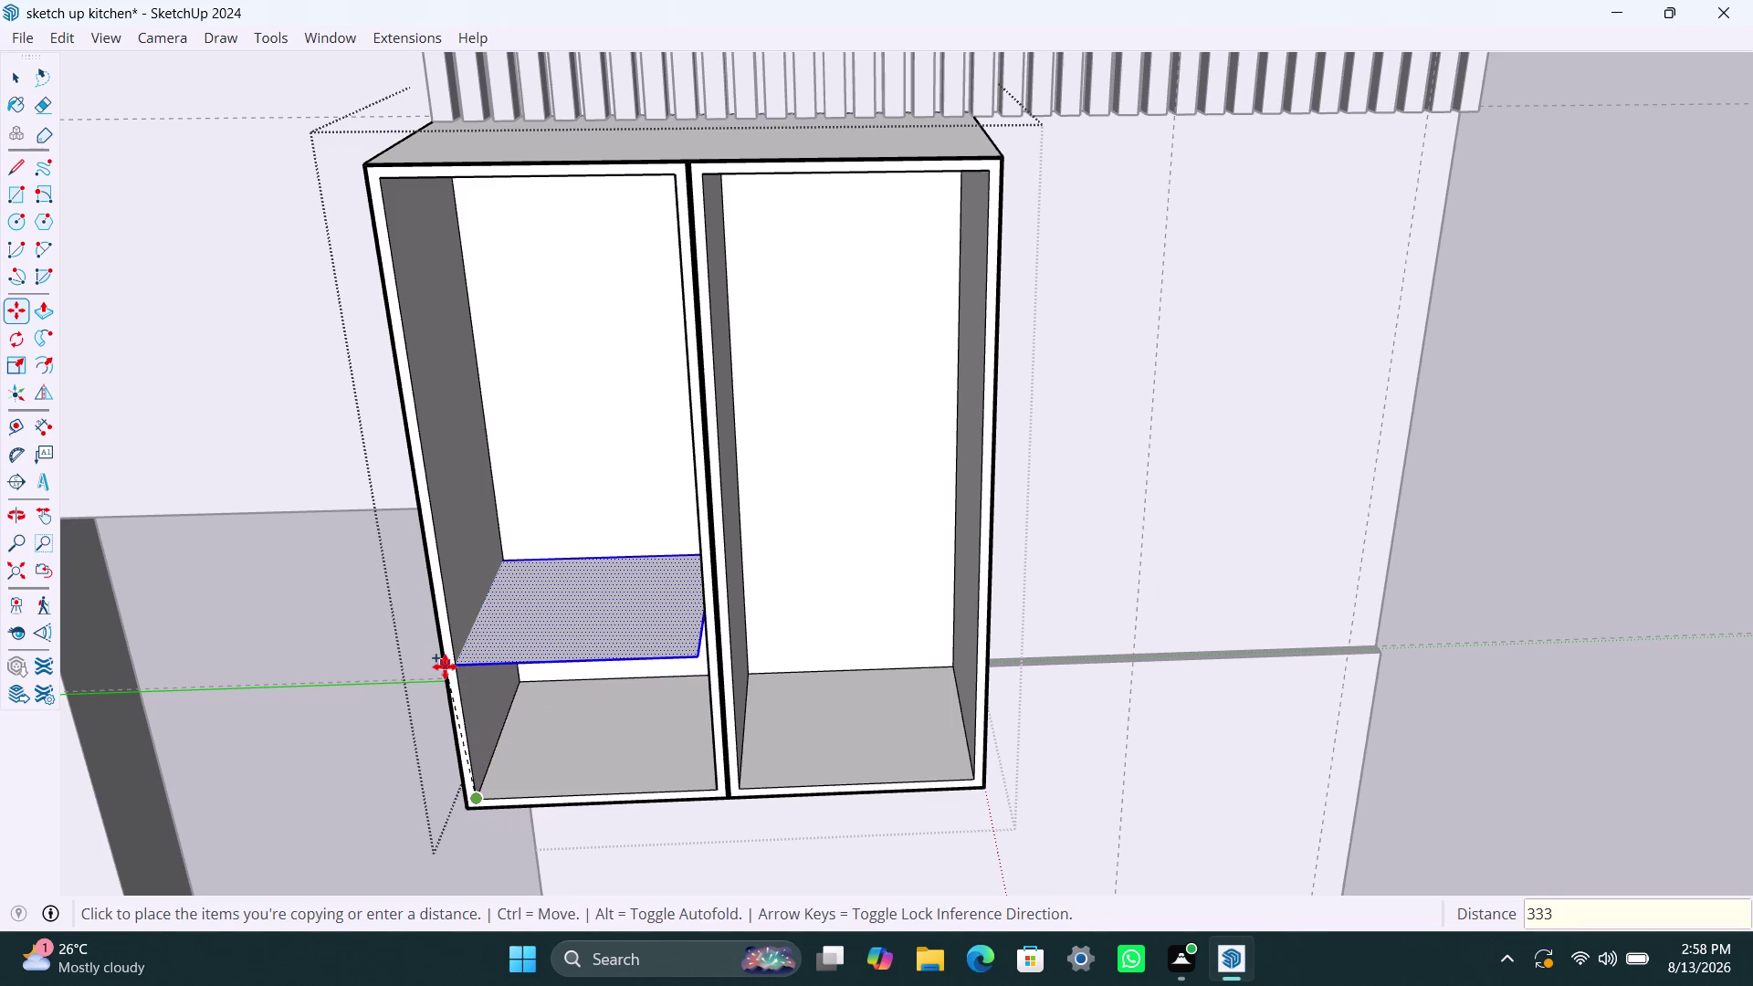
key(Return)
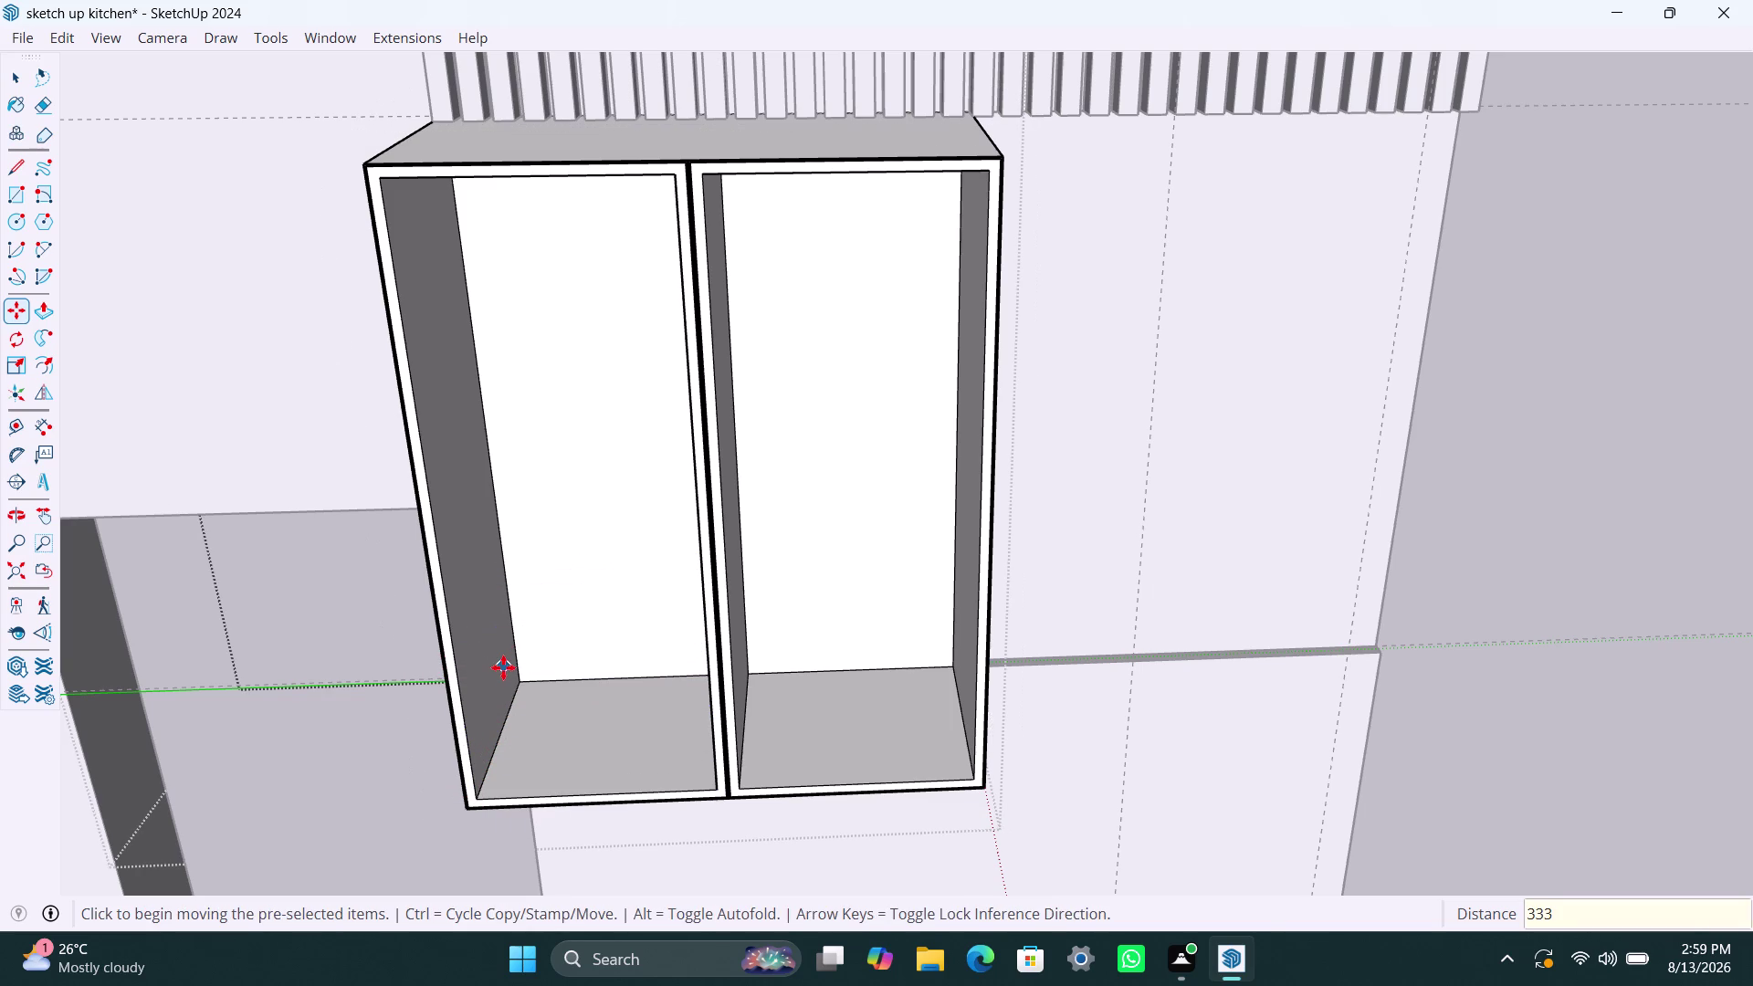
key(ctrl+z)
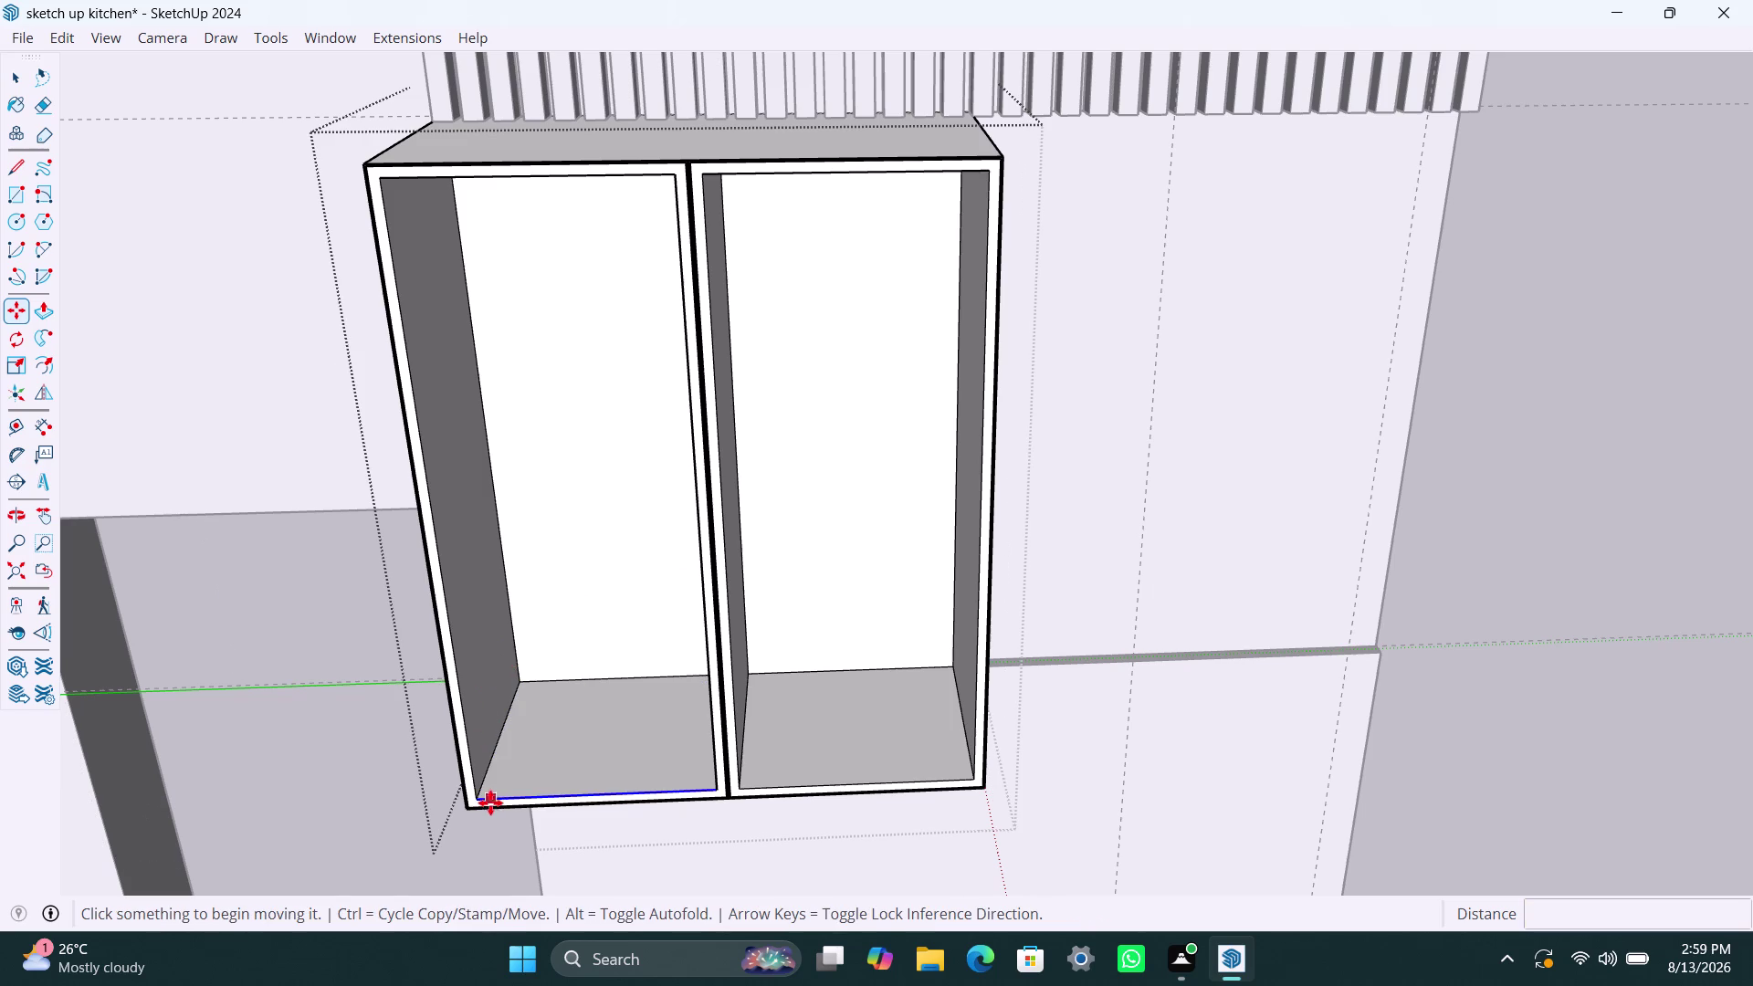
Reselect the left compartment's bottom panel and begin copying it upward again.
key(space)
click(505, 780)
click(505, 780)
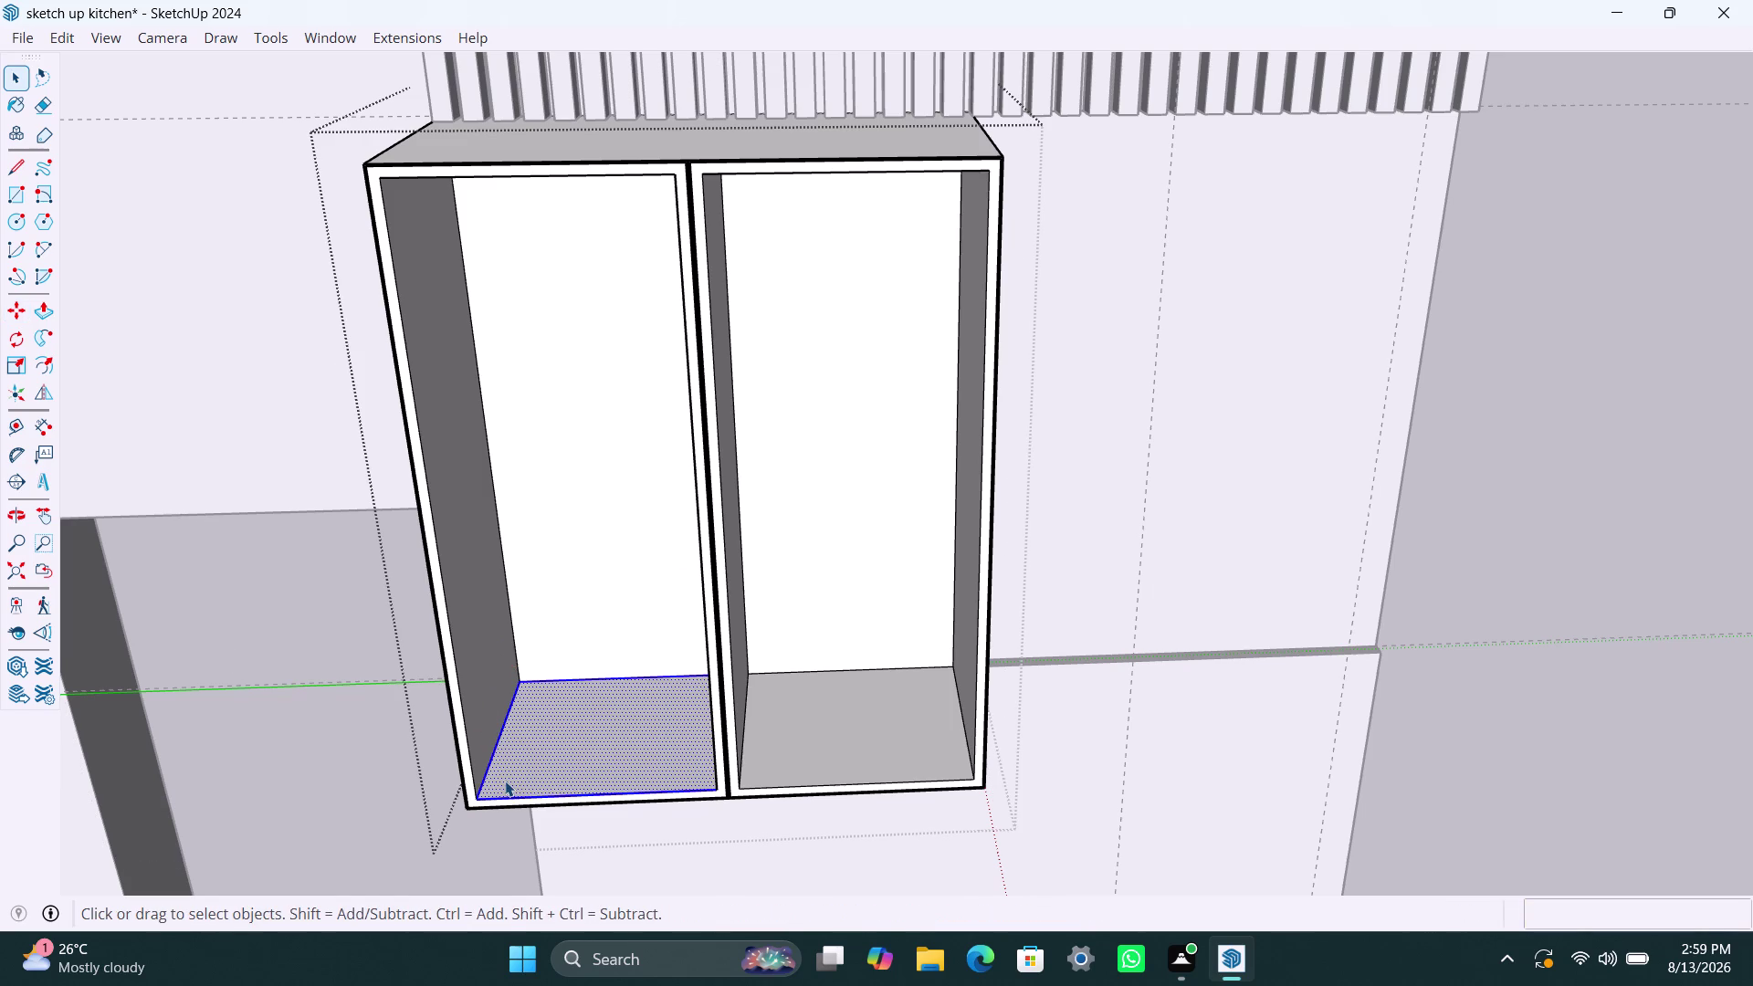
key(m)
click(475, 796)
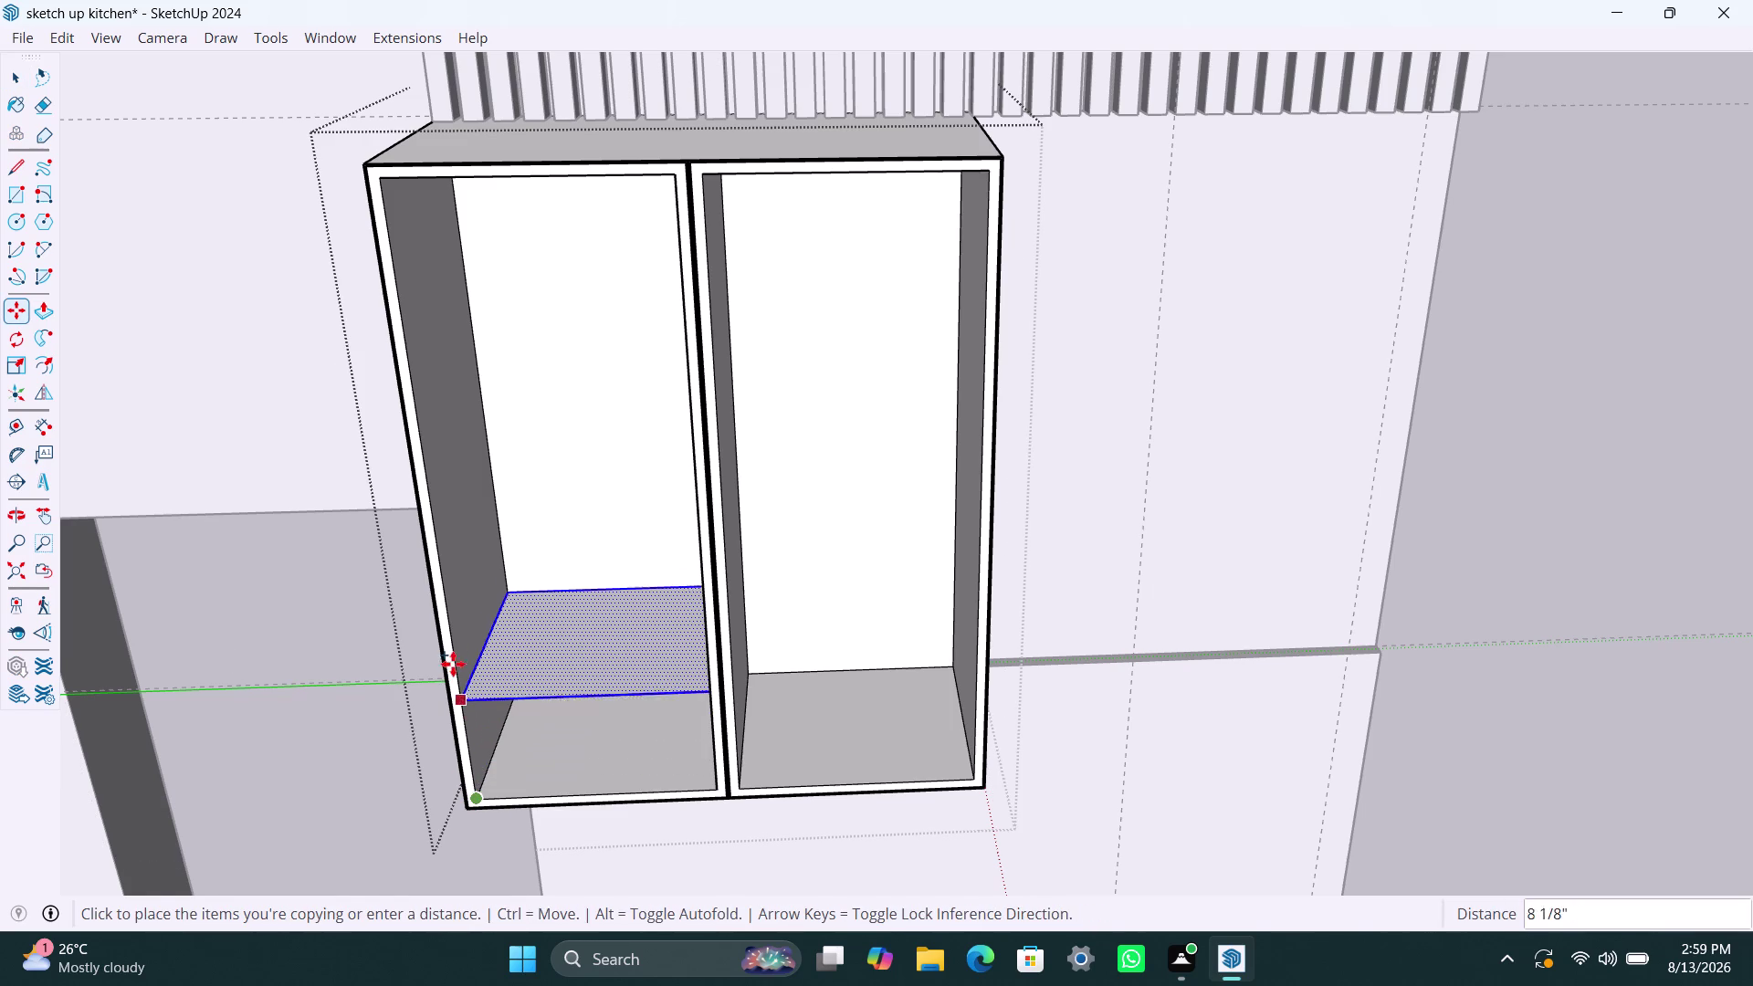
Place the shelf copy 333mm above the left compartment's bottom panel.
text(33)
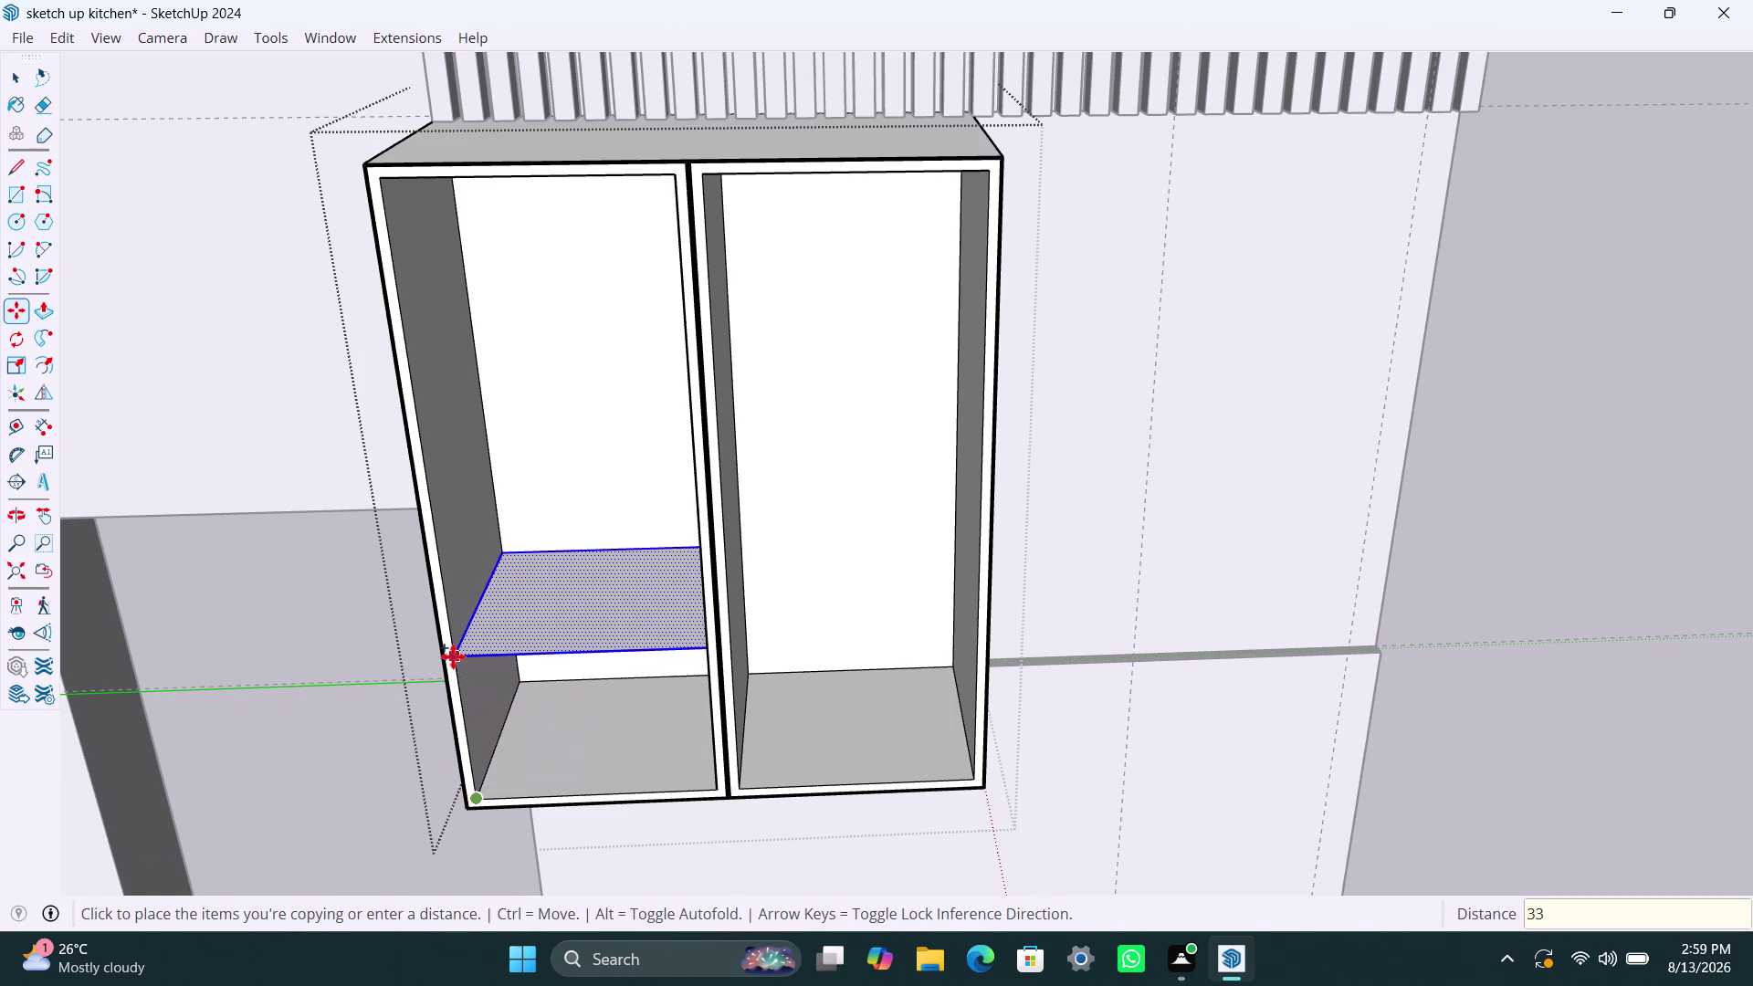
text(3mm)
key(Return)
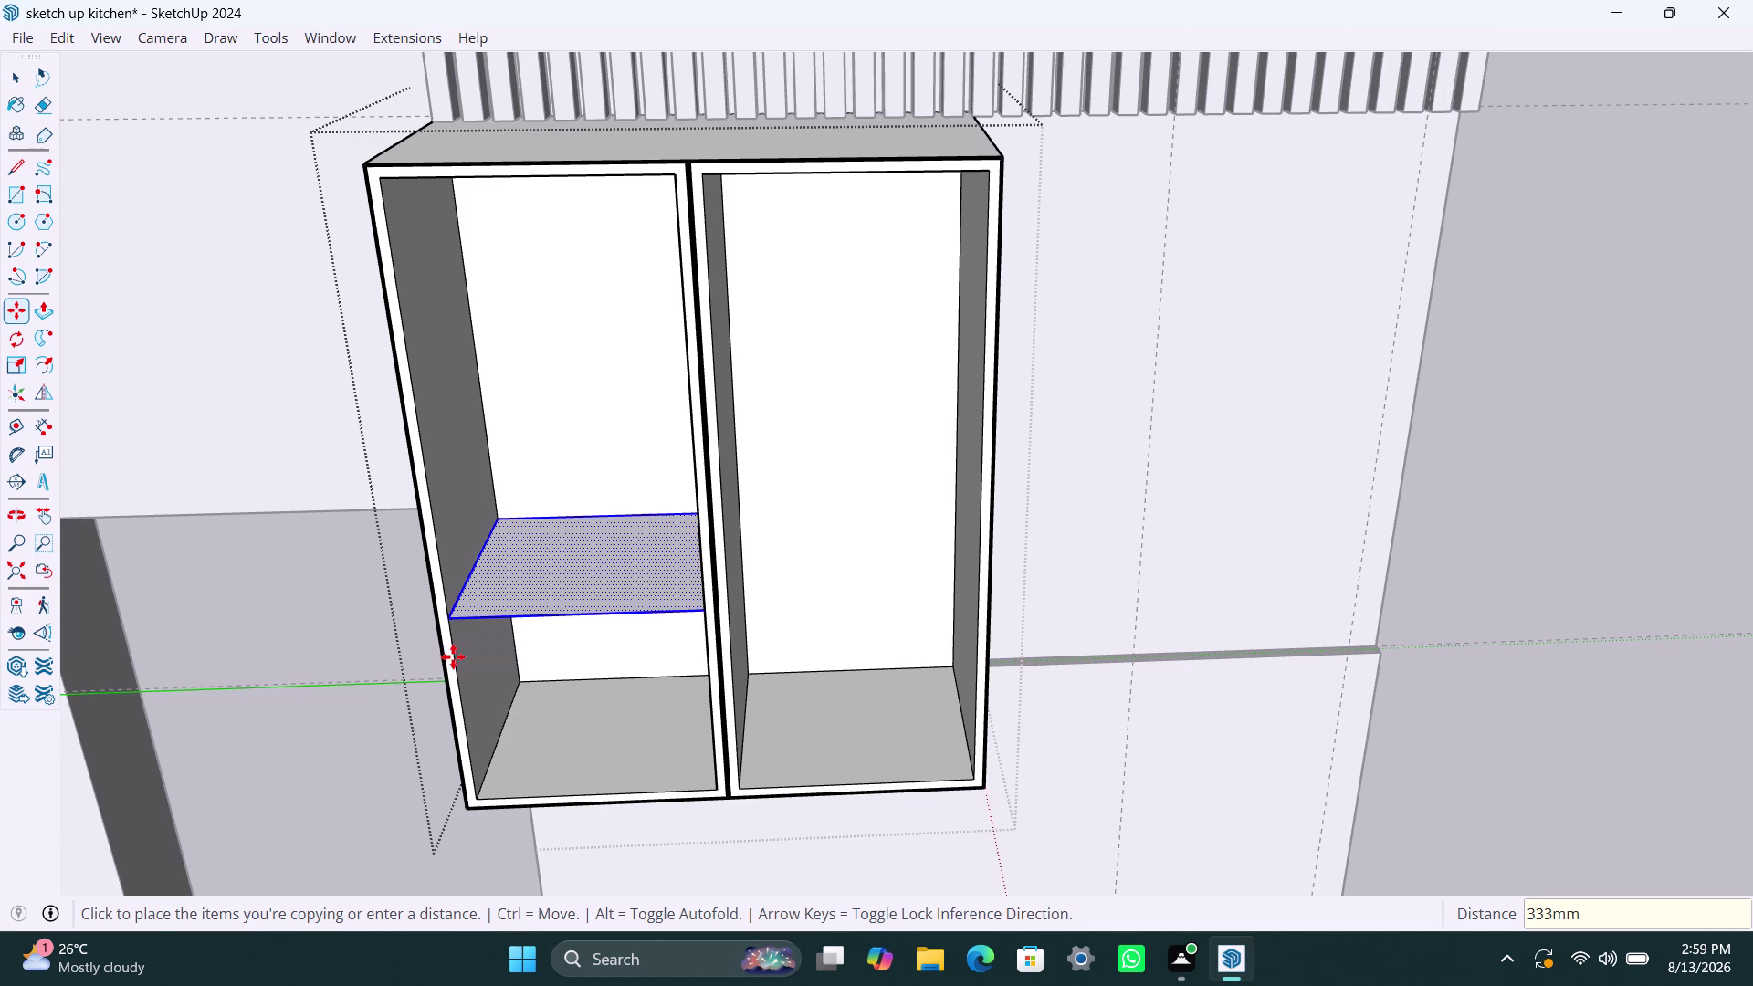
key(space)
Turn the left compartment's shelf face into a group.
click(600, 575)
double_click(601, 575)
click(602, 575)
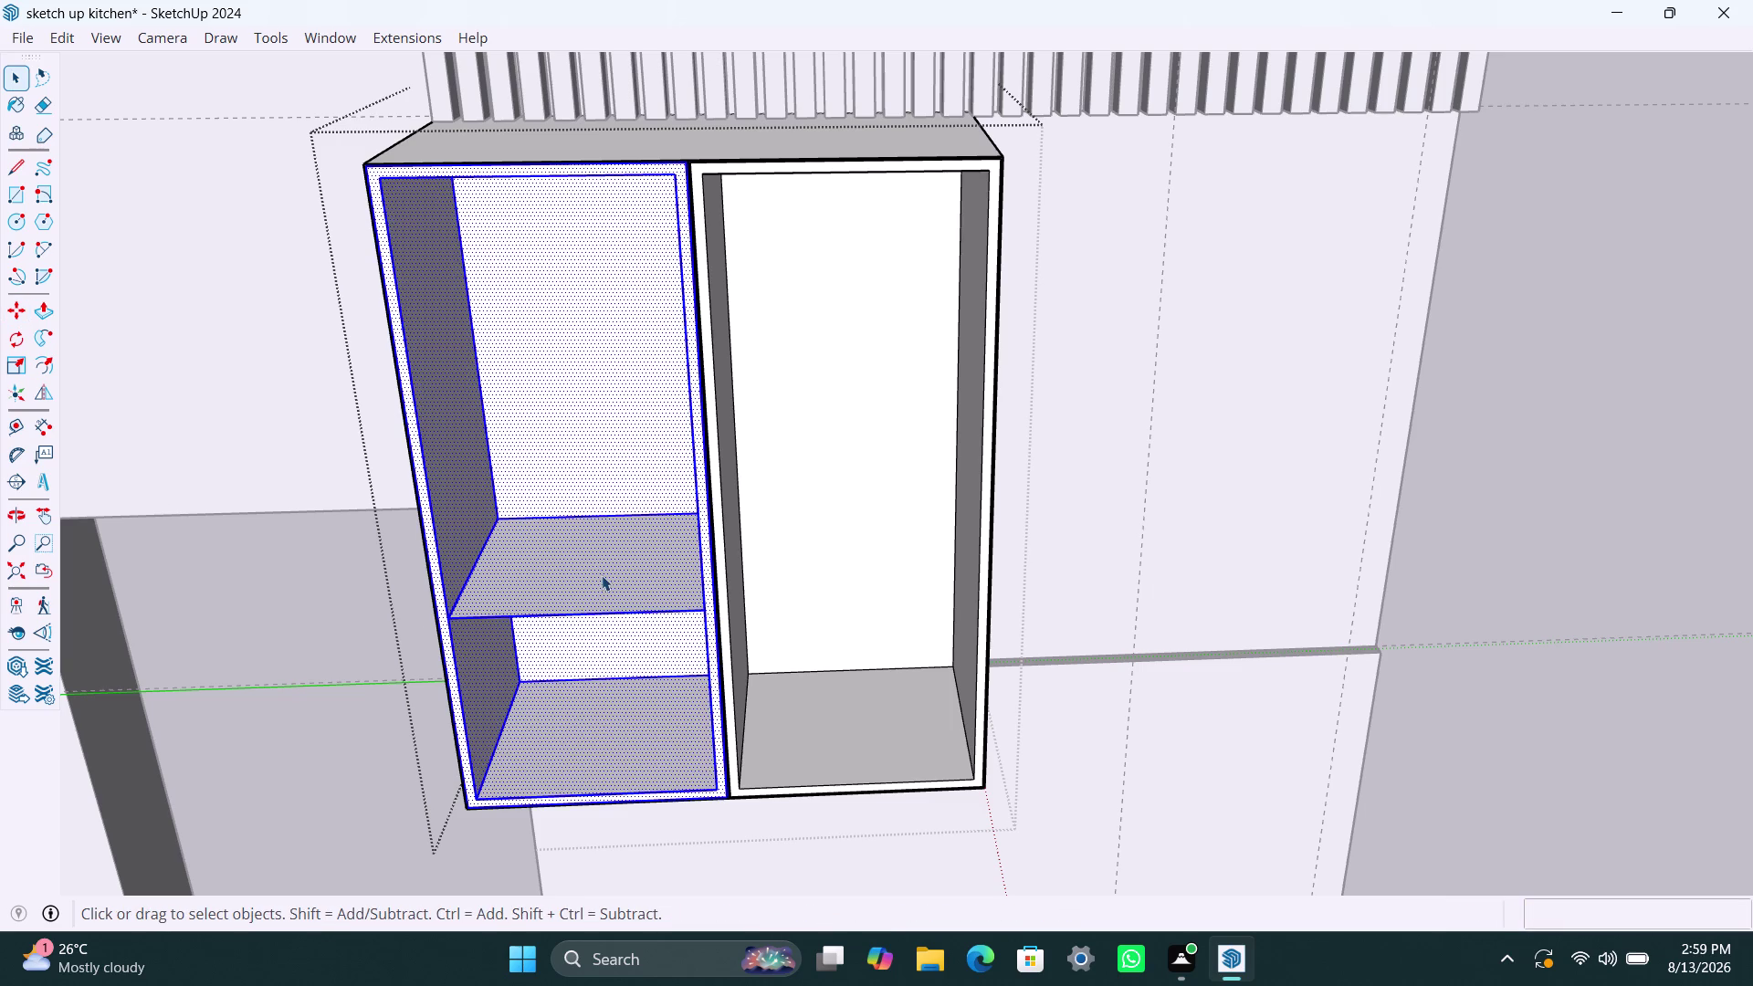
click(627, 587)
click(626, 588)
right_click(616, 588)
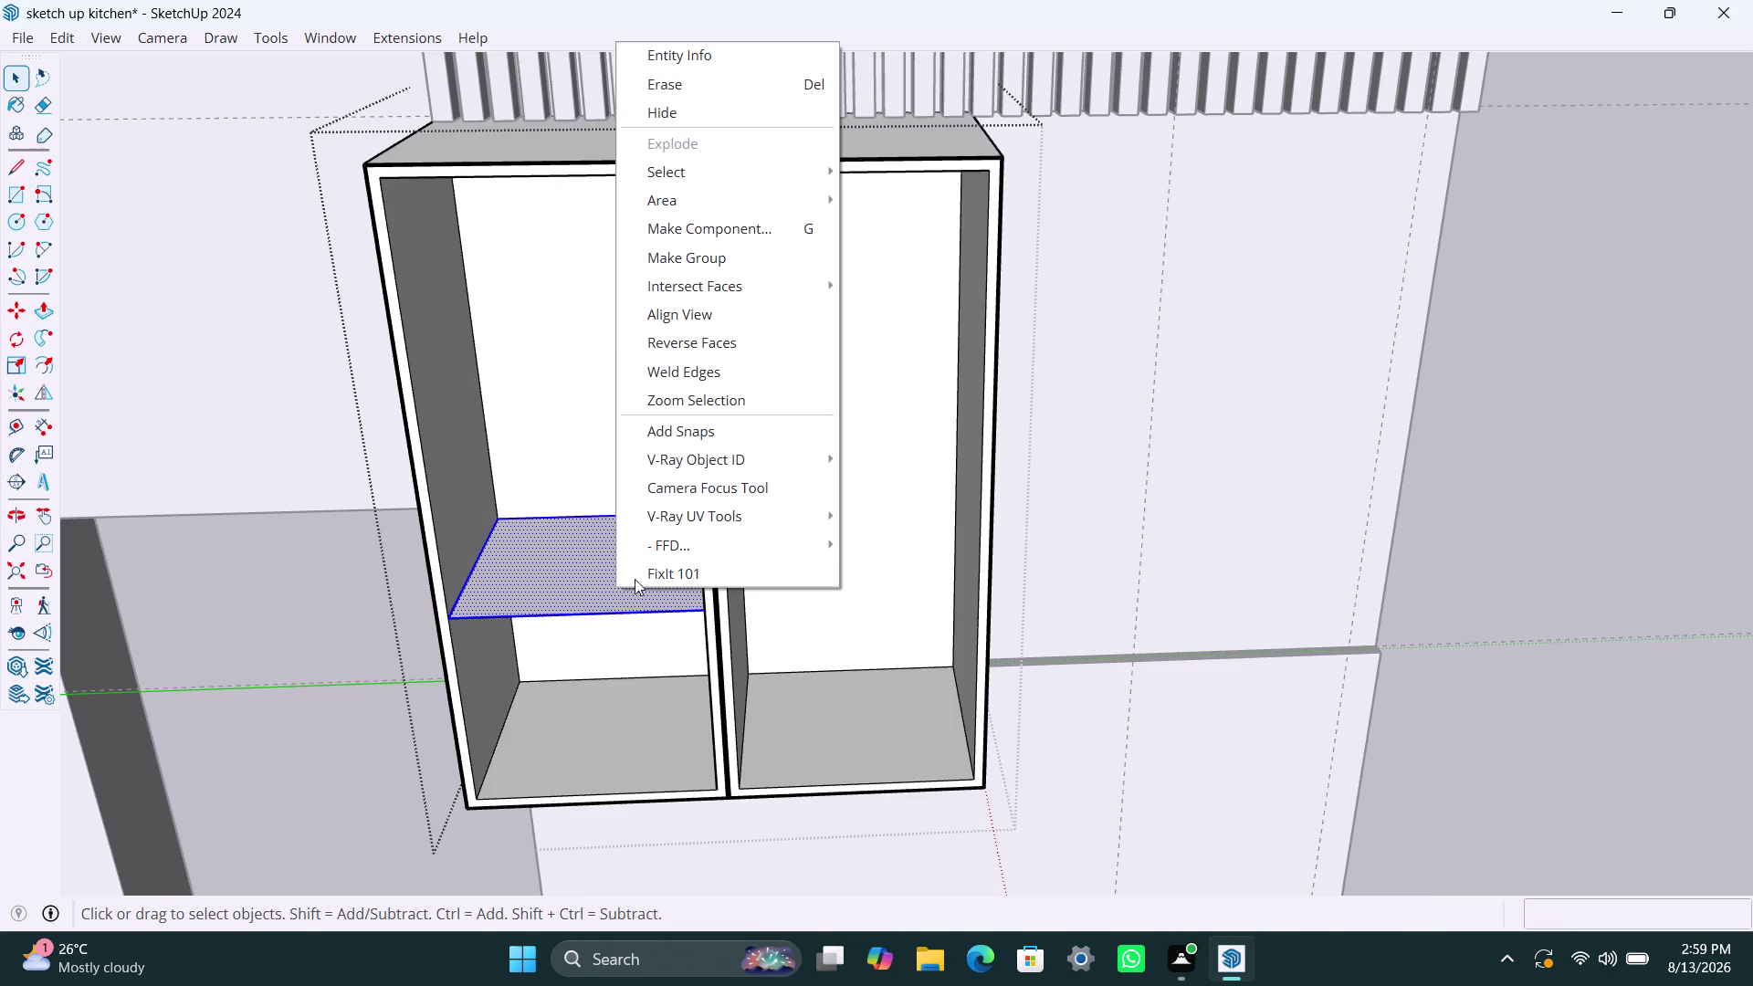
click(715, 258)
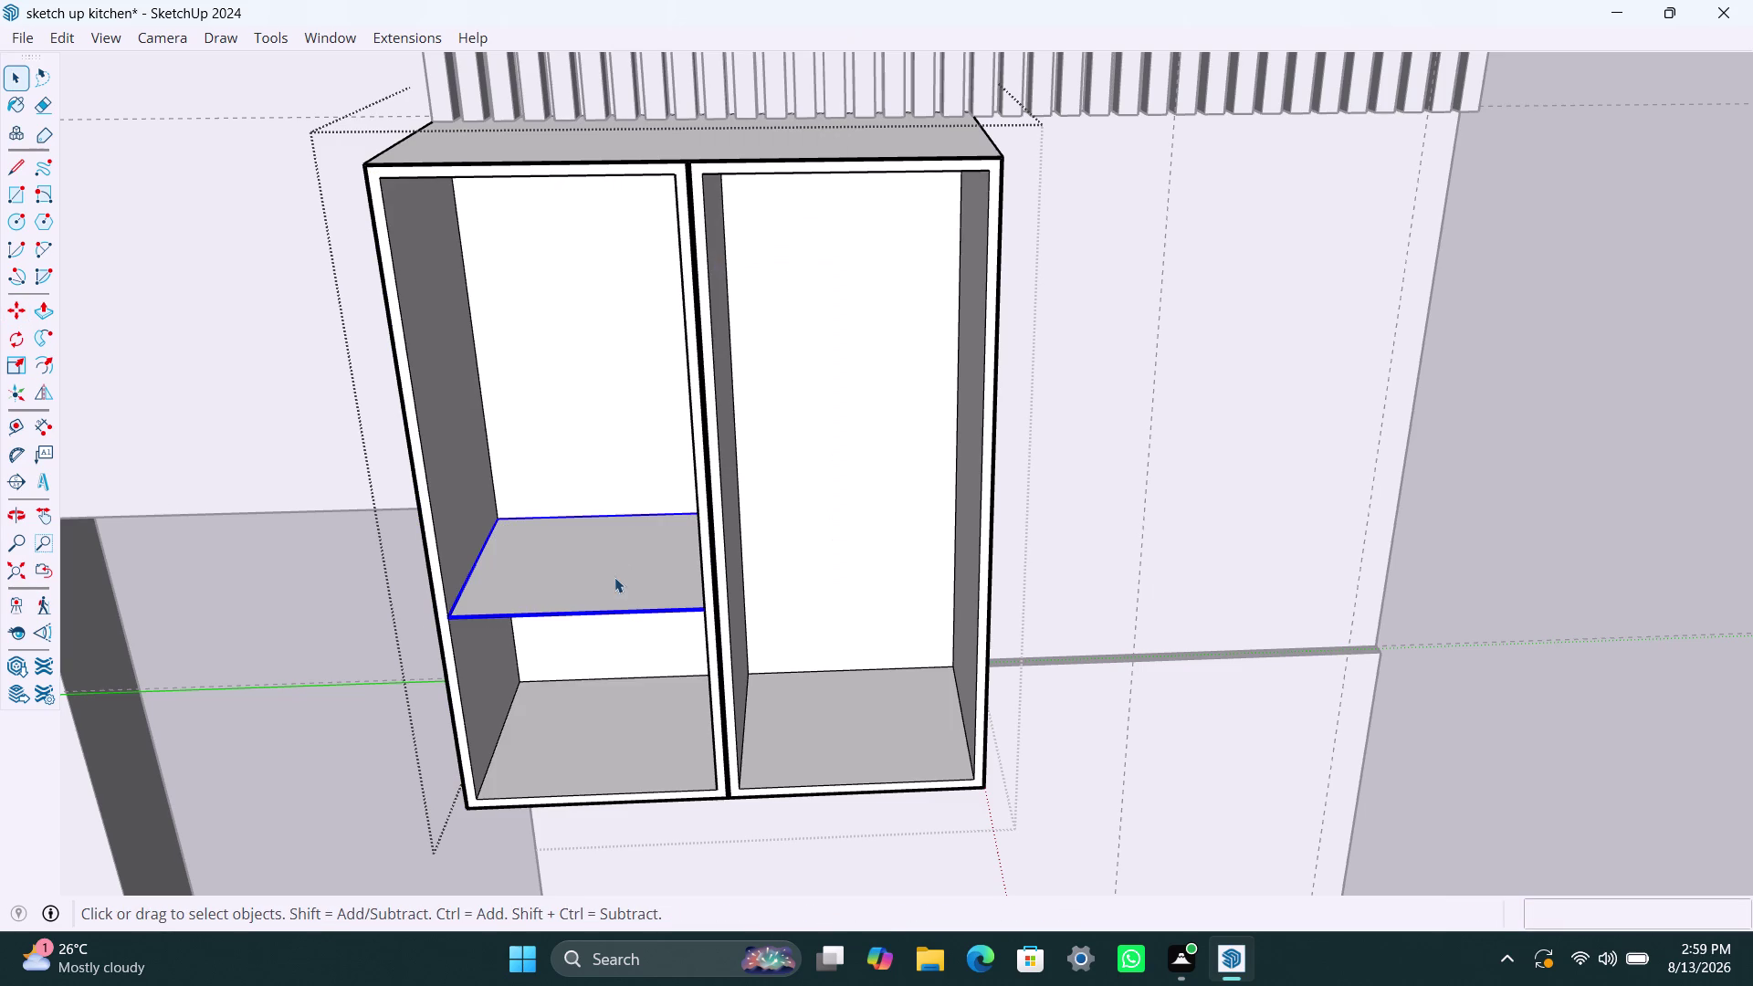
Push/Pull the shelf face inside the group to 9mm thick.
double_click(615, 577)
click(607, 585)
key(p)
click(586, 578)
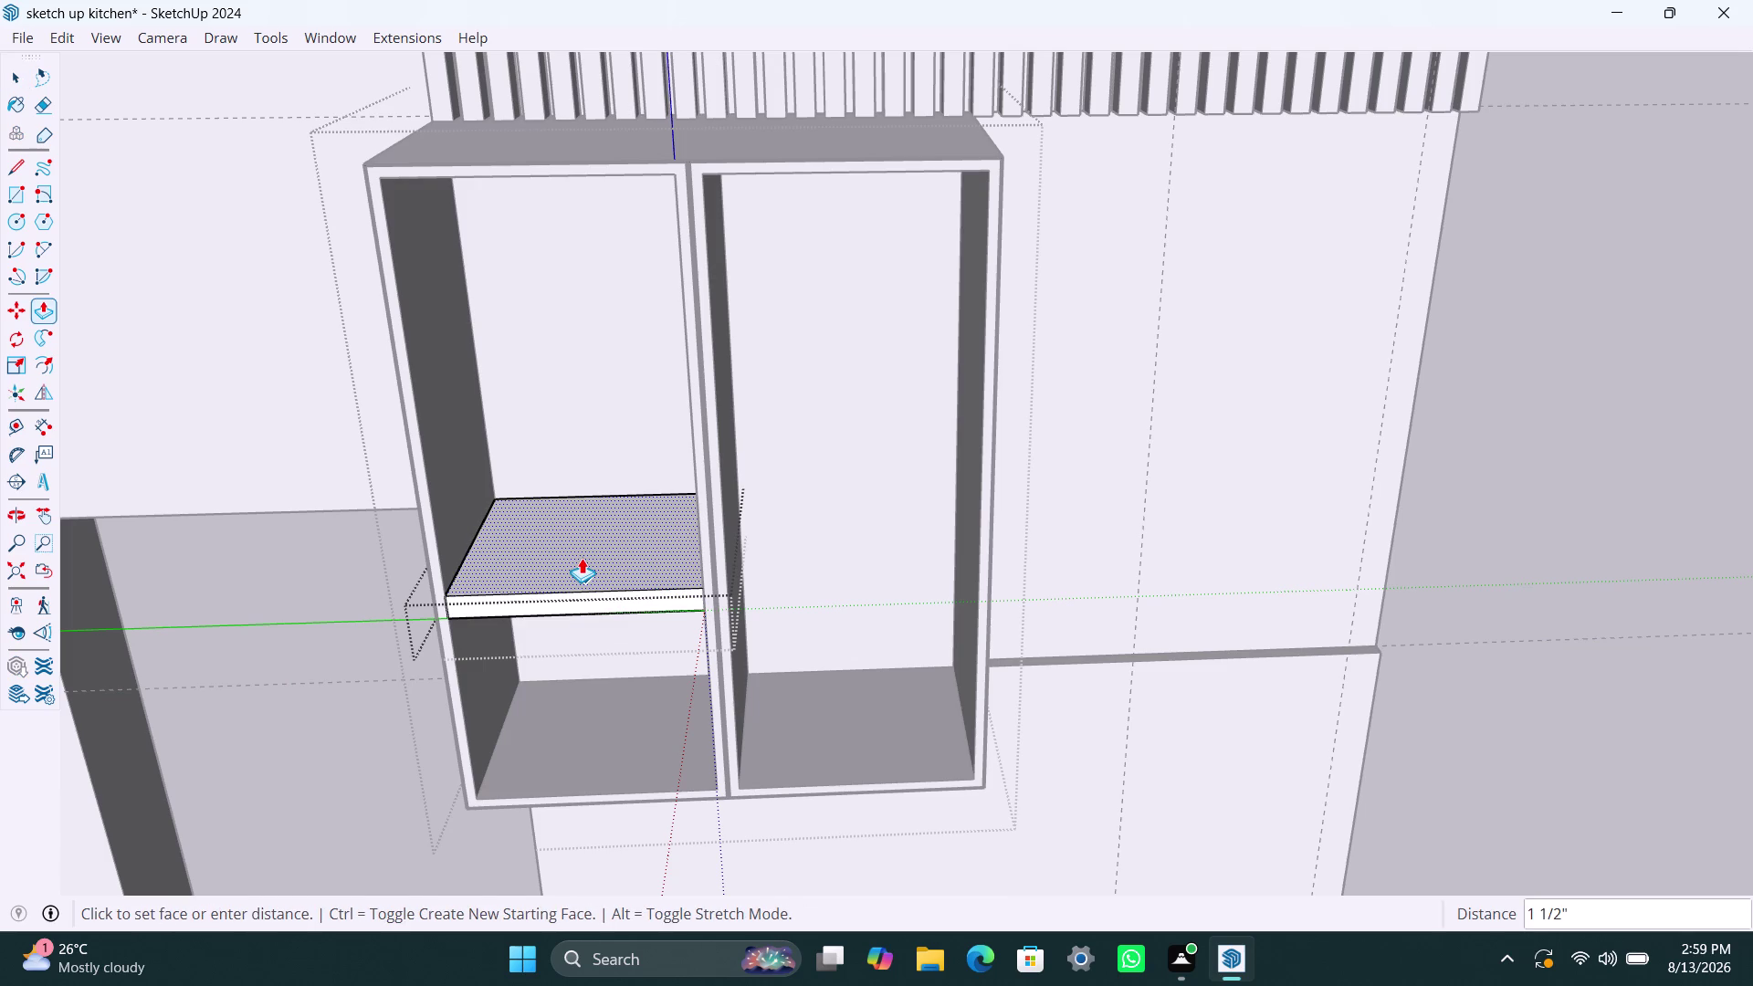
text(9mm)
key(Return)
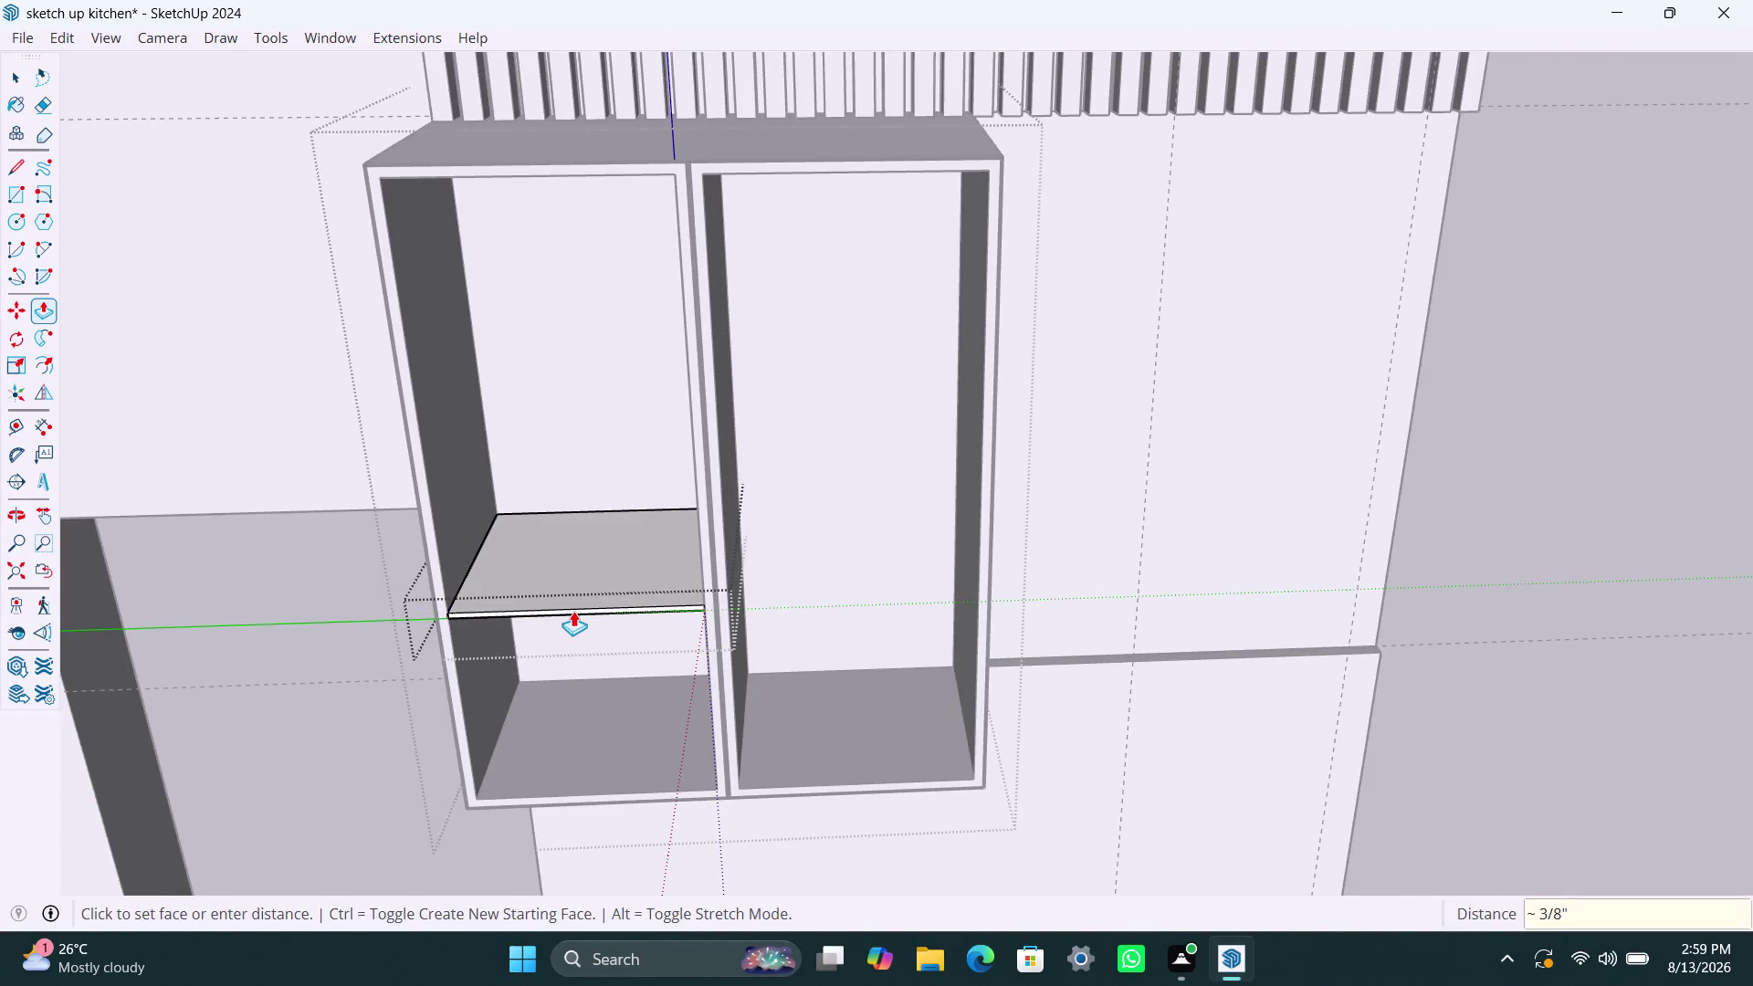
Extend the shelf's front face 9mm deeper.
scroll(up, 3)
middle_drag(597, 635, 589, 567)
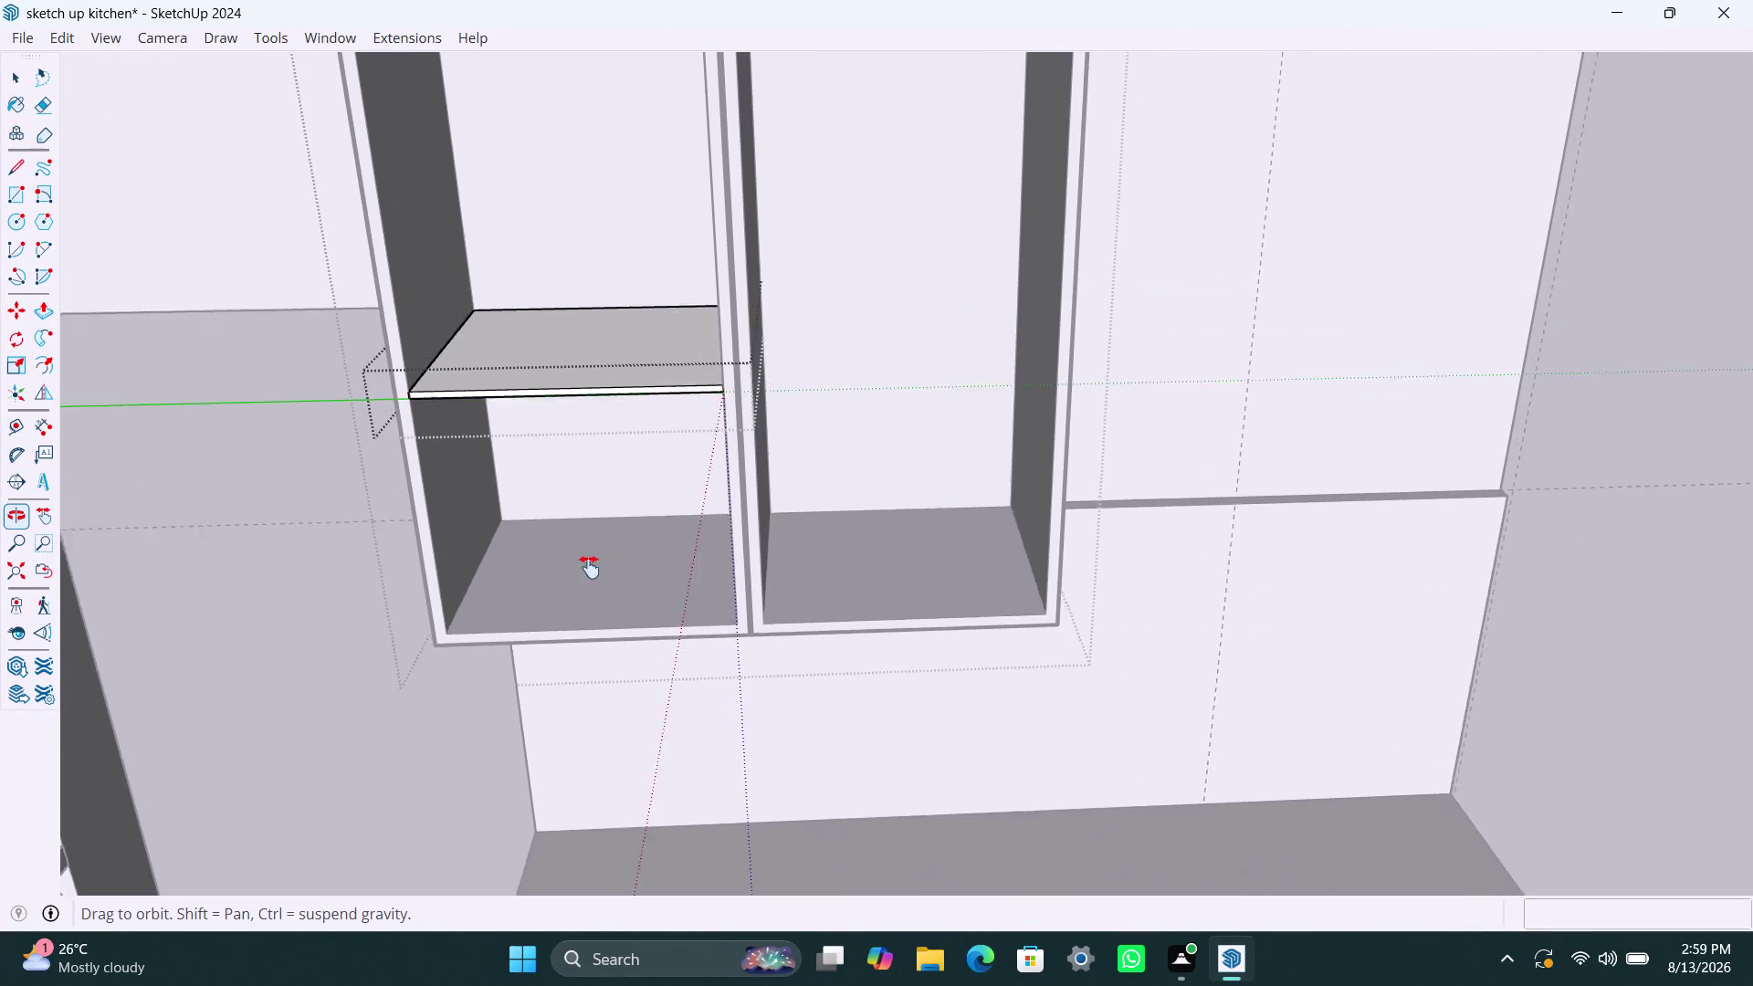
middle_drag(589, 566, 589, 622)
middle_drag(580, 591, 604, 171)
click(578, 321)
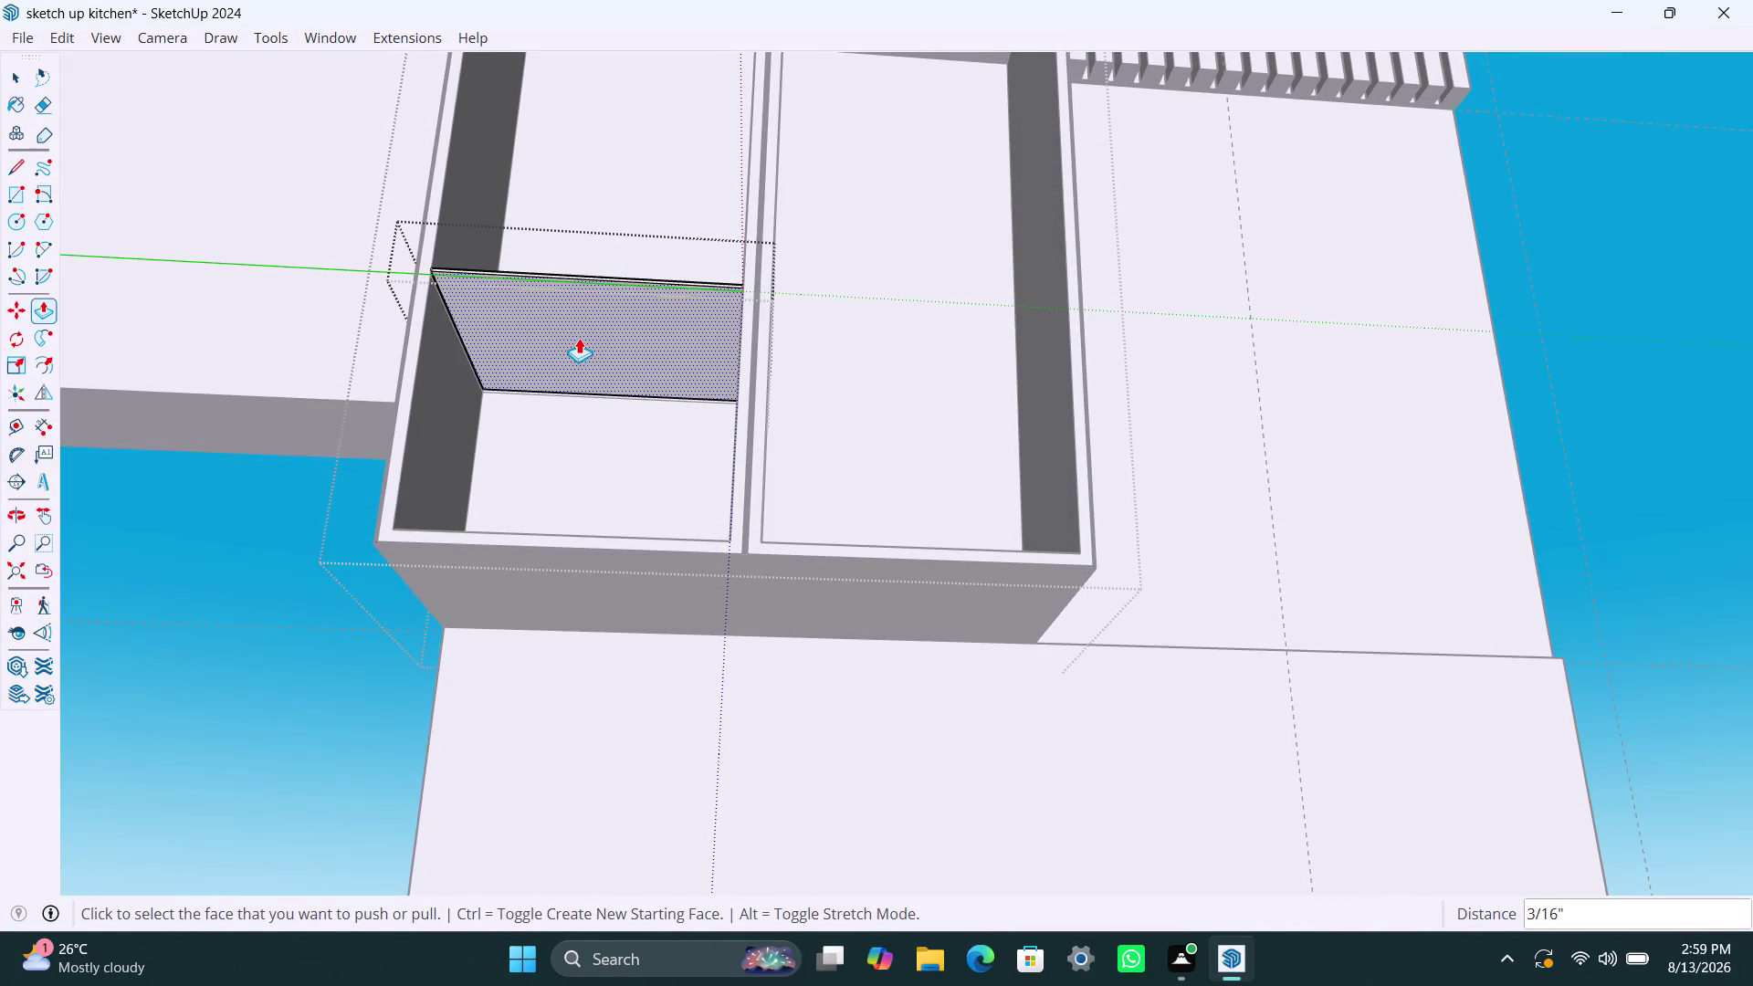
click(565, 309)
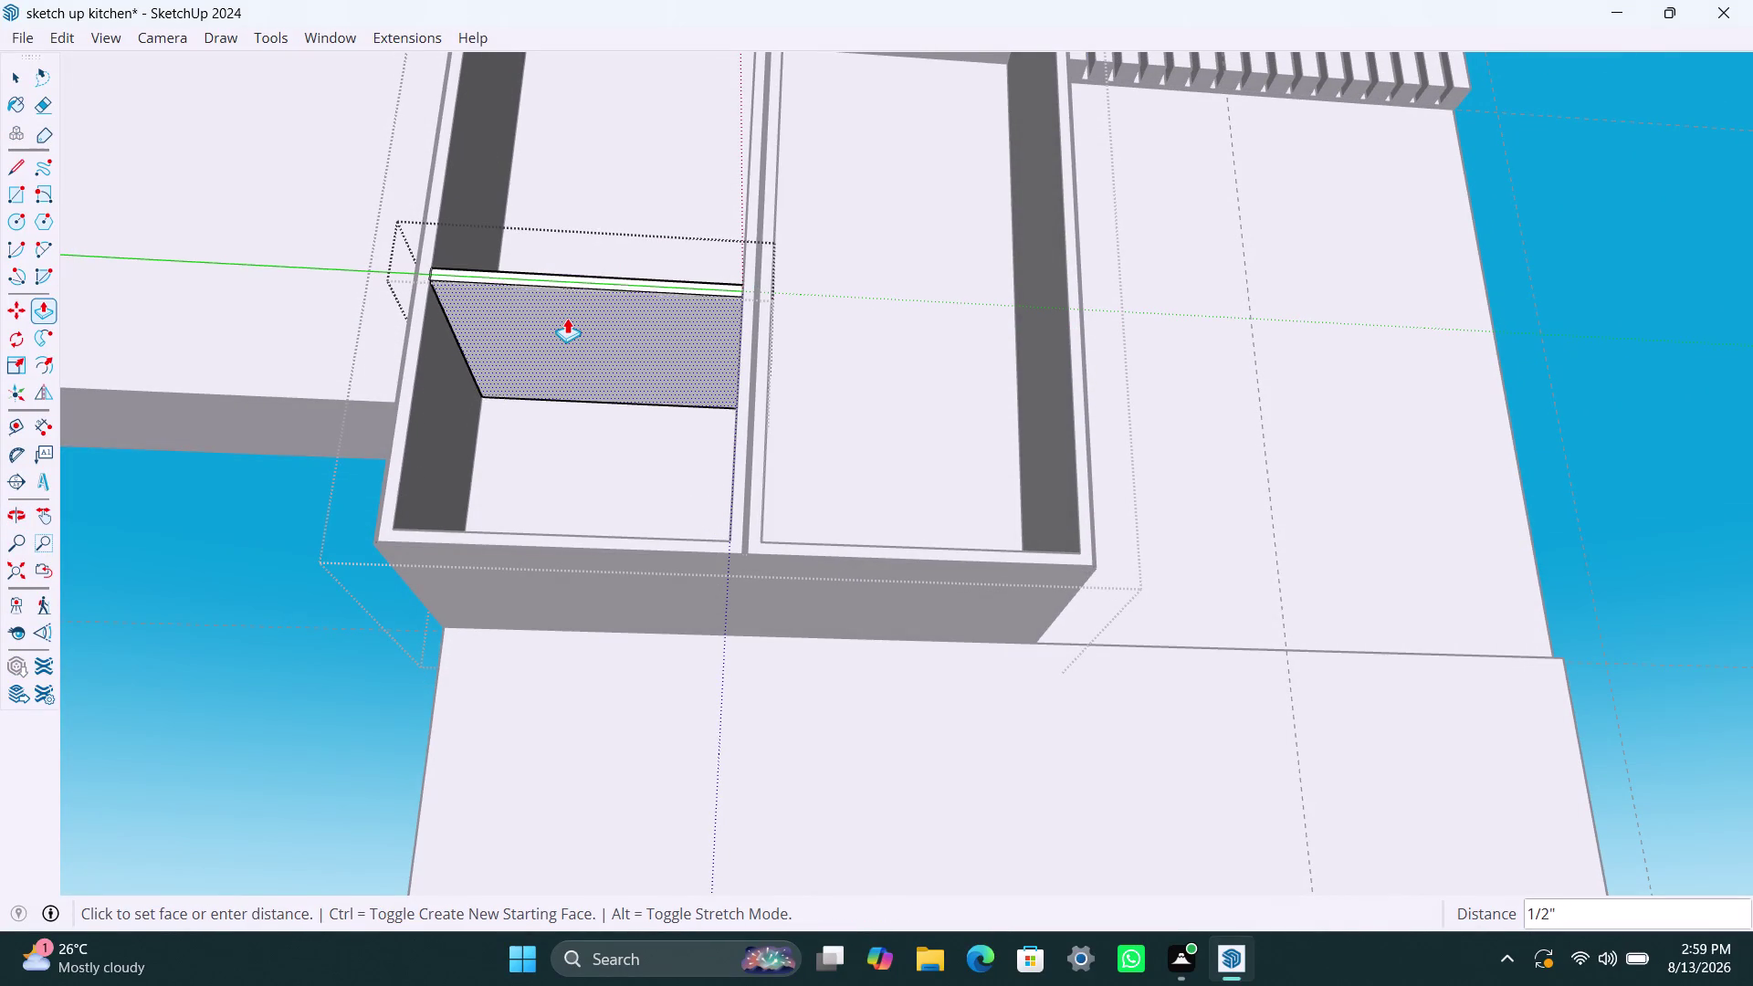
text(9mm)
key(Return)
key(space)
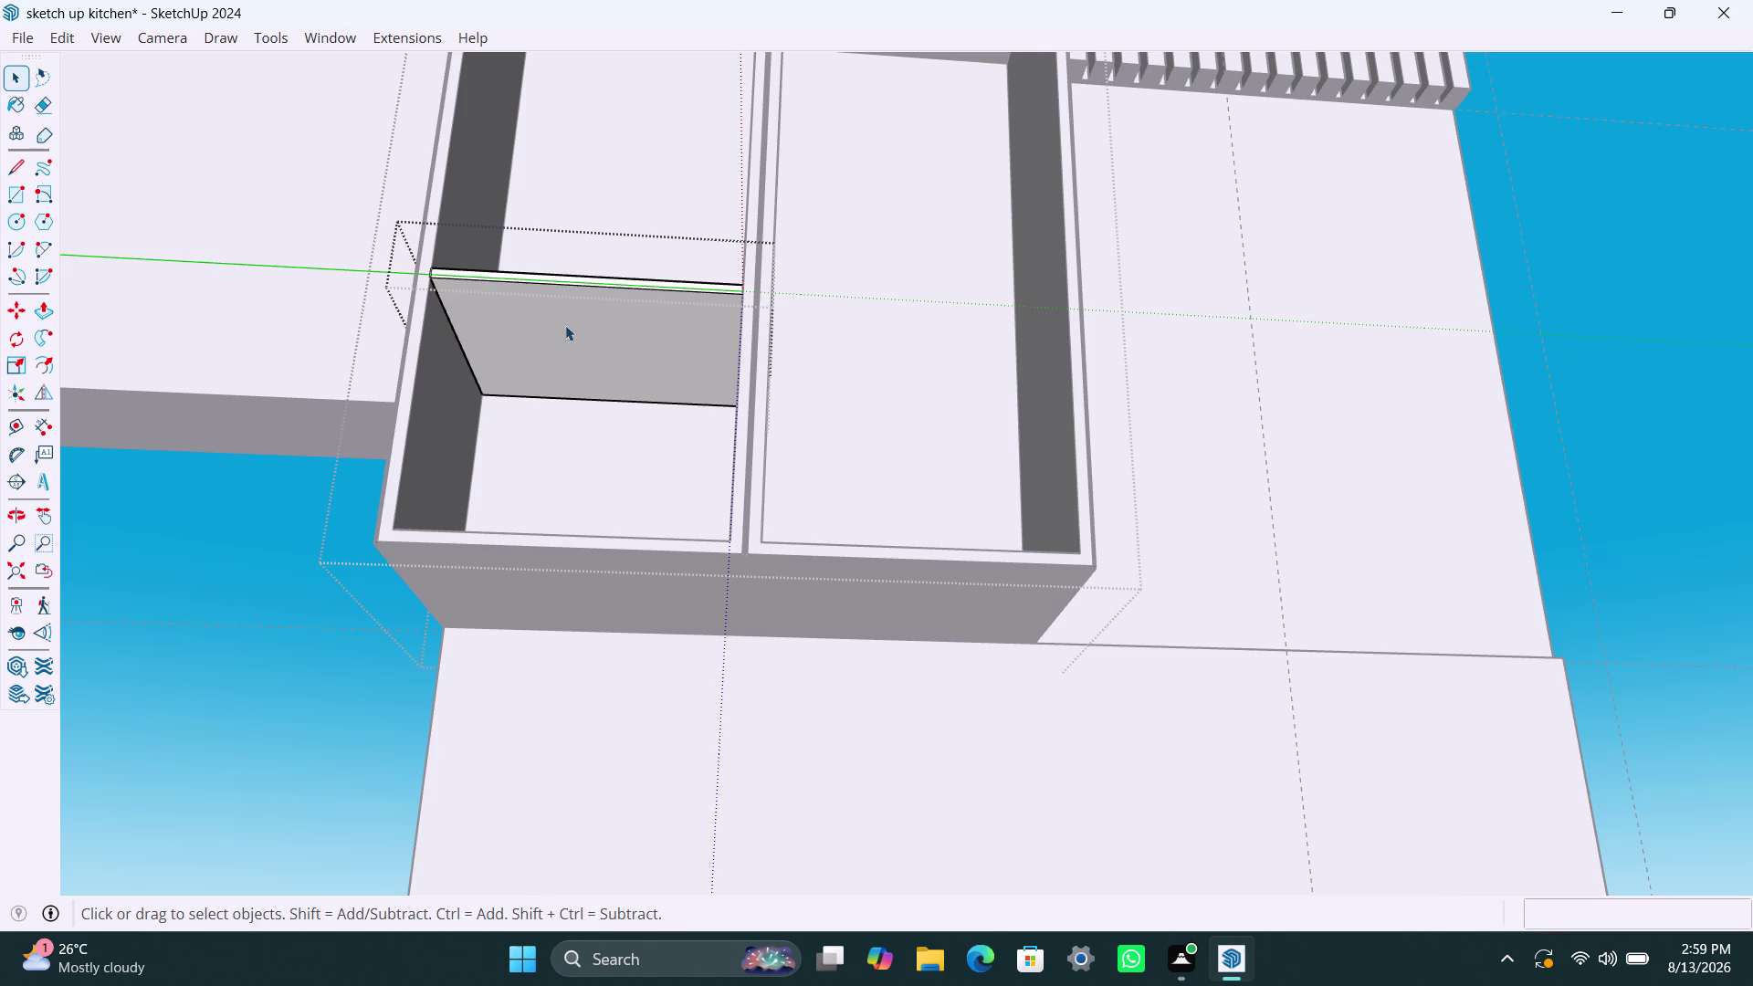
click(1282, 285)
Return to the cabinet front view and select the whole shelf.
scroll(down, 3)
middle_drag(639, 377, 627, 440)
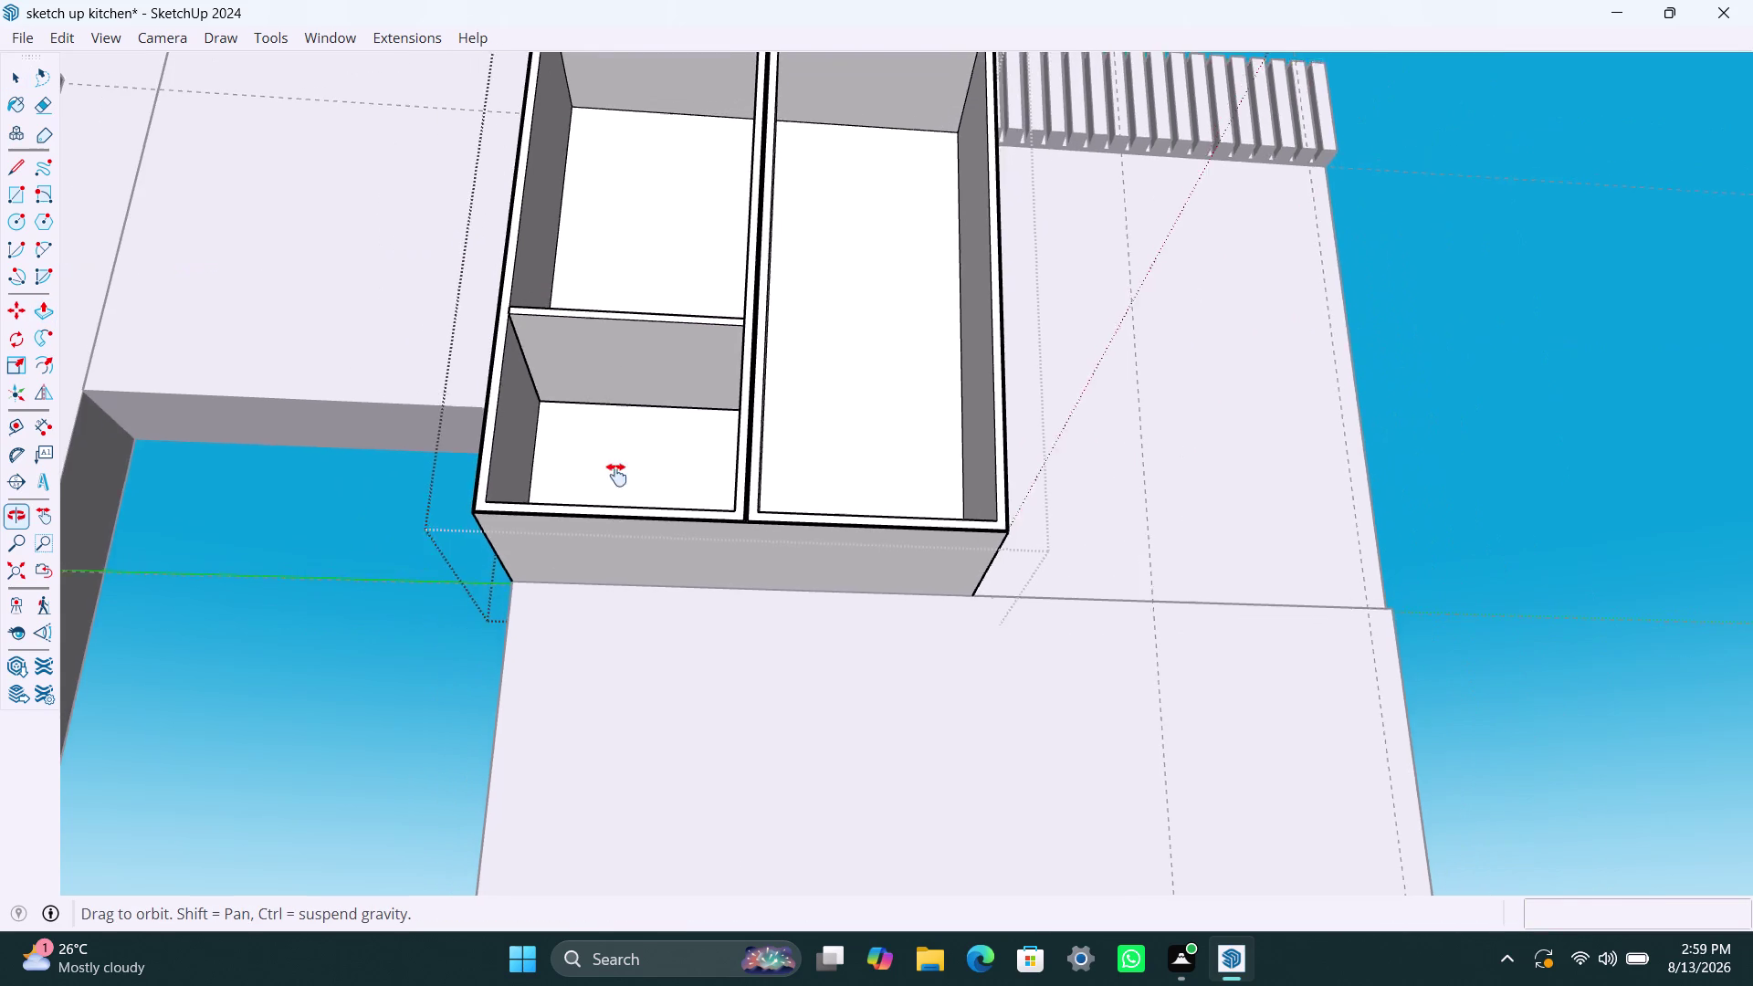
middle_drag(627, 440, 608, 517)
scroll(down, 3)
middle_drag(604, 357, 582, 461)
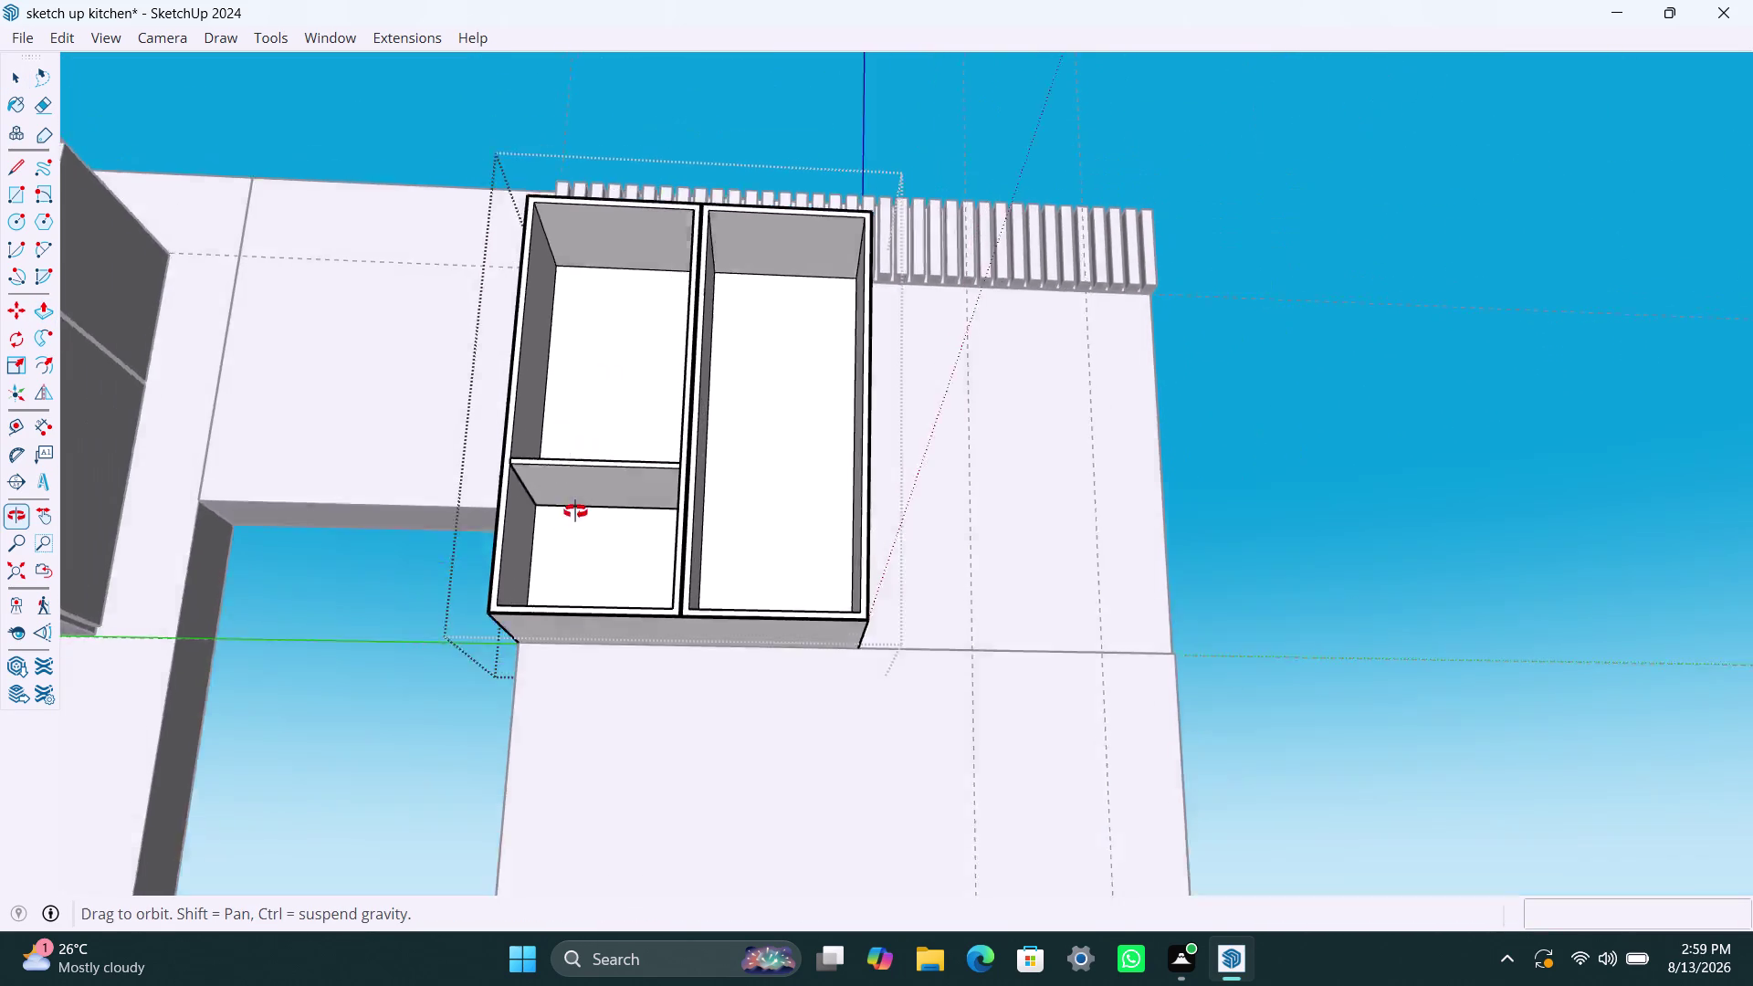
middle_drag(582, 462, 574, 673)
scroll(up, 3)
click(581, 581)
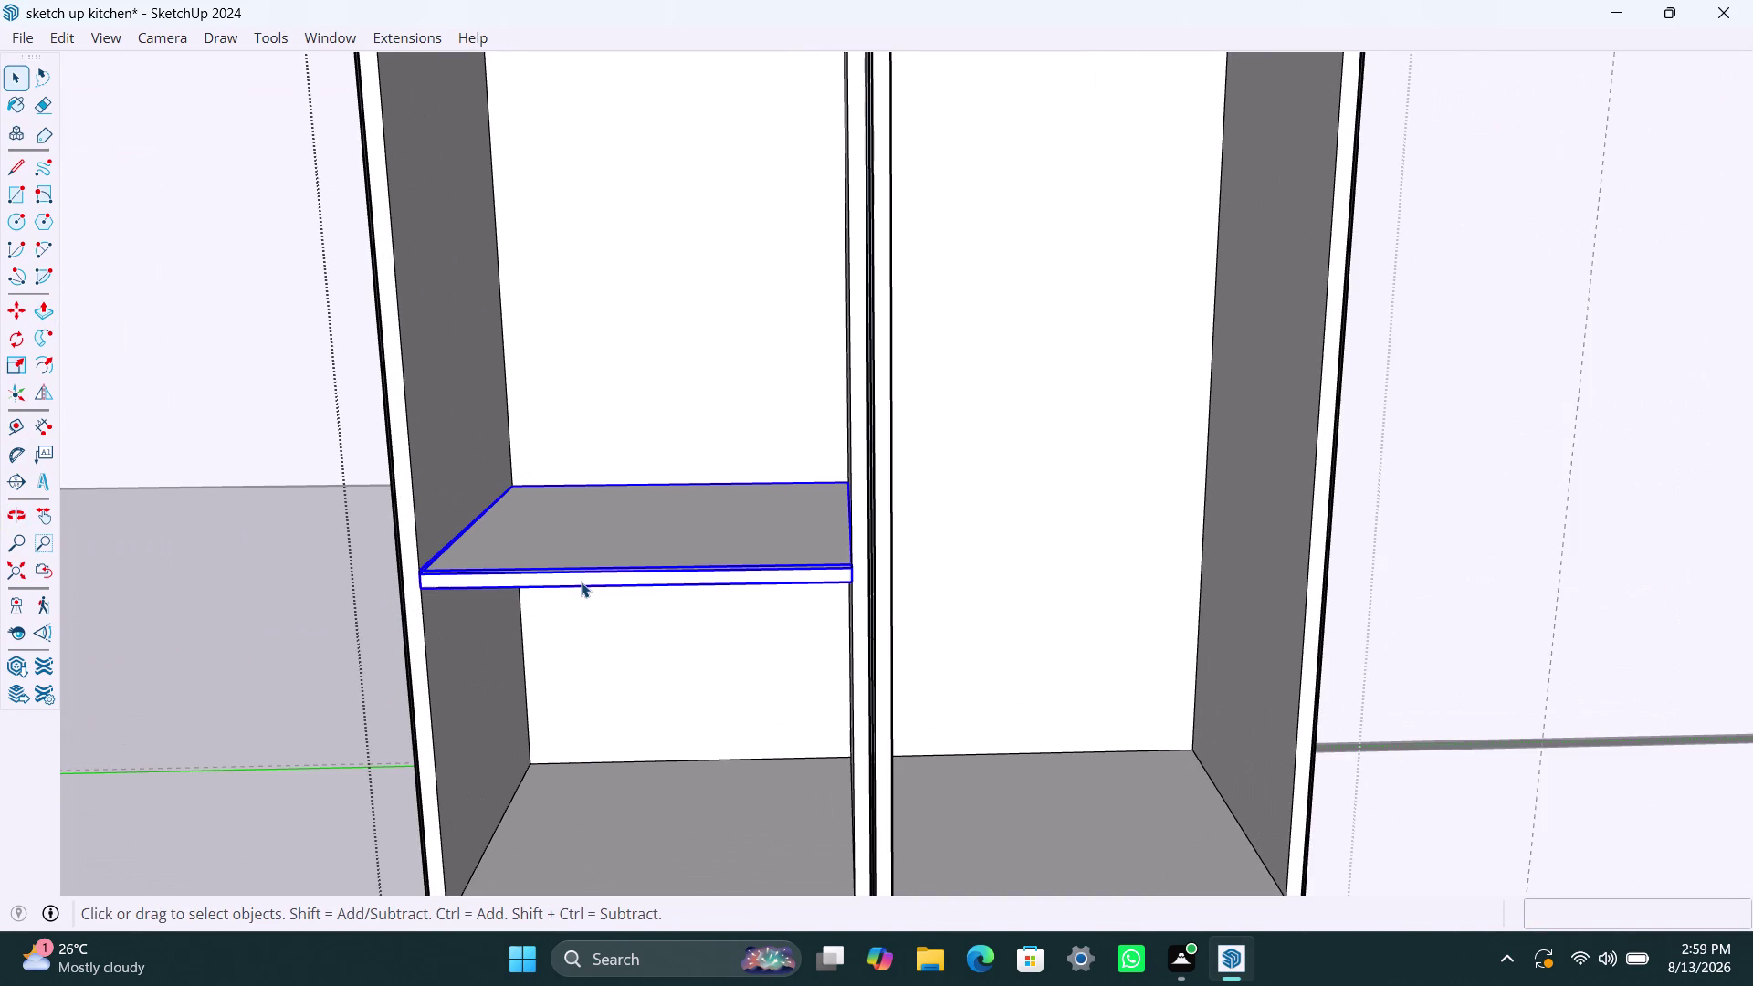
triple_click(572, 579)
Push the shelf's front face back 1.5 inches from the cabinet front.
scroll(up, 3)
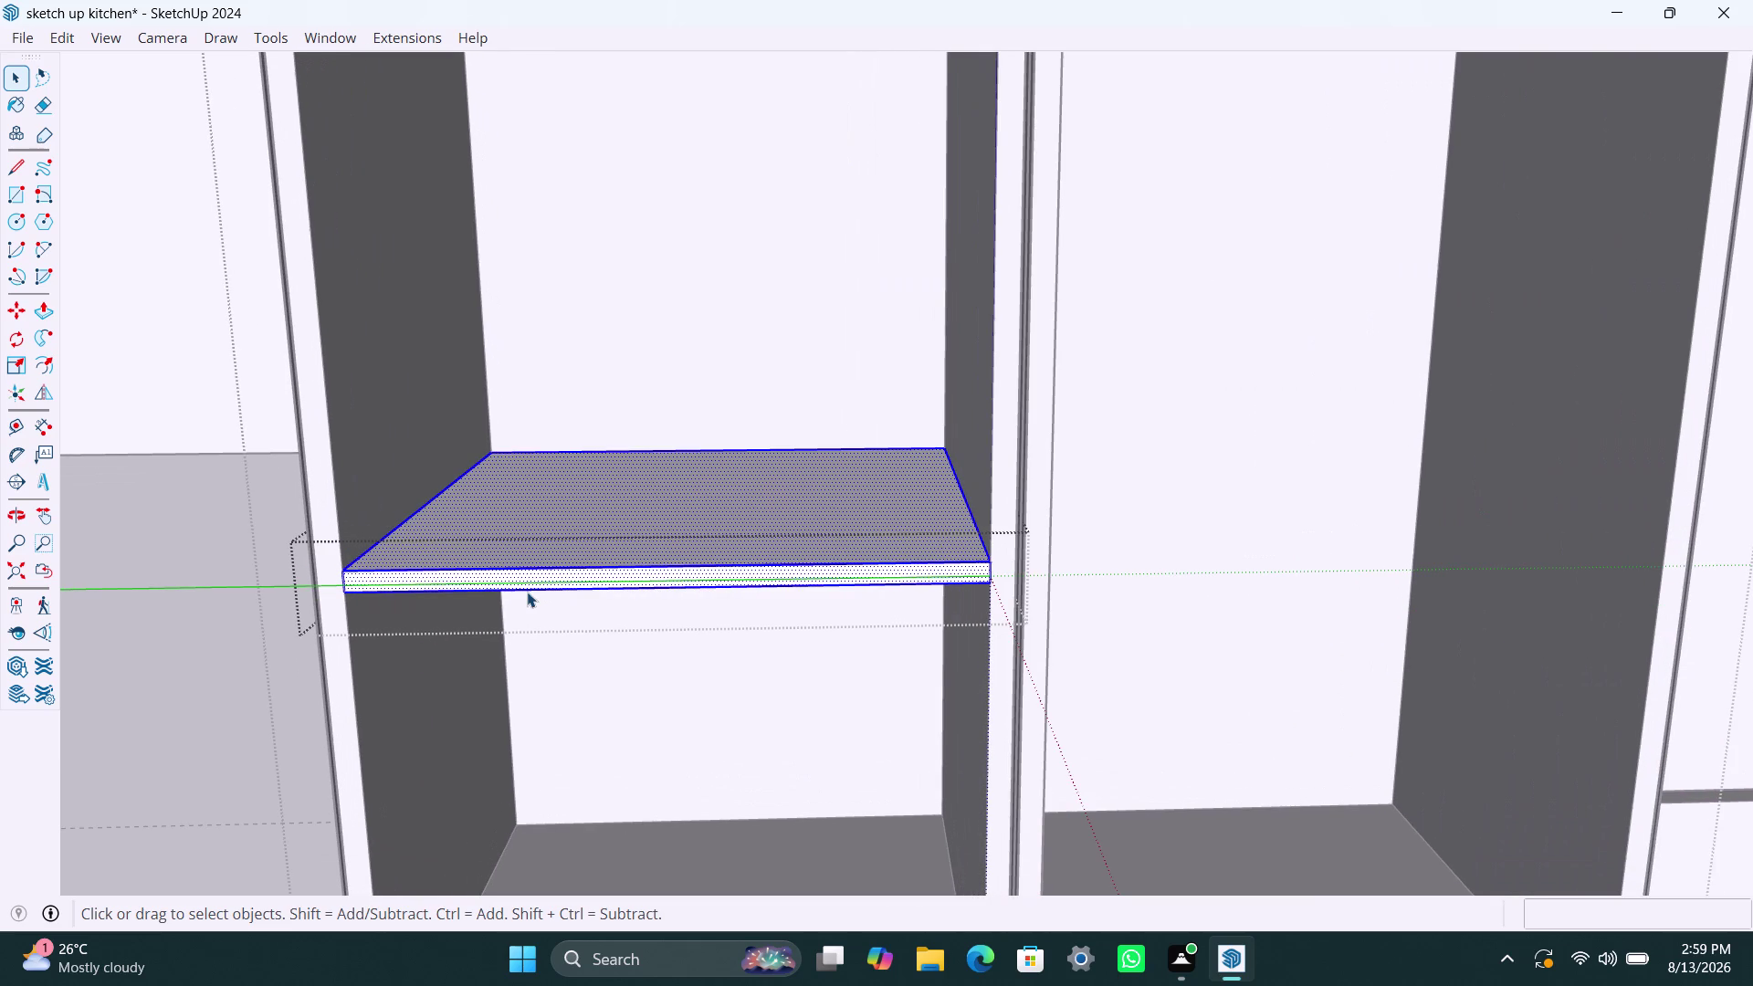
click(525, 586)
key(p)
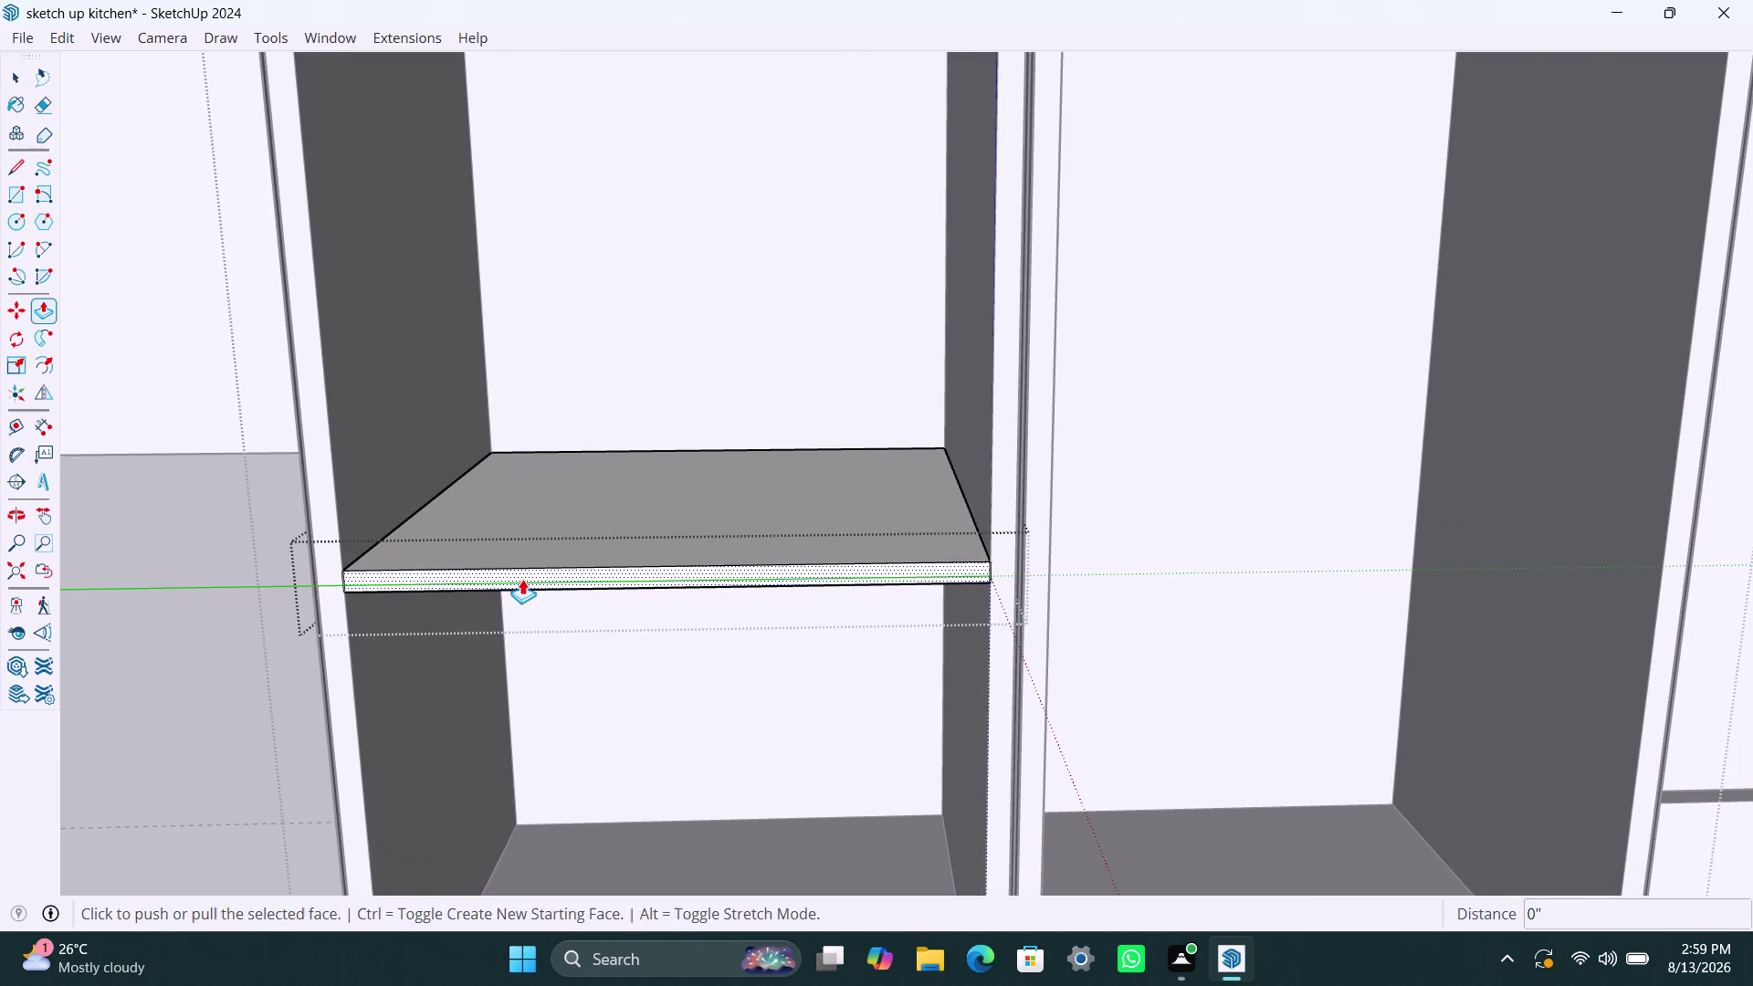
click(522, 579)
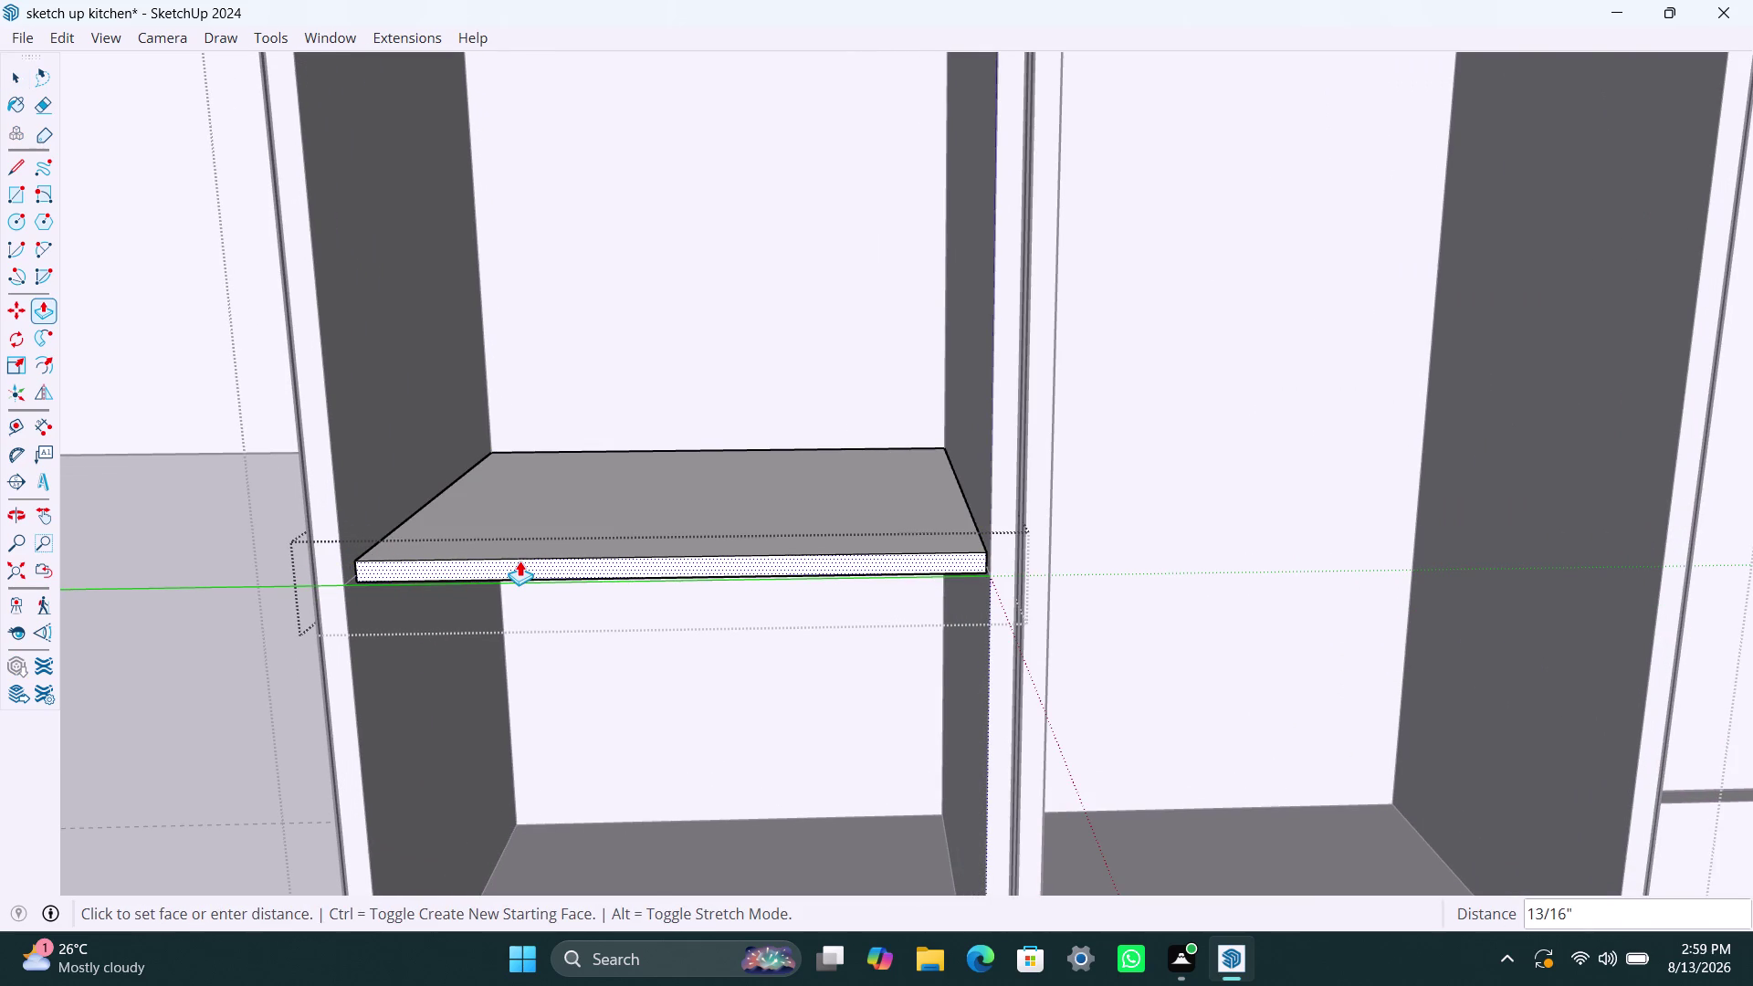
text(1.5")
key(Return)
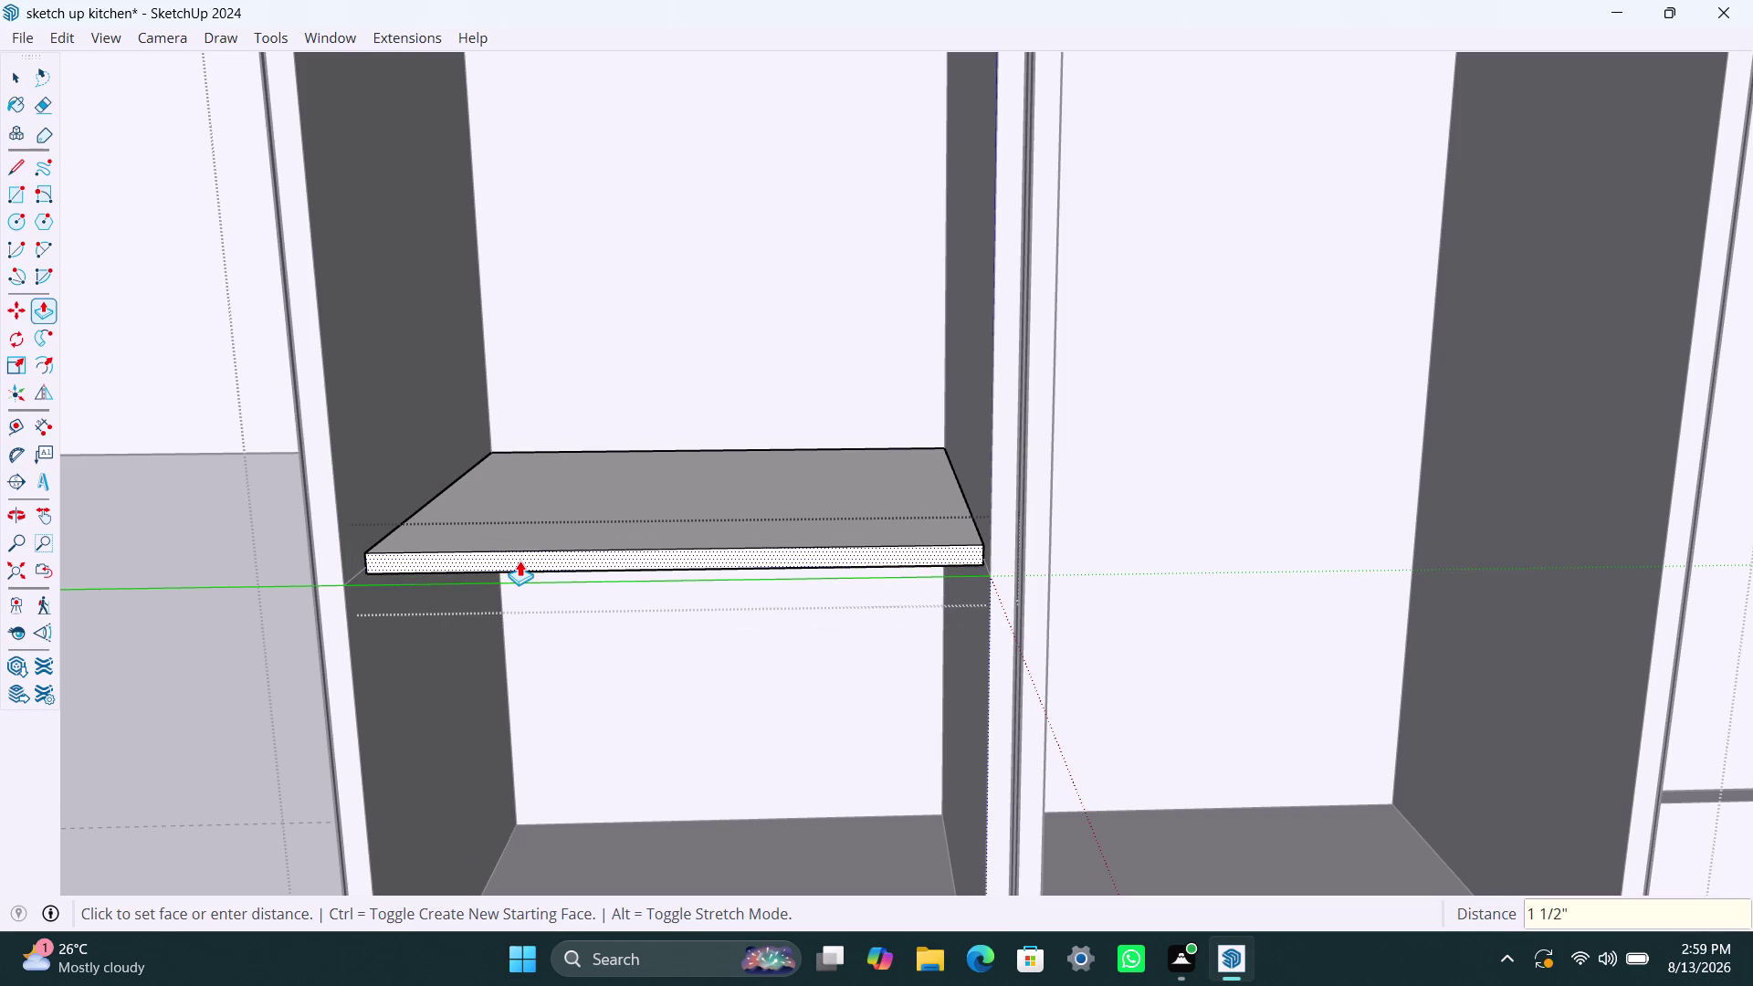
key(space)
Delete unwanted selected geometry, check the shelf from the side, and reselect it.
click(1176, 531)
click(774, 545)
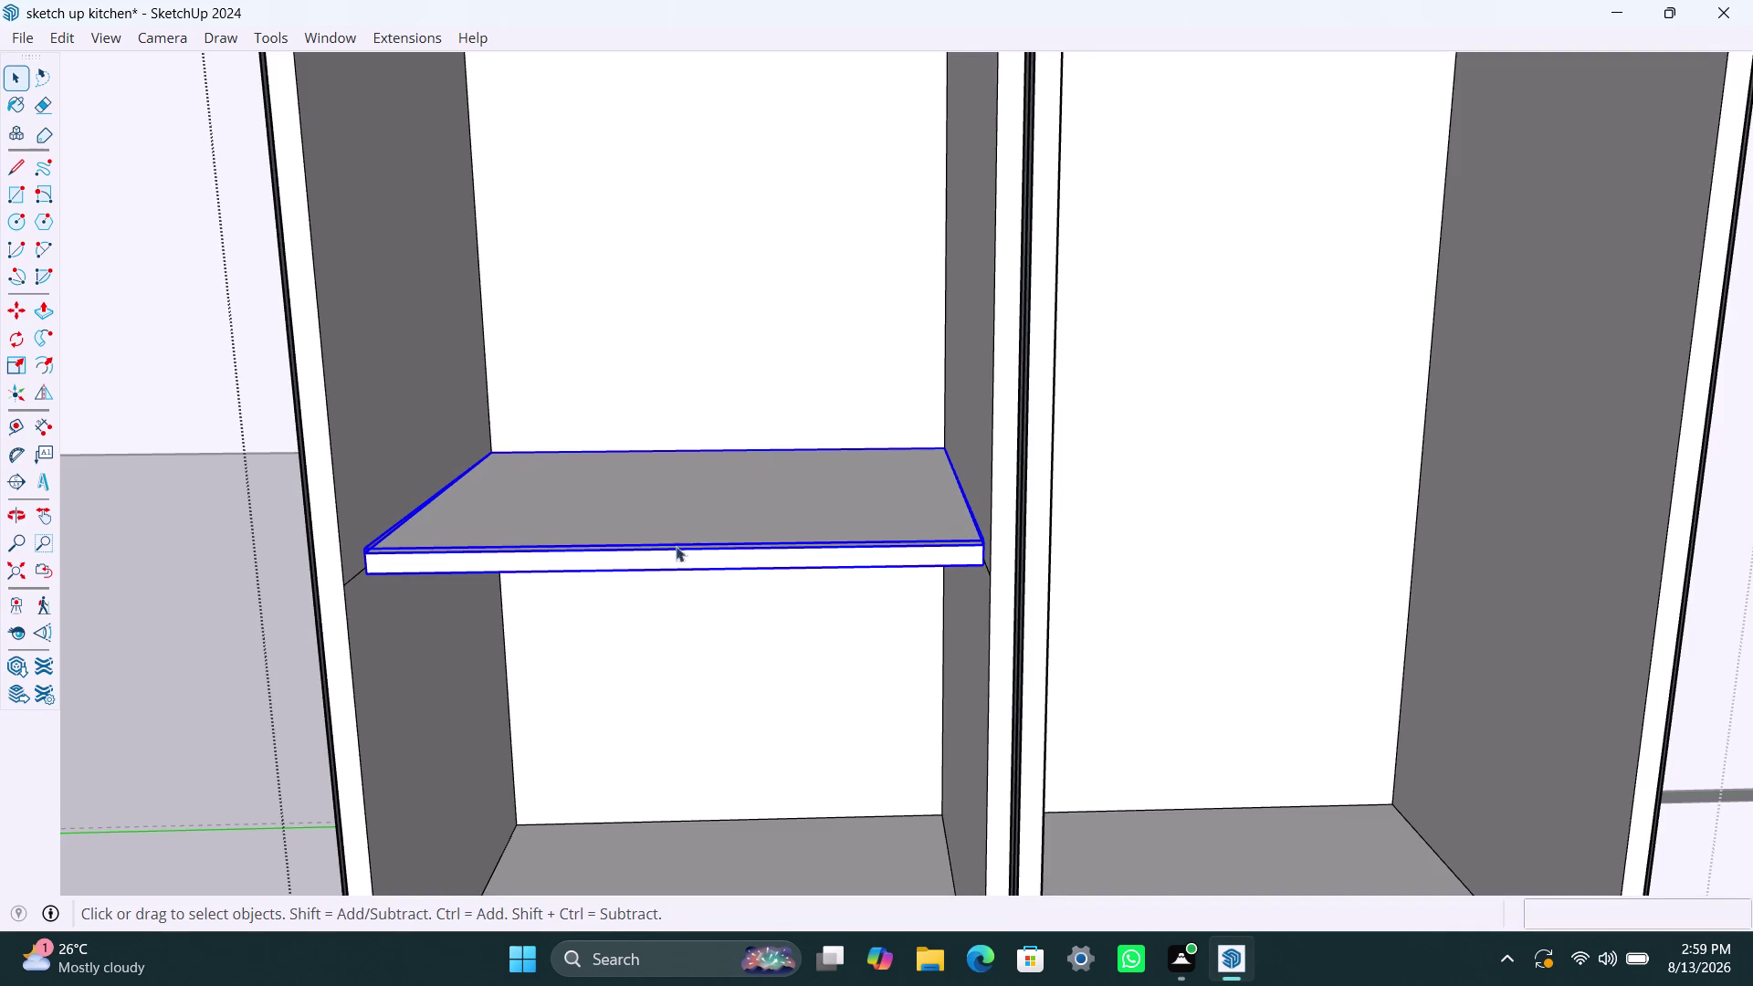
click(361, 573)
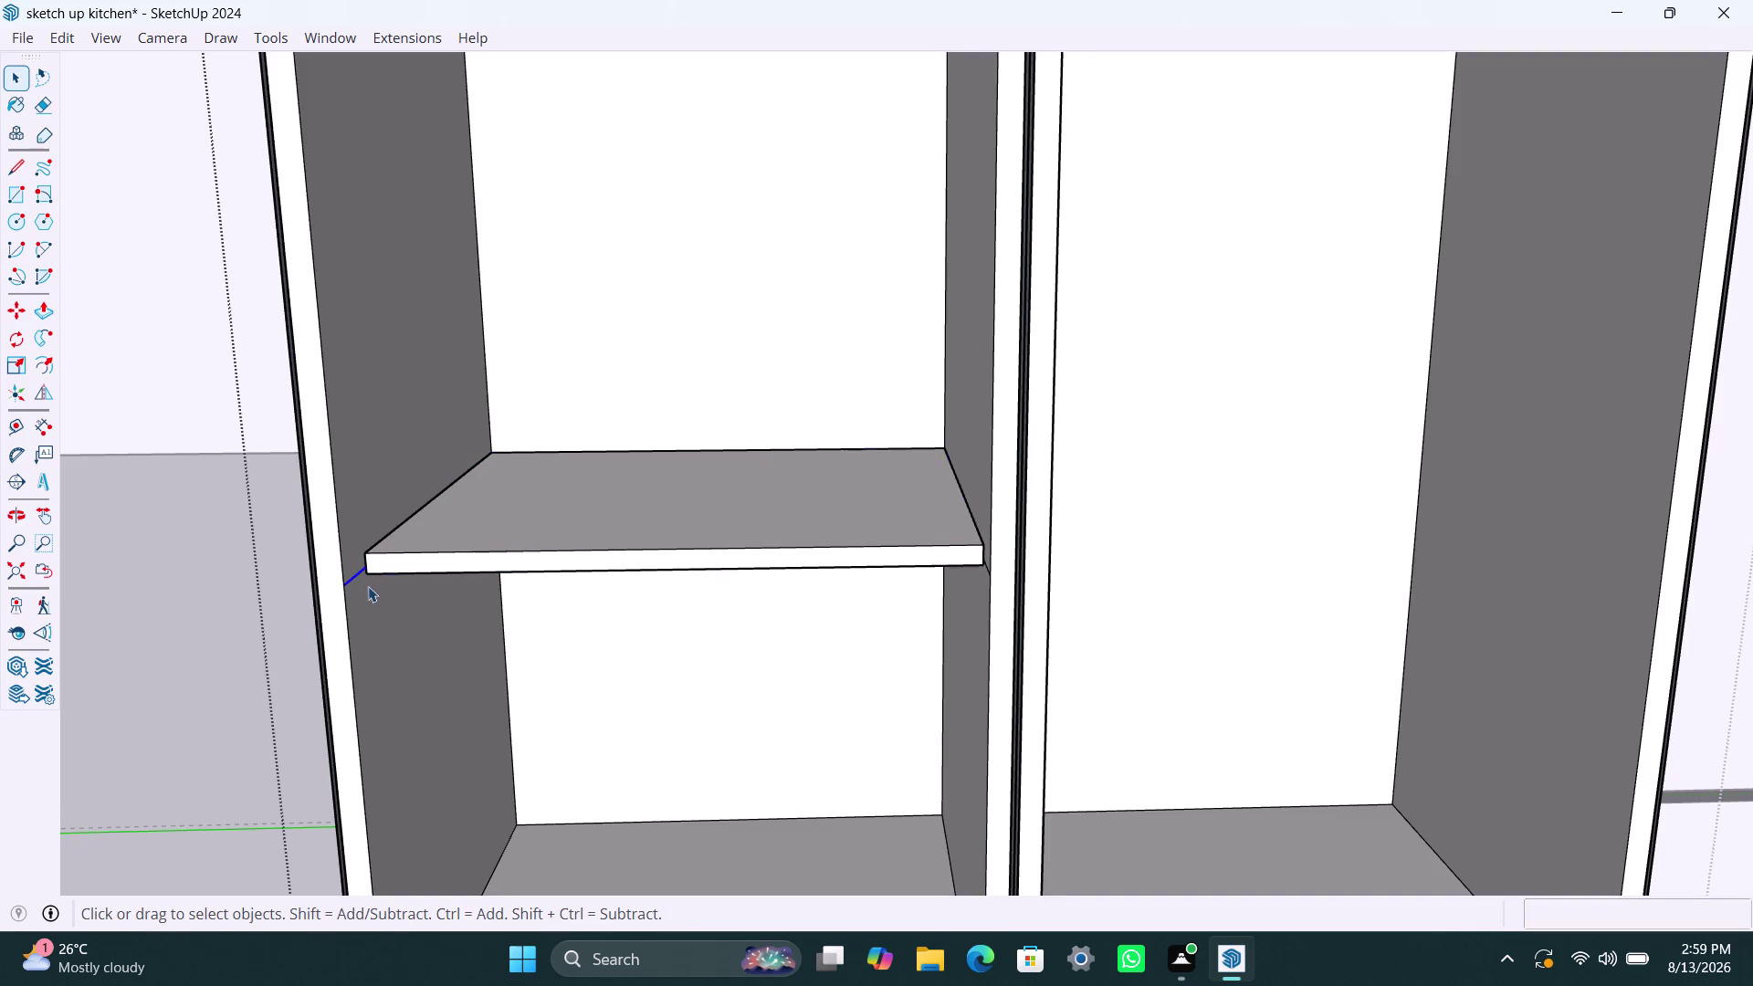
key(Delete)
scroll(down, 3)
middle_drag(633, 686, 849, 726)
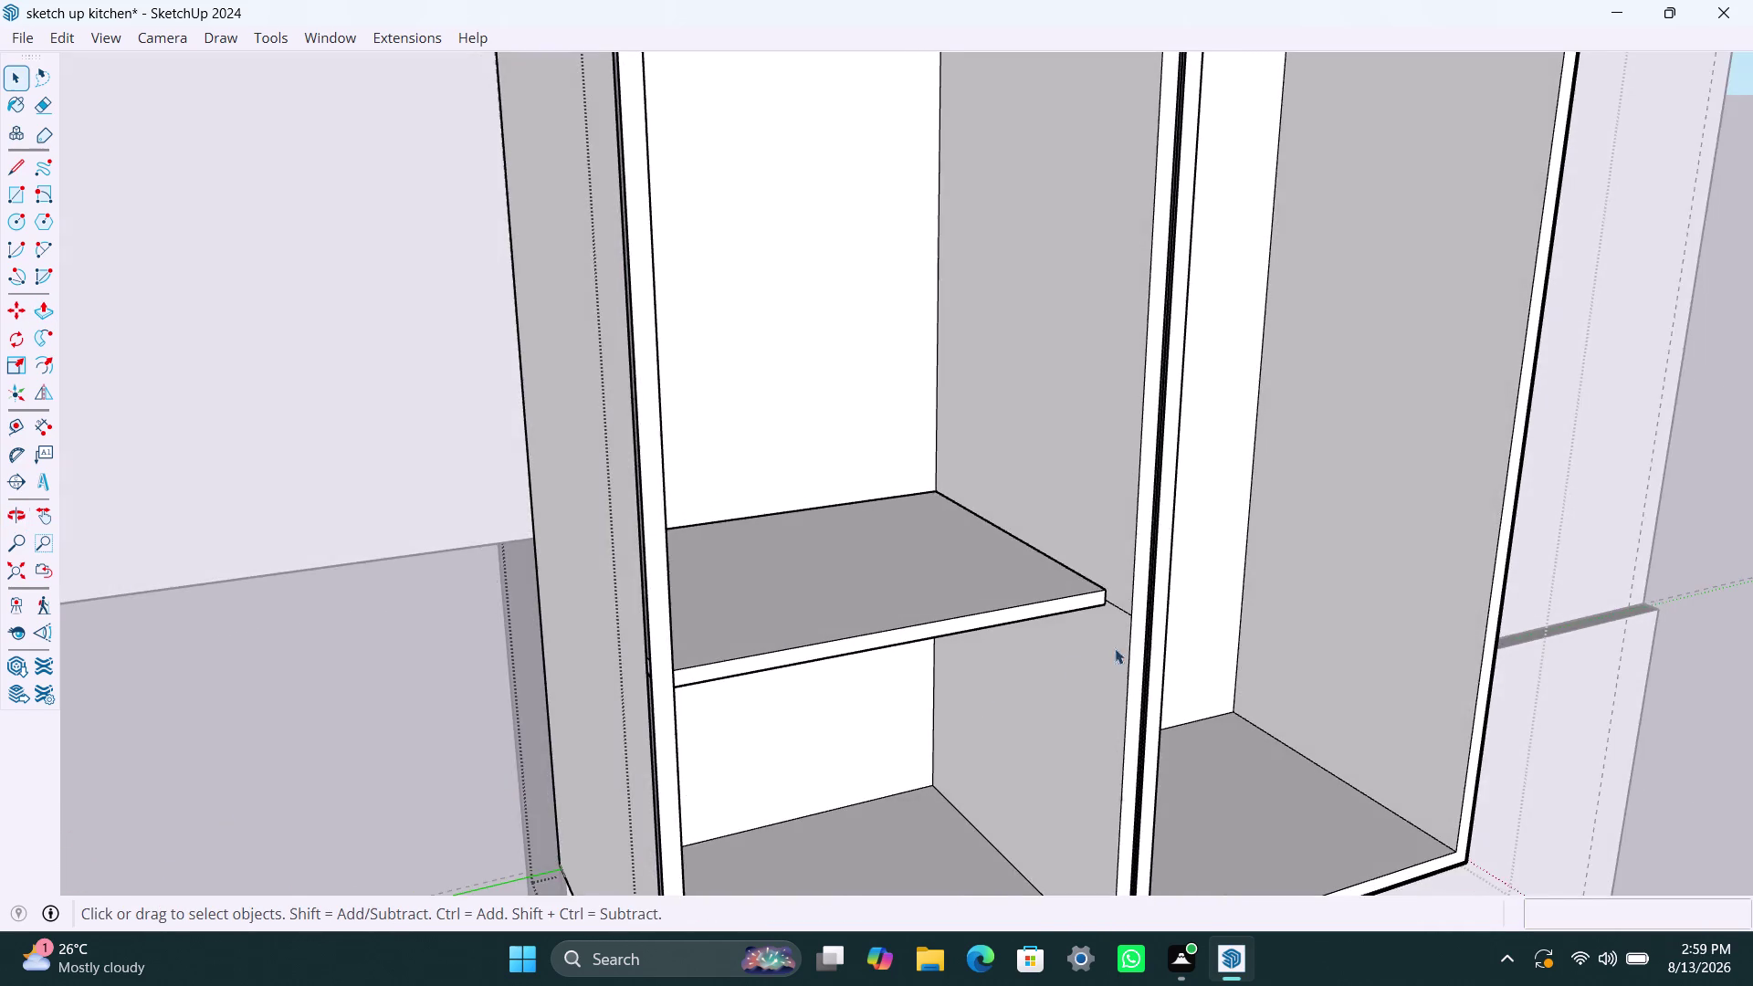
scroll(up, 3)
click(1121, 603)
key(Delete)
scroll(down, 3)
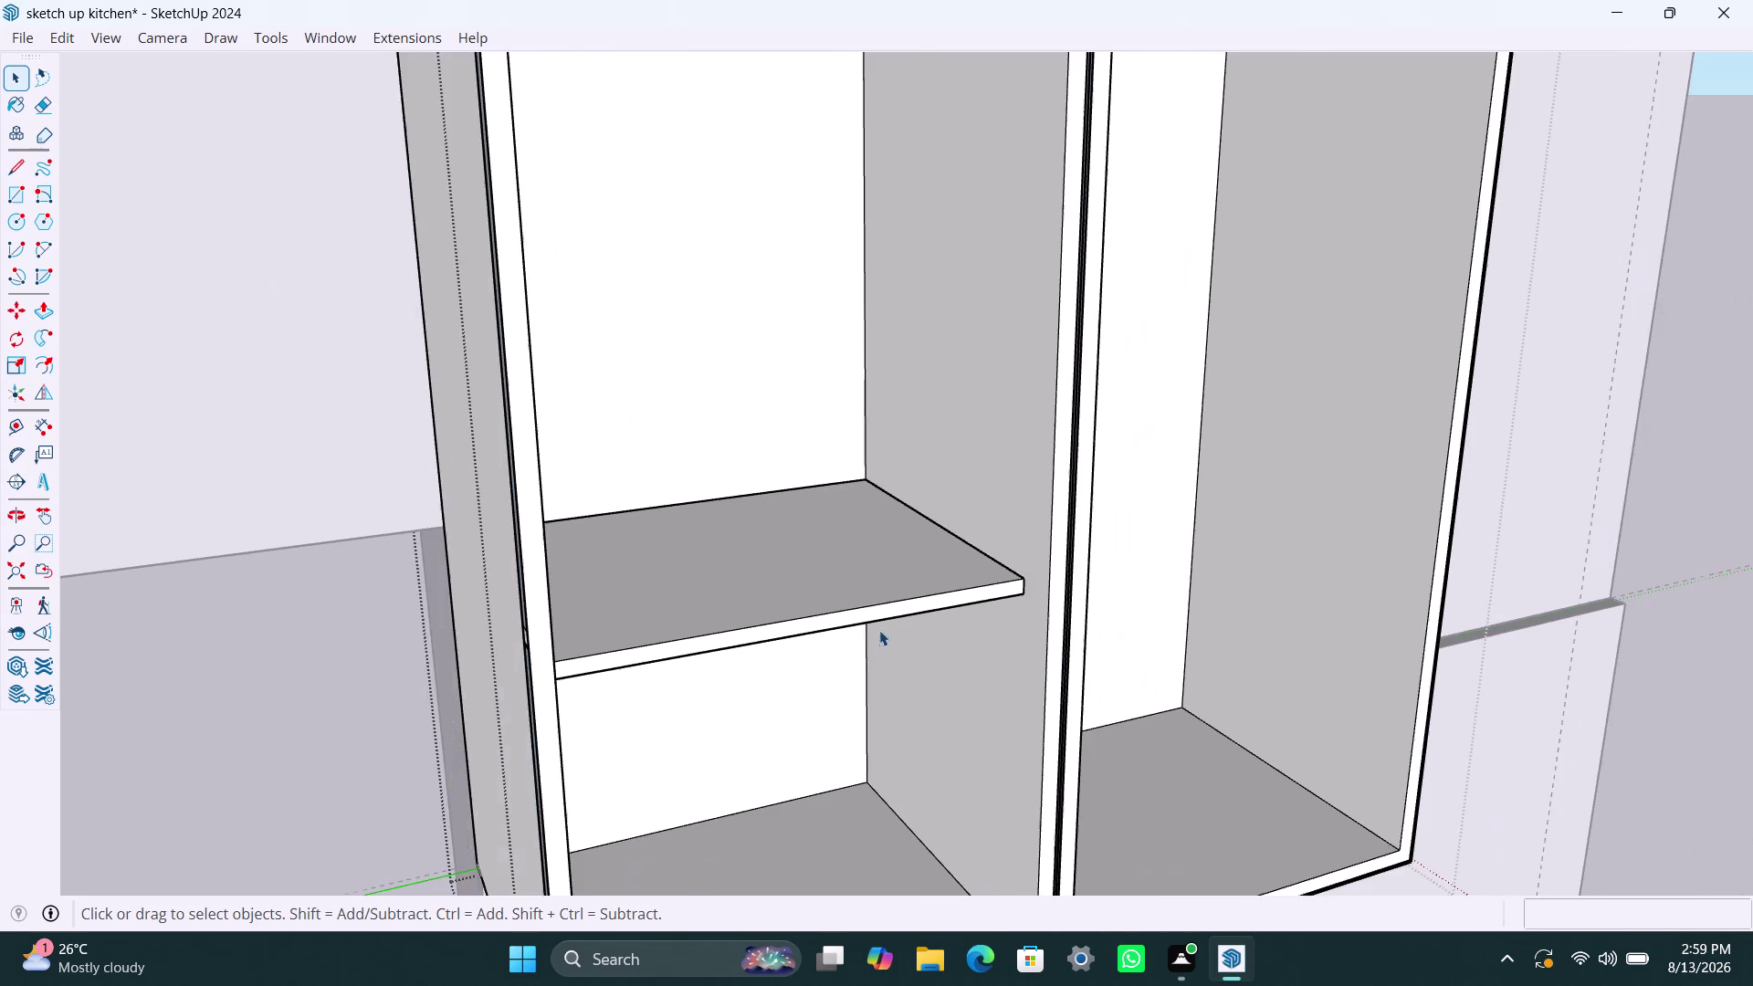
middle_drag(882, 645, 709, 624)
click(673, 551)
scroll(down, 3)
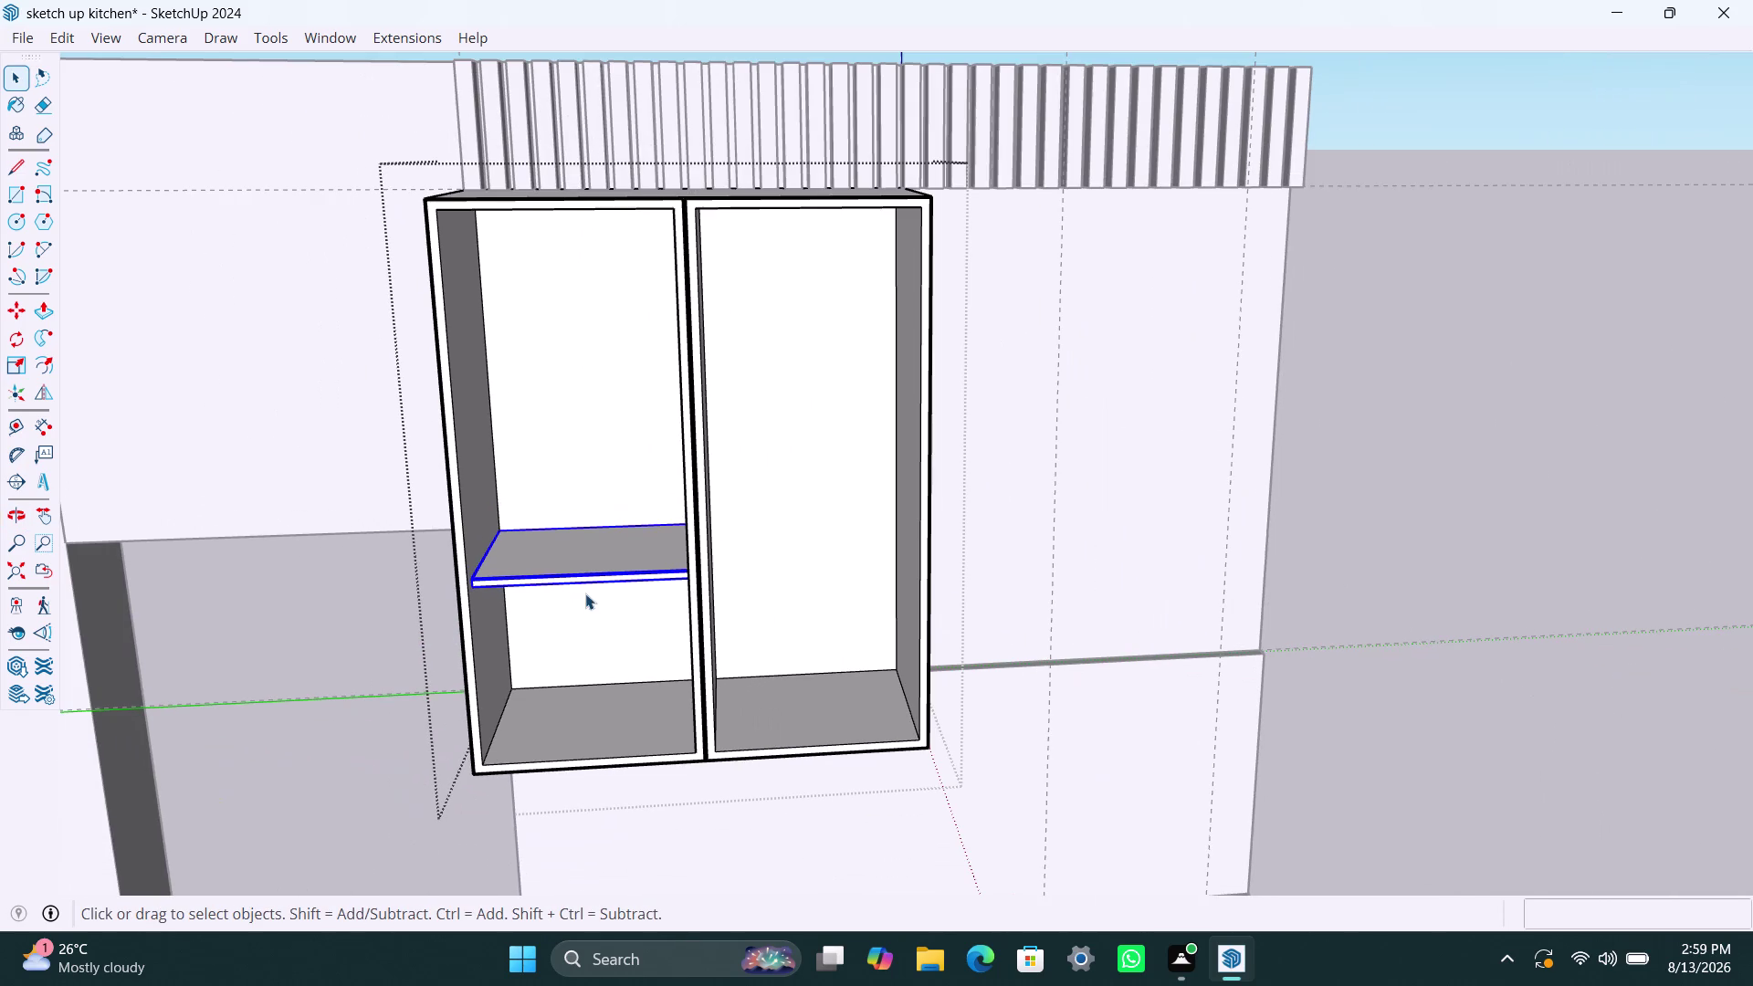
Copy the shelf 333mm upward, check the result, then undo the copy.
key(m)
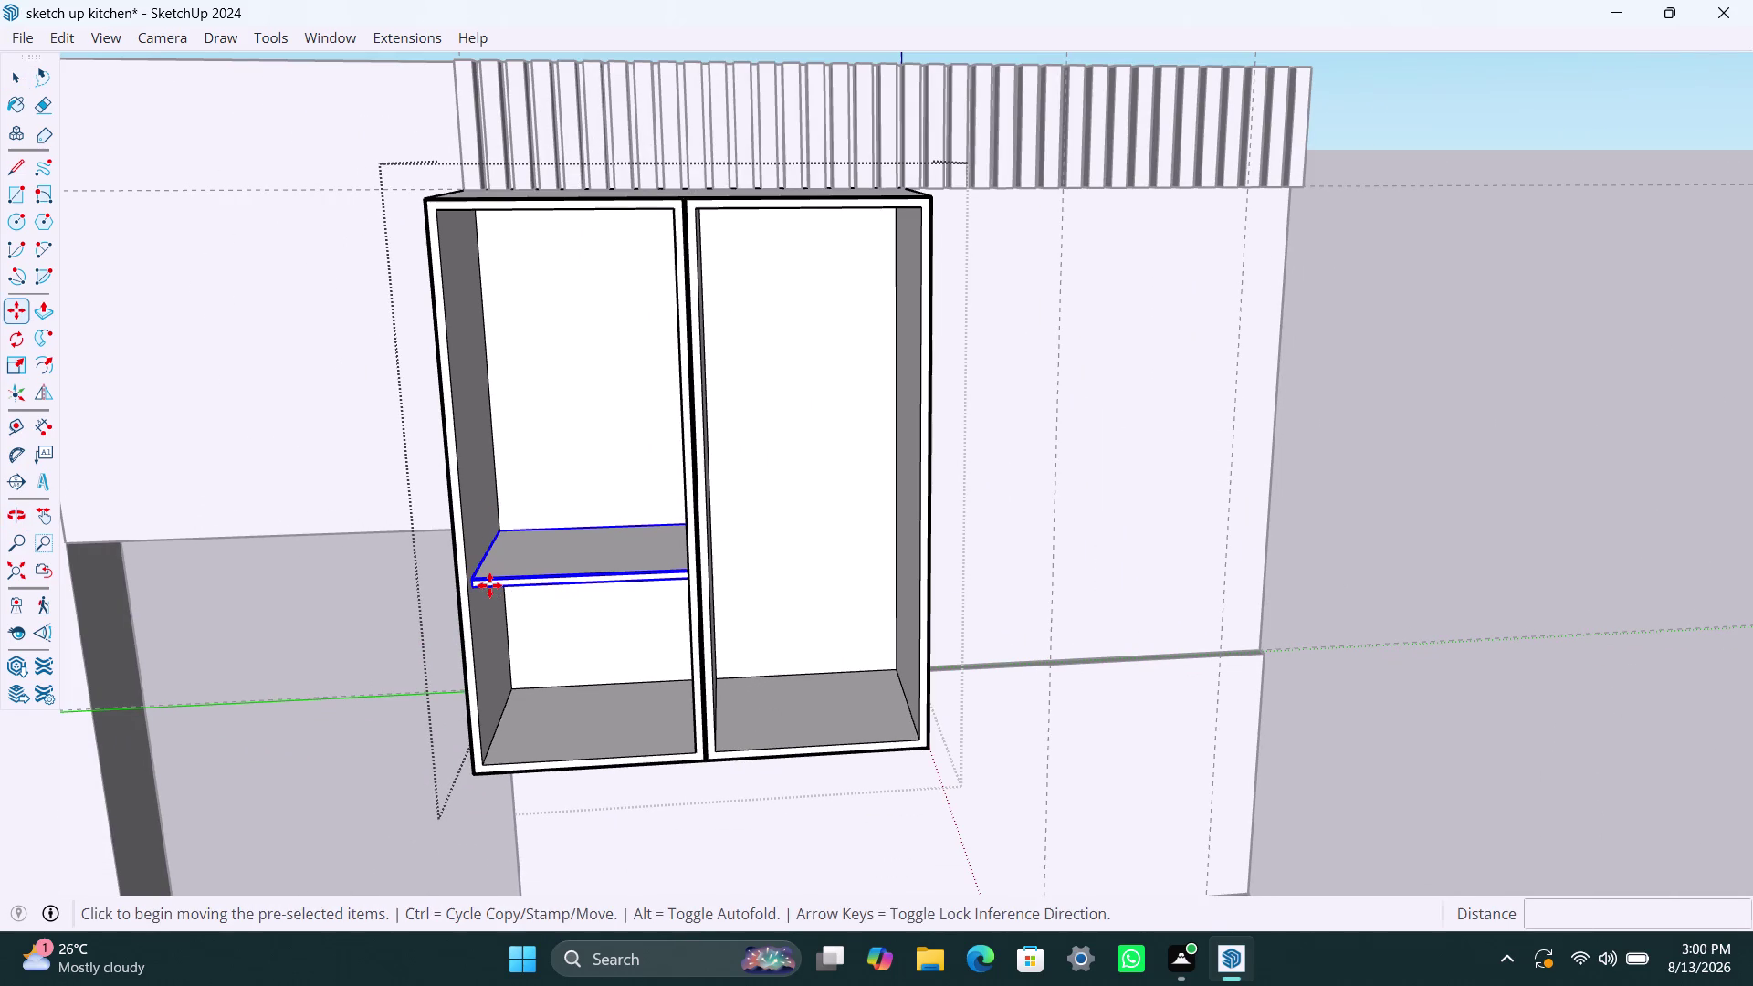
click(471, 590)
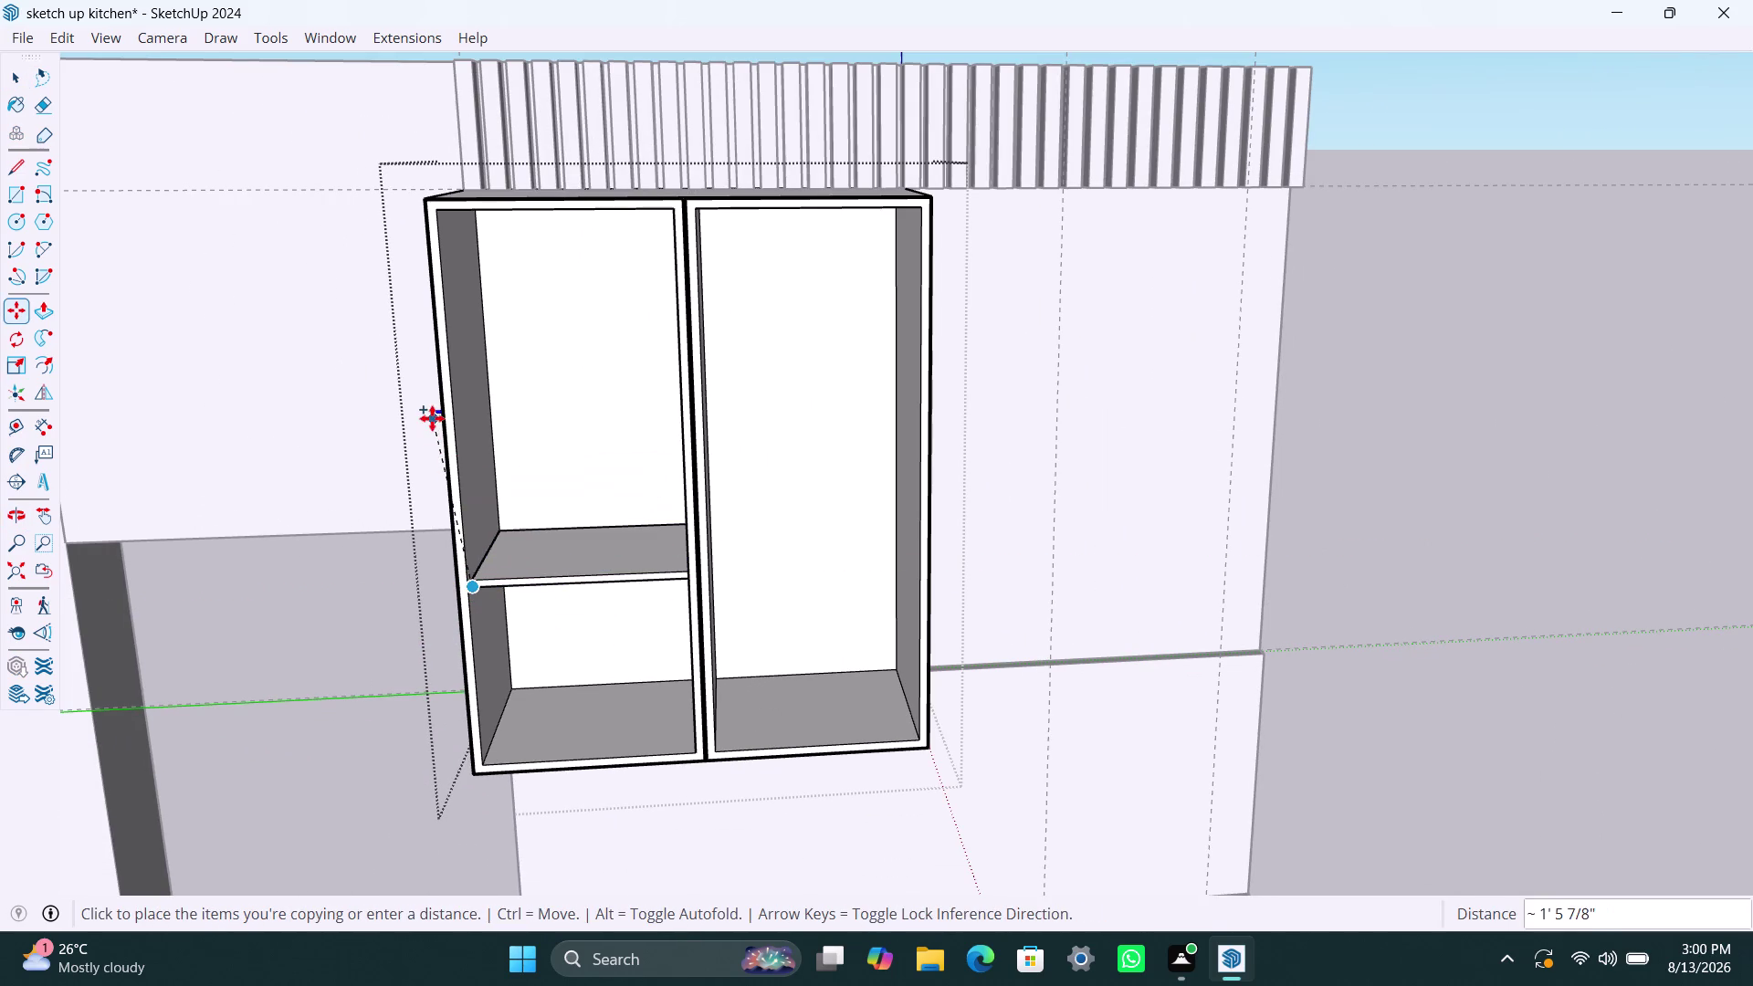
text(33)
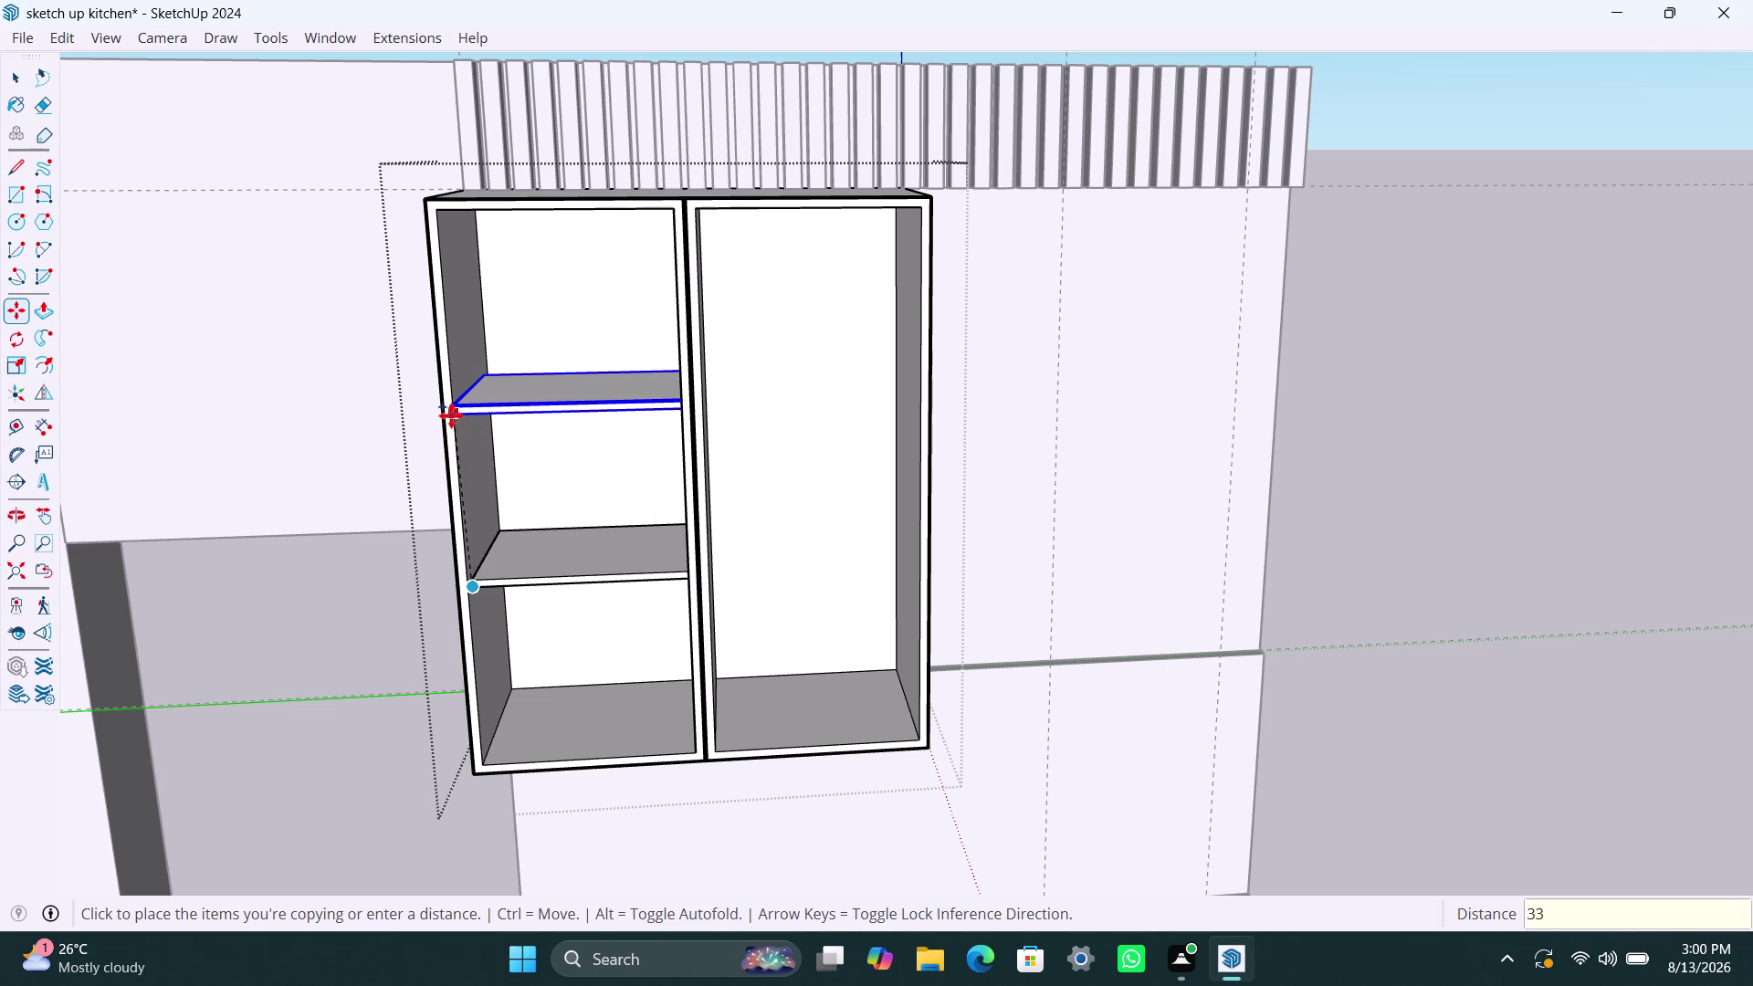
text(3)
text(mm)
key(Return)
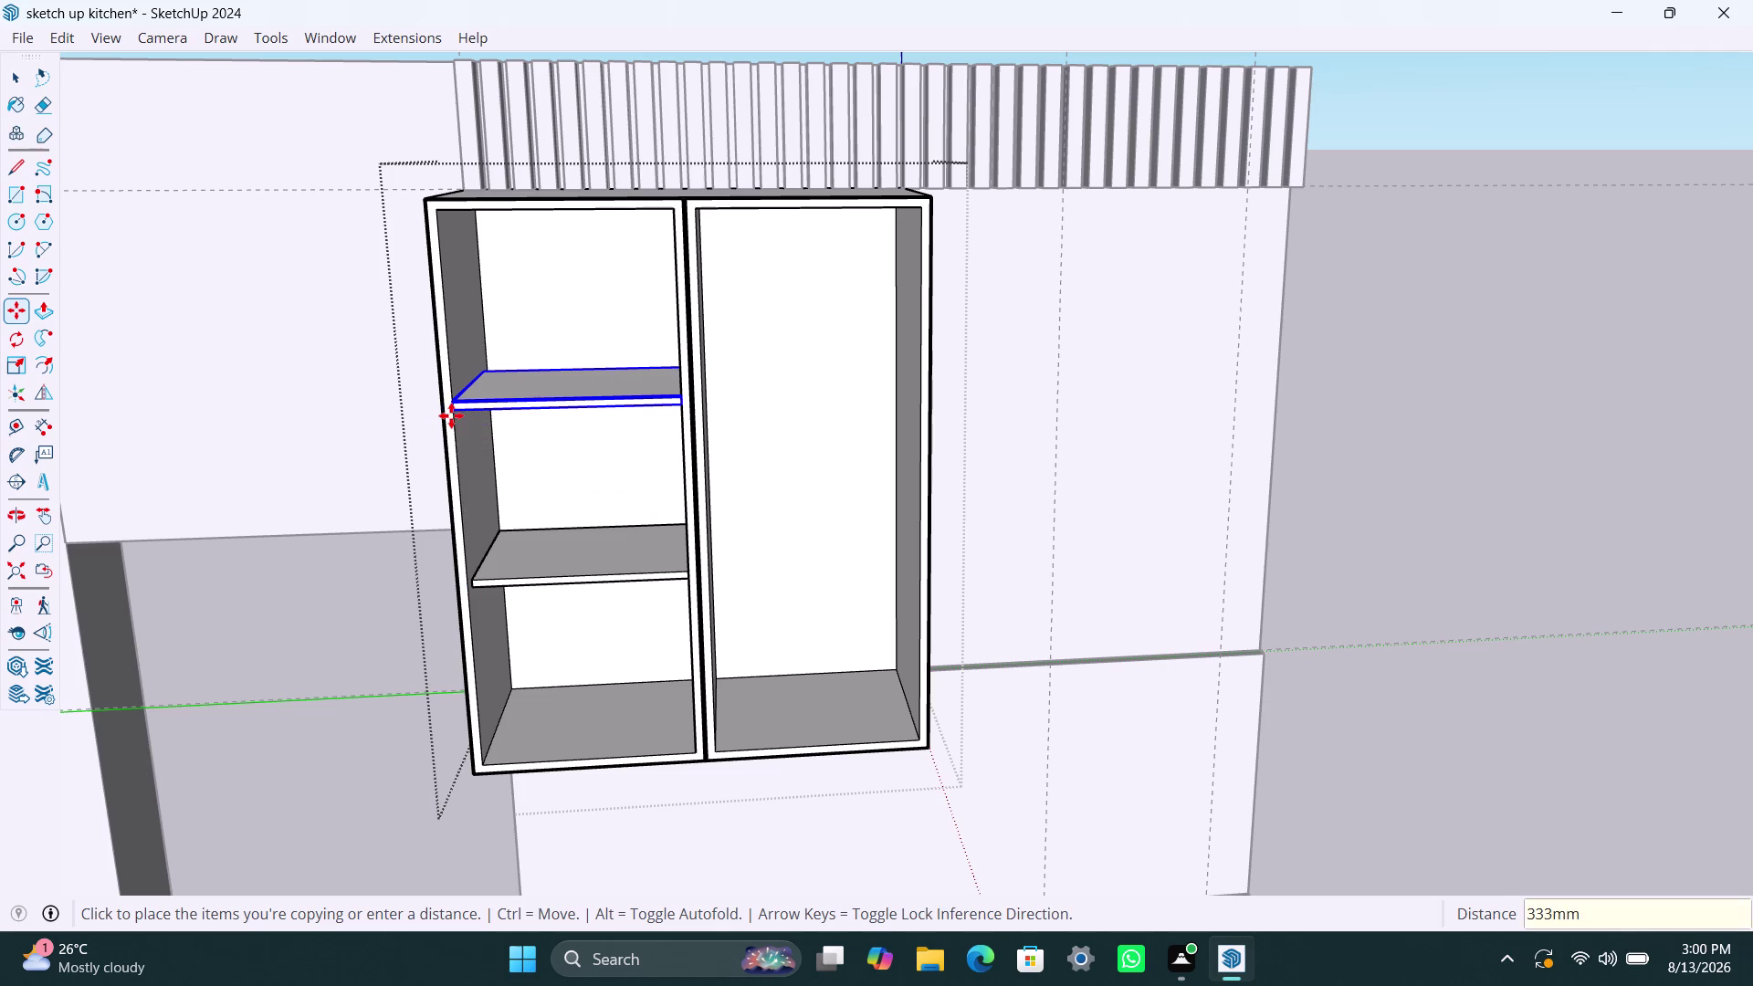
key(space)
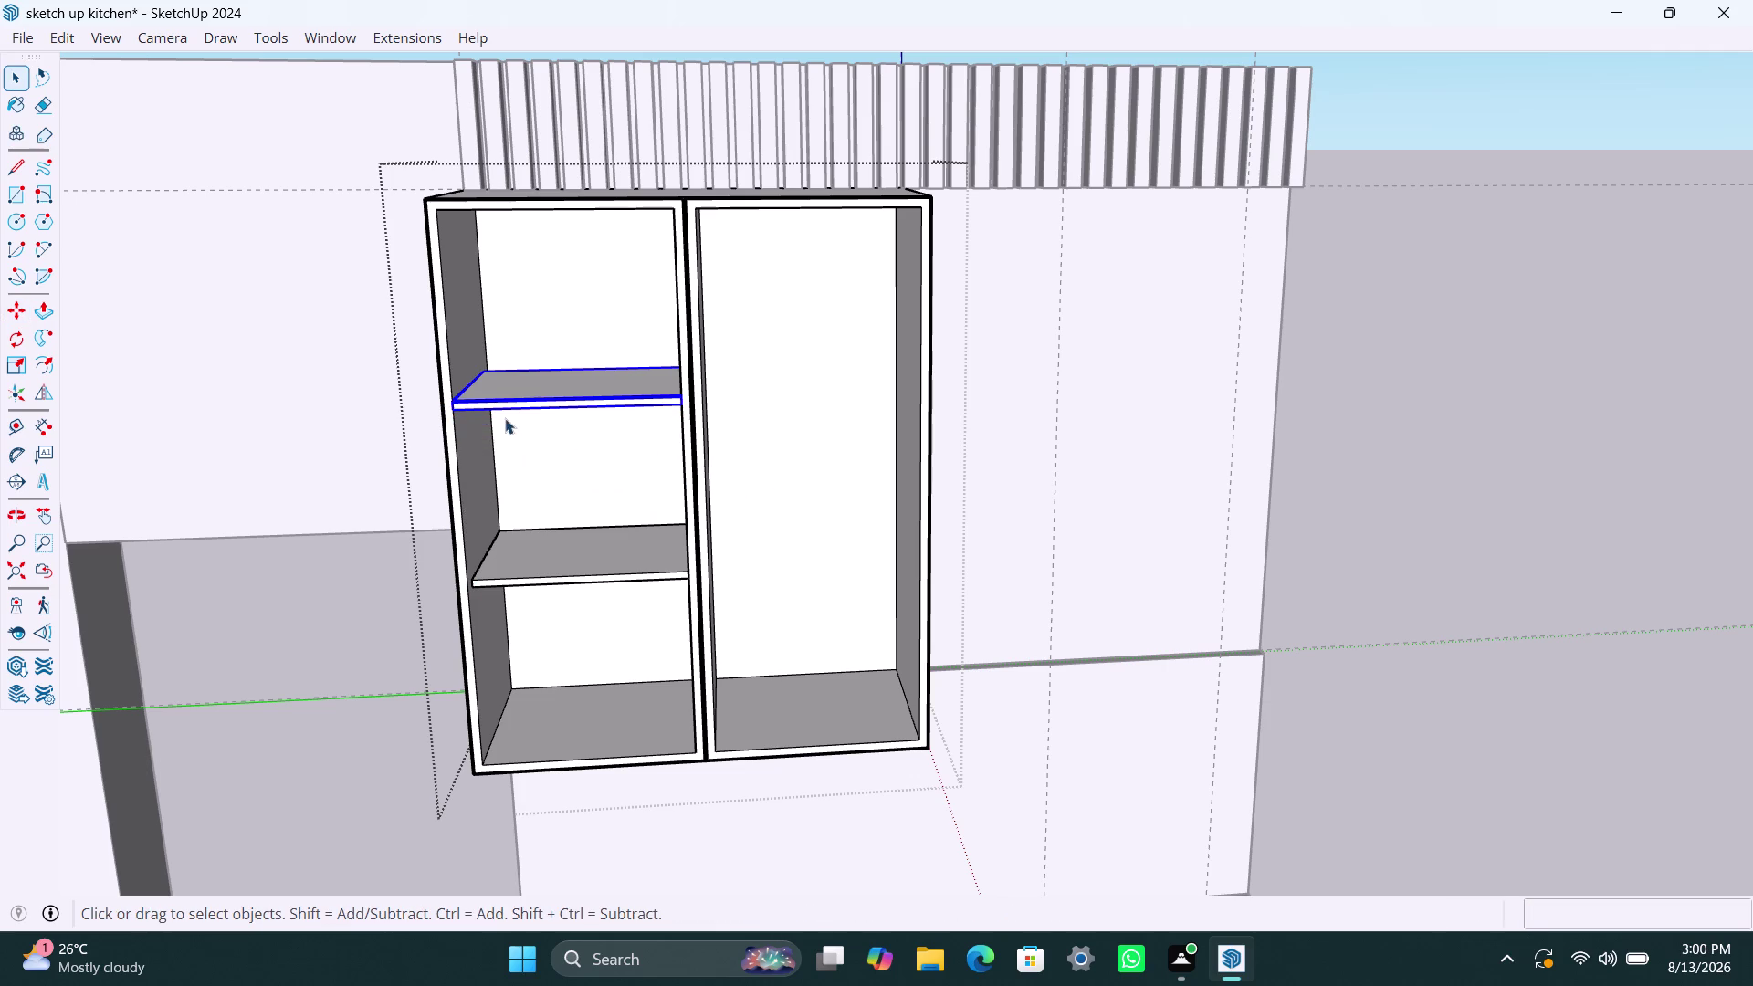
scroll(down, 3)
middle_drag(535, 443, 484, 687)
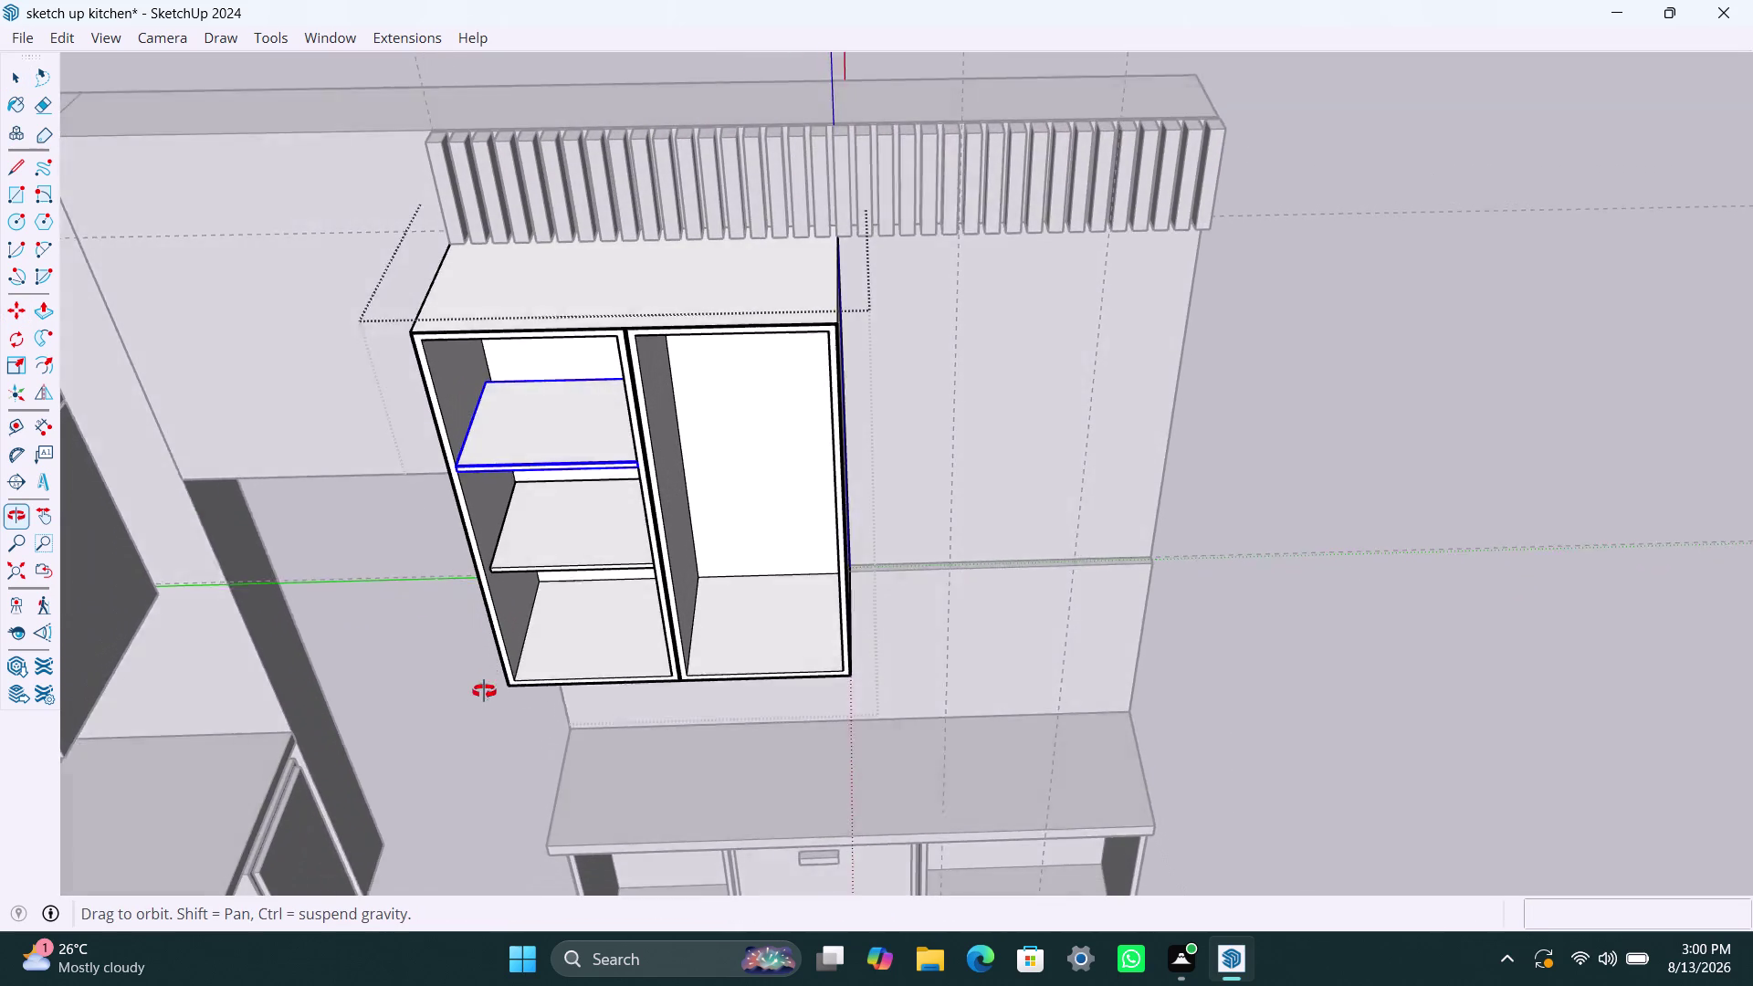
middle_drag(484, 686, 510, 488)
key(ctrl+z)
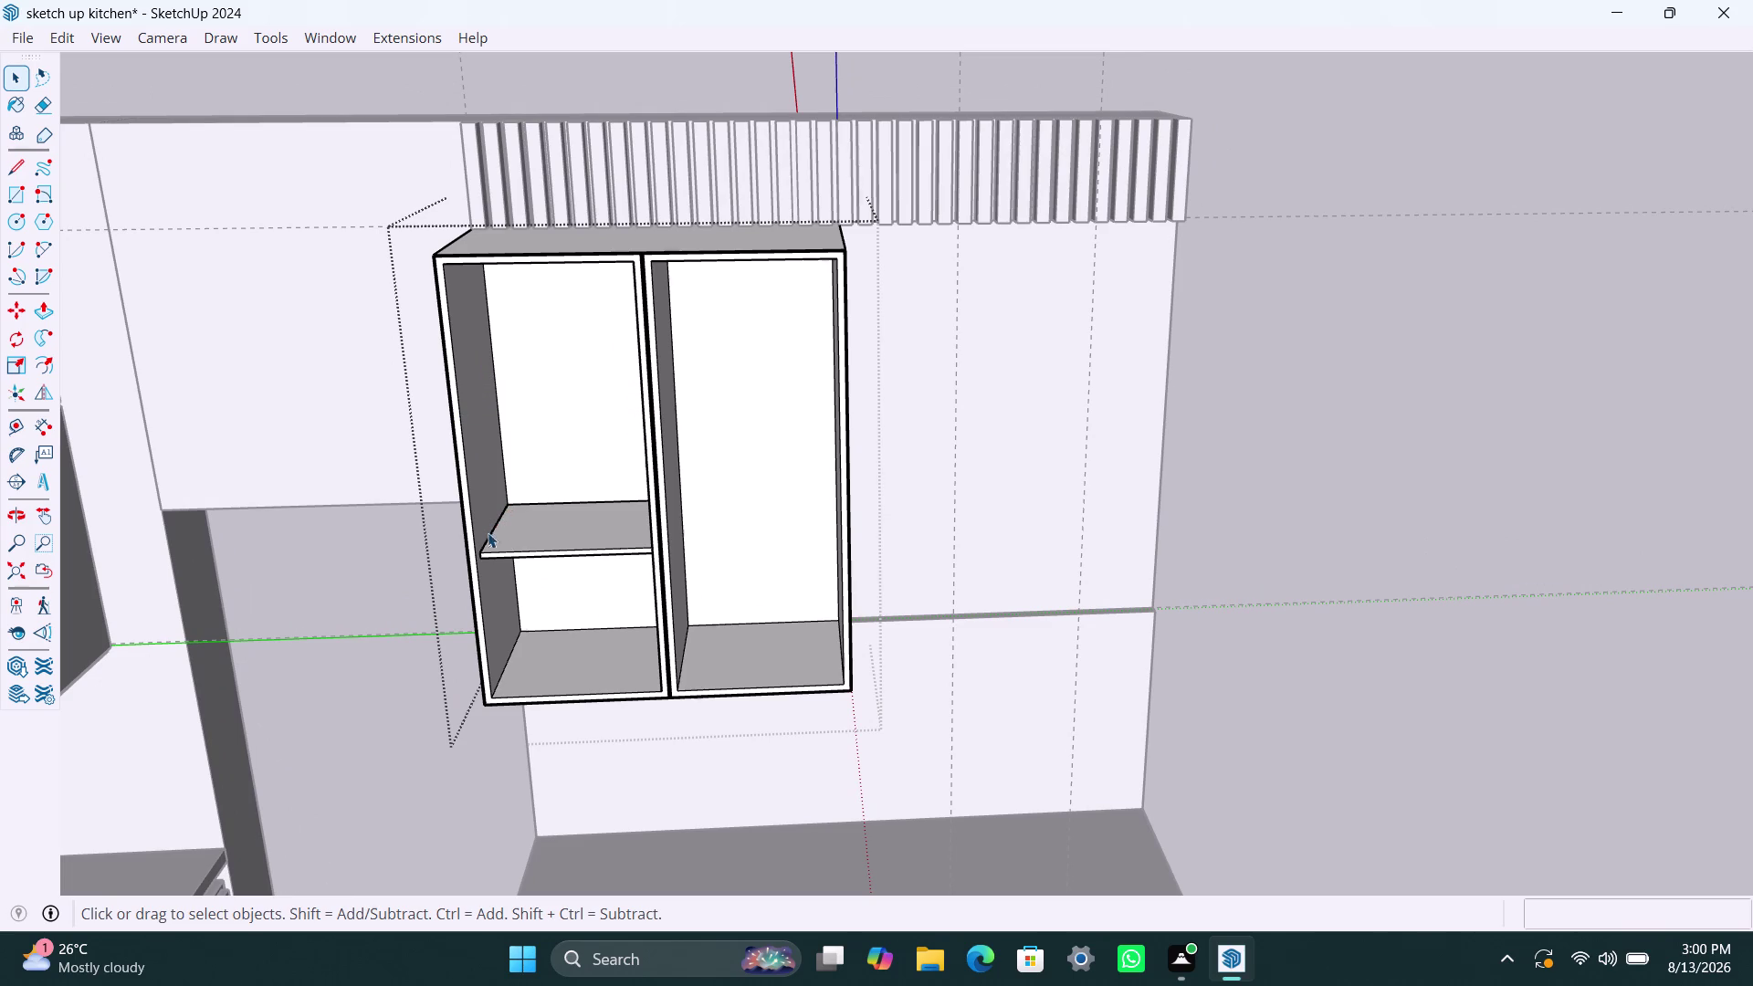
Copy the lower shelf 333mm upward again to make the second left shelf.
click(507, 548)
key(m)
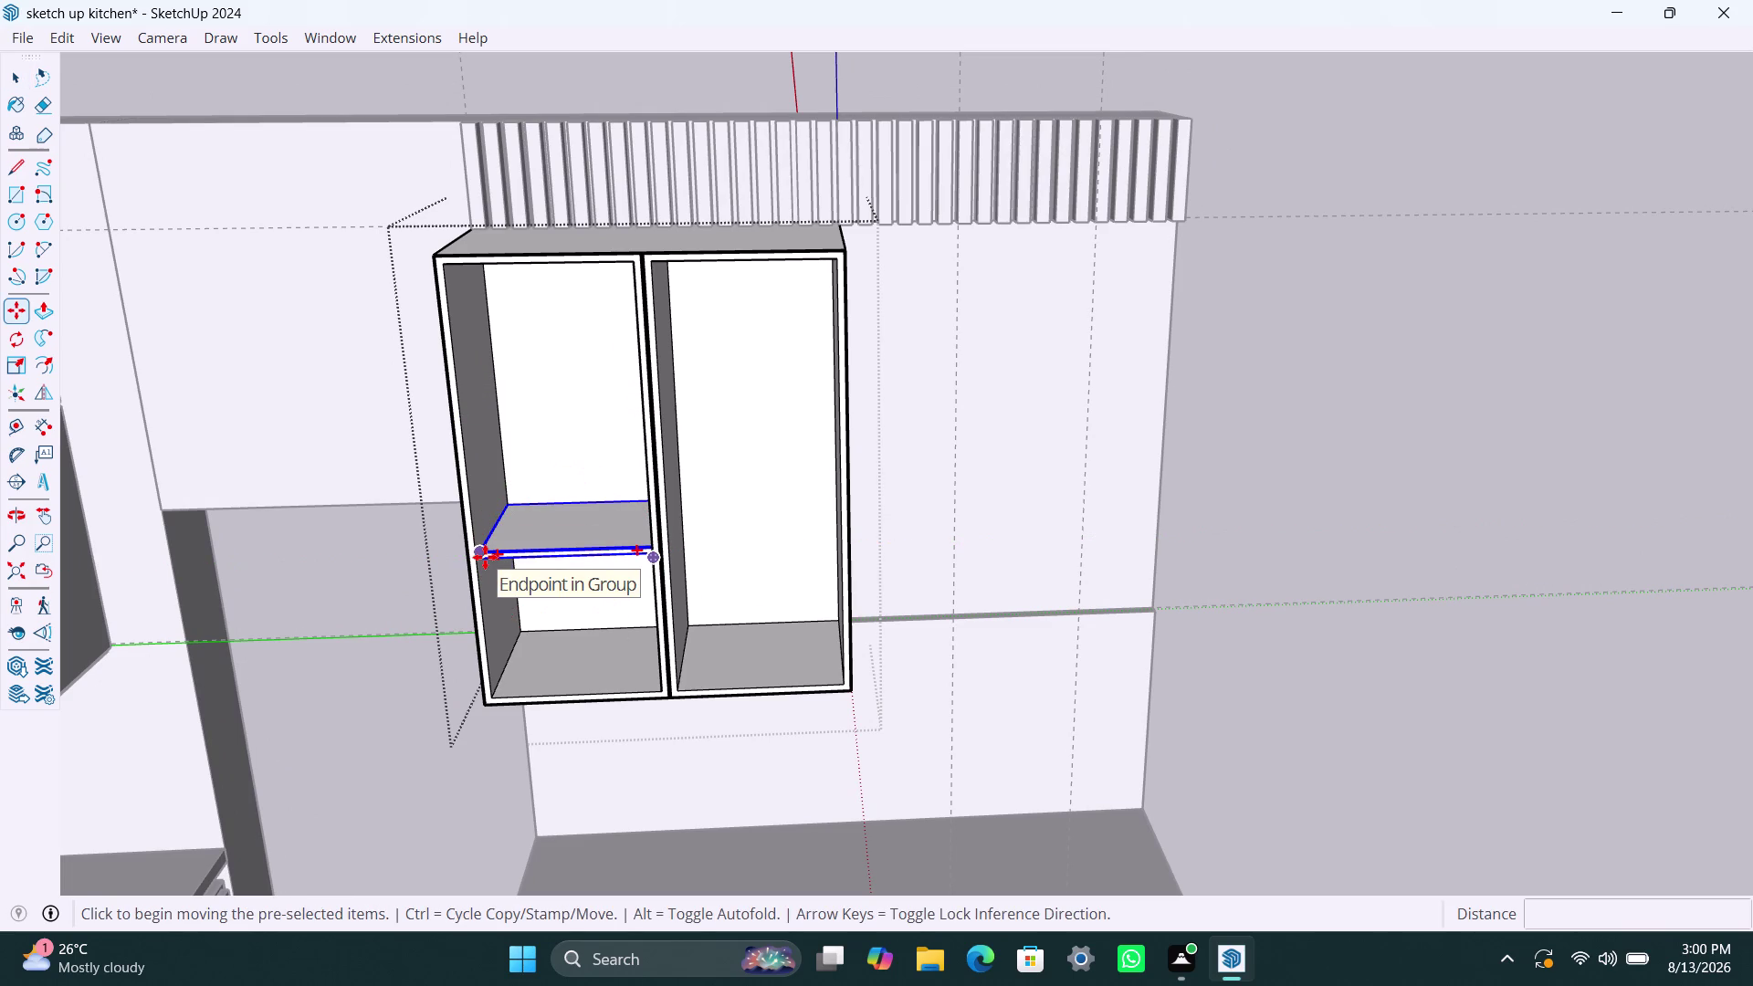
click(485, 557)
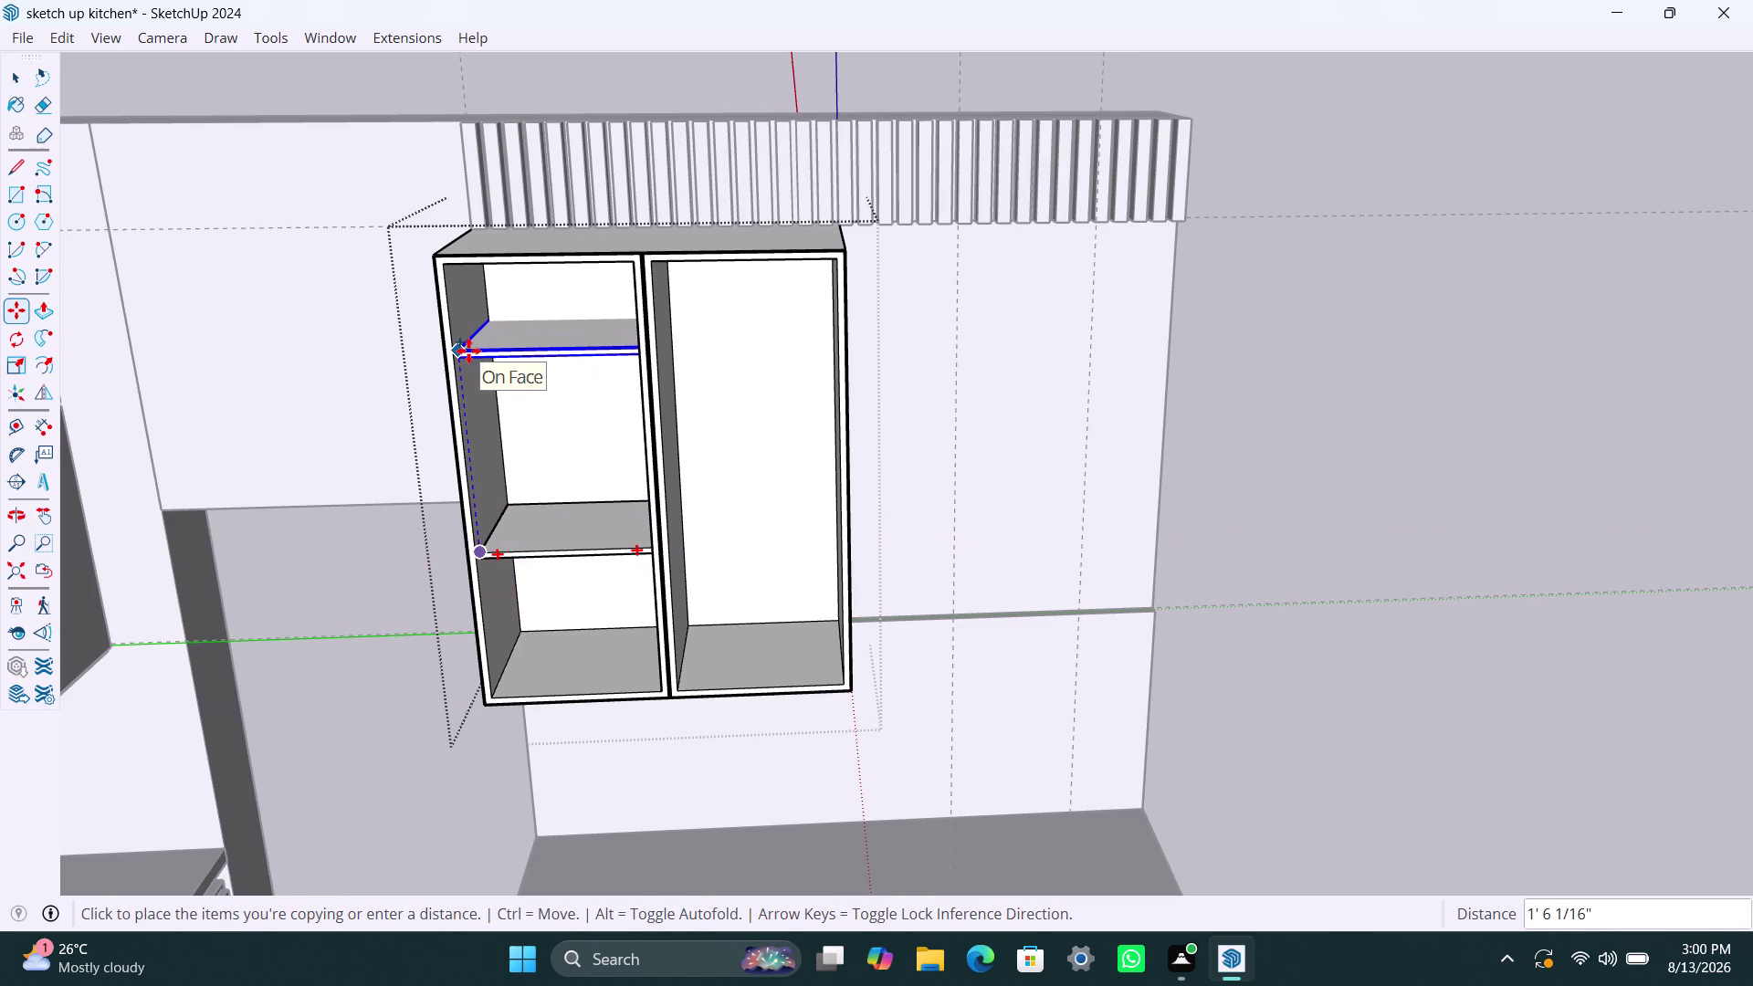
text(333)
text(mm)
key(Return)
key(space)
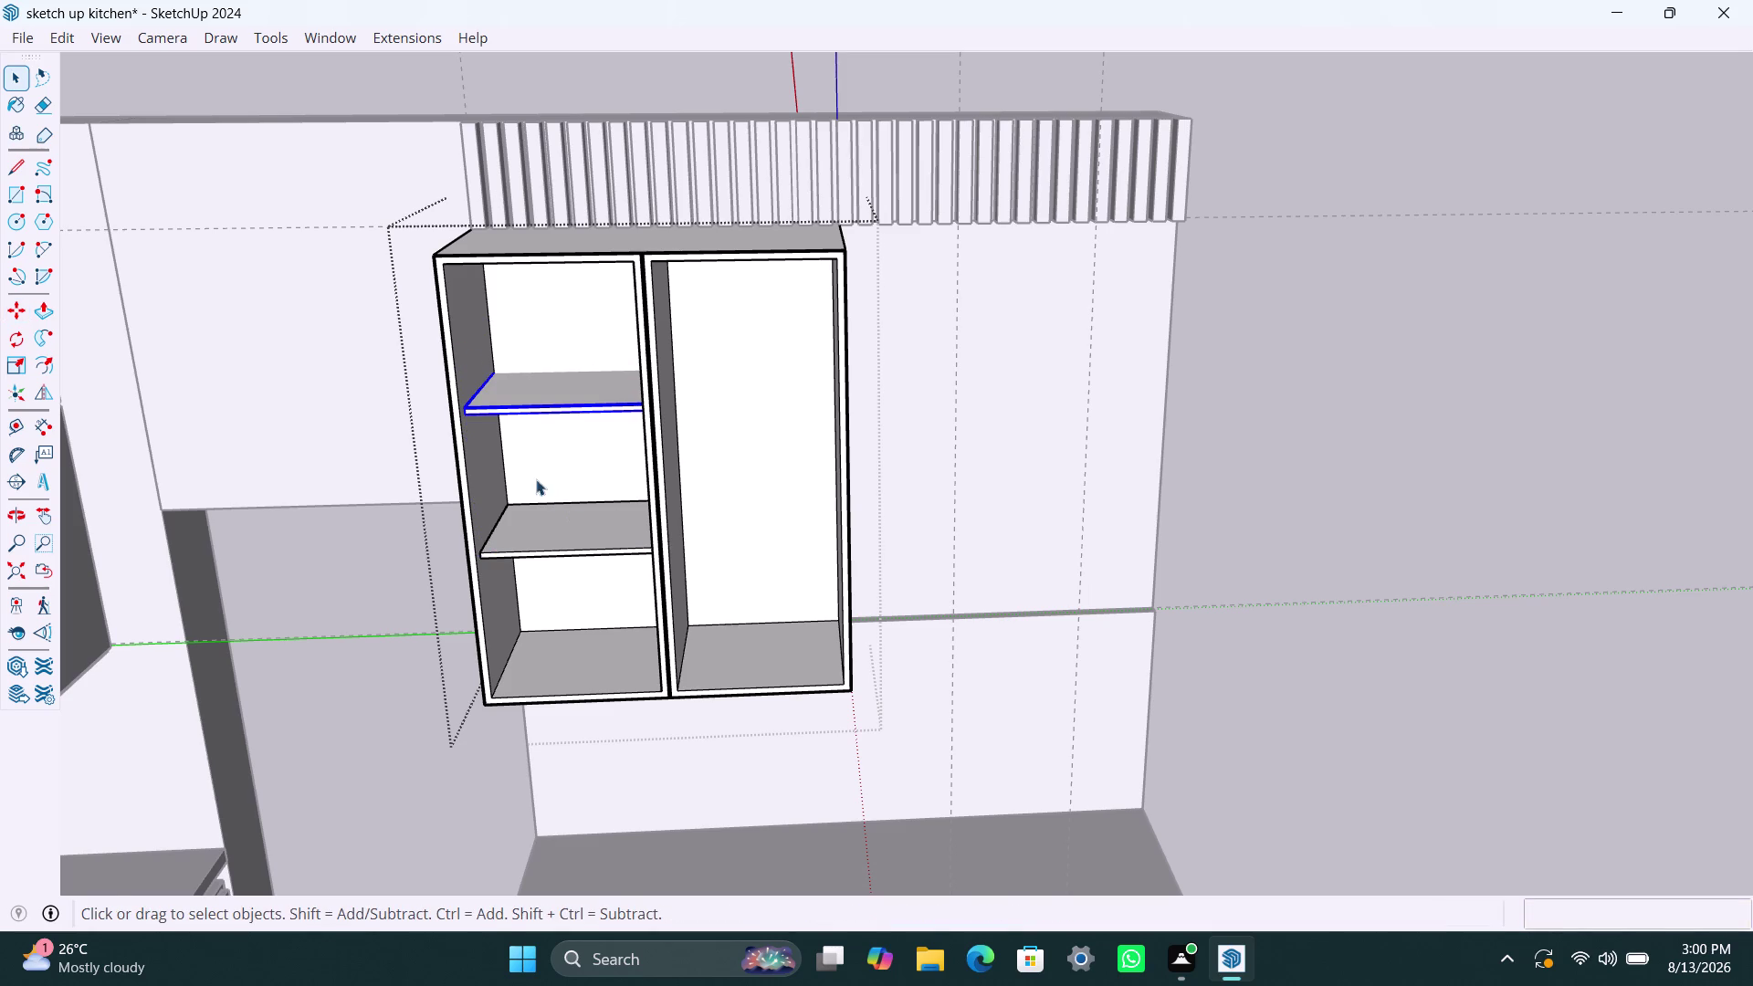
middle_drag(524, 459, 493, 718)
Select the upper left shelf and nudge it into an adjusted position.
scroll(up, 3)
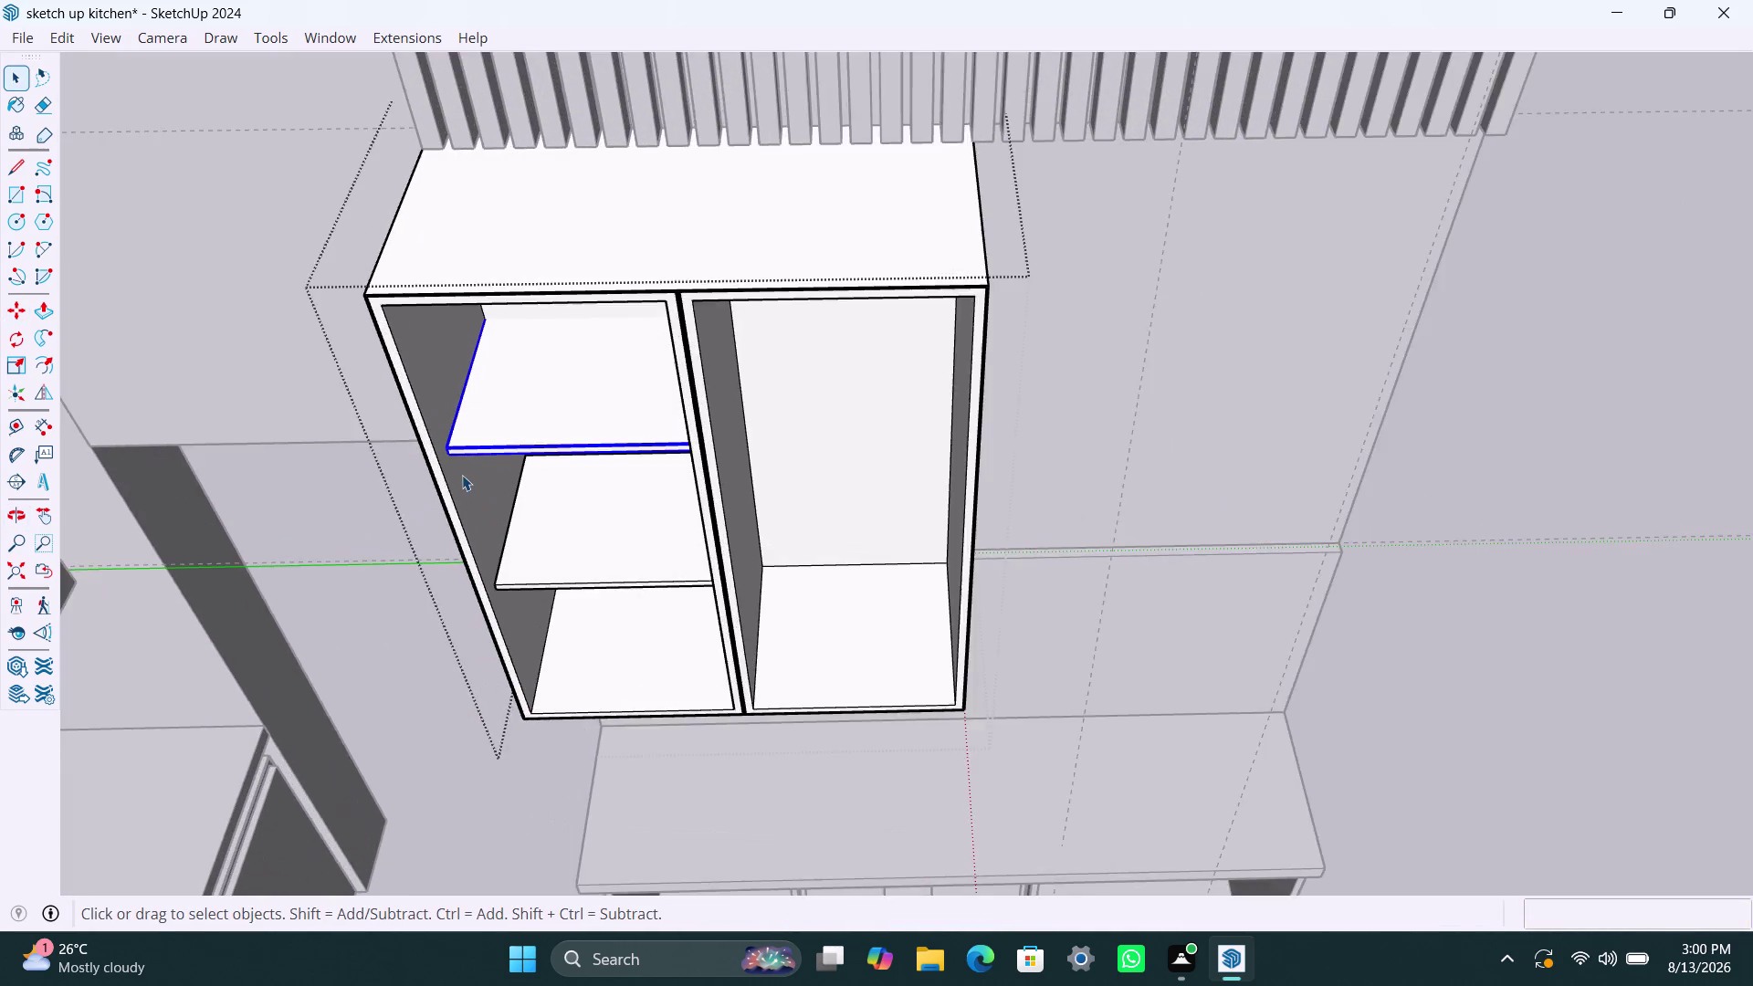
scroll(up, 3)
click(578, 273)
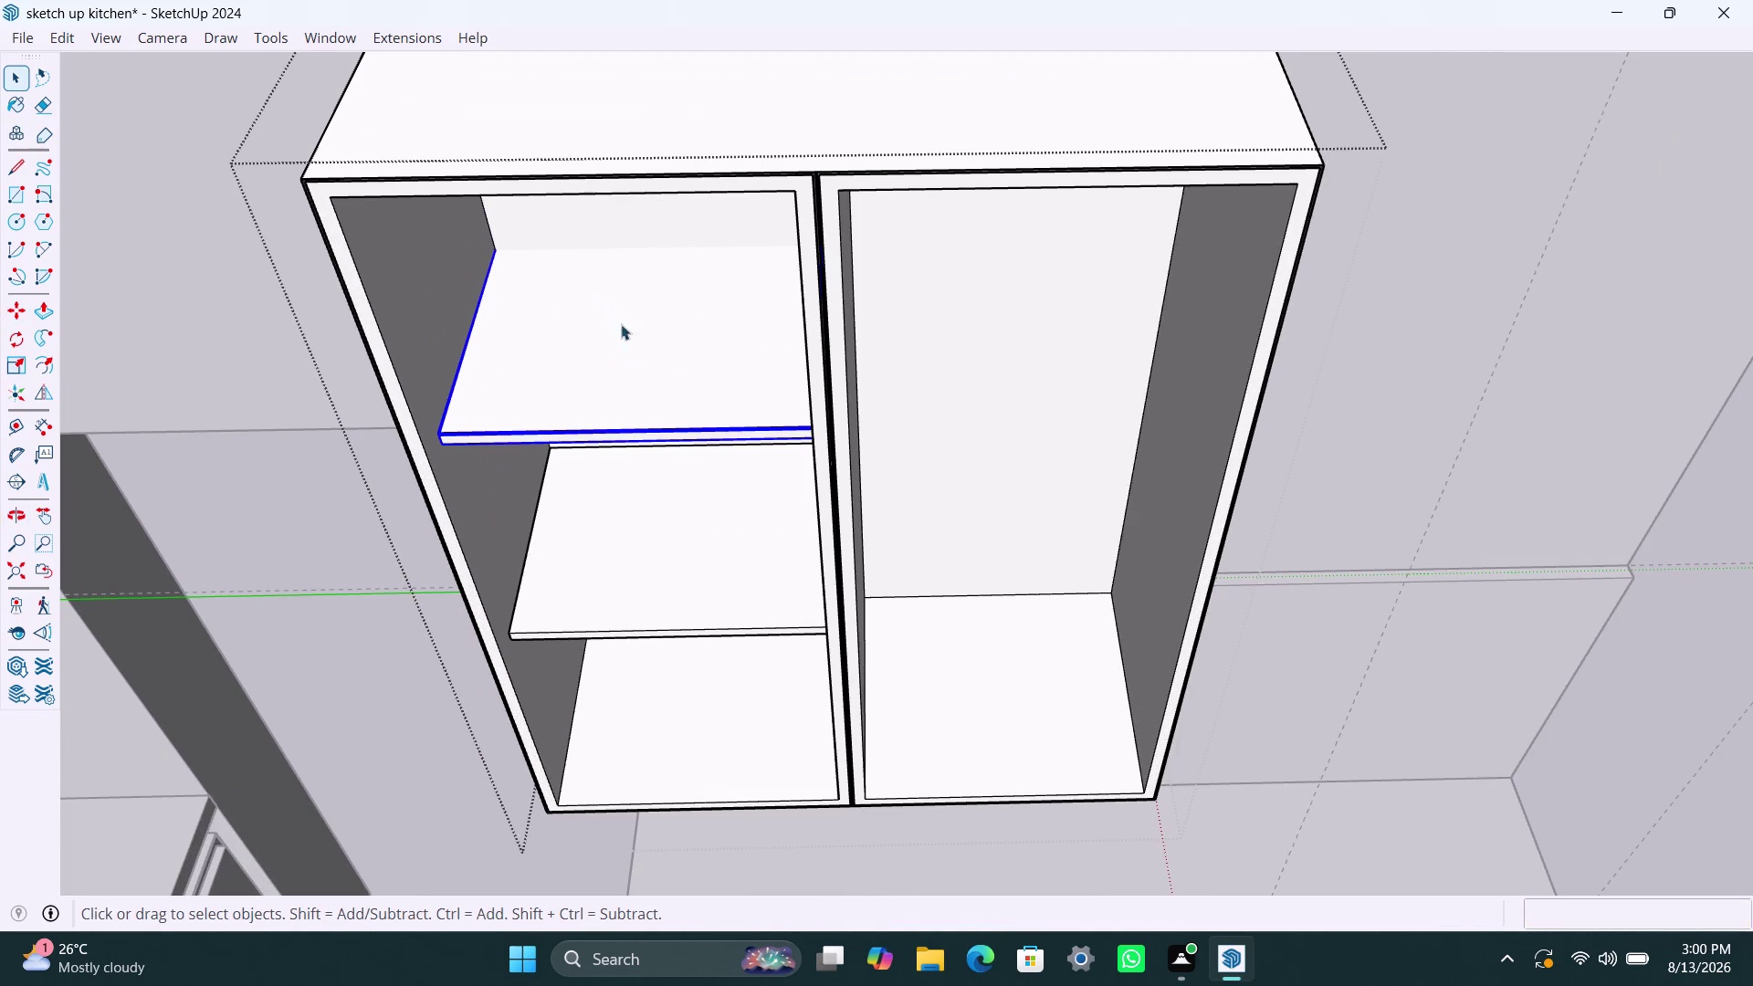
scroll(down, 3)
click(867, 442)
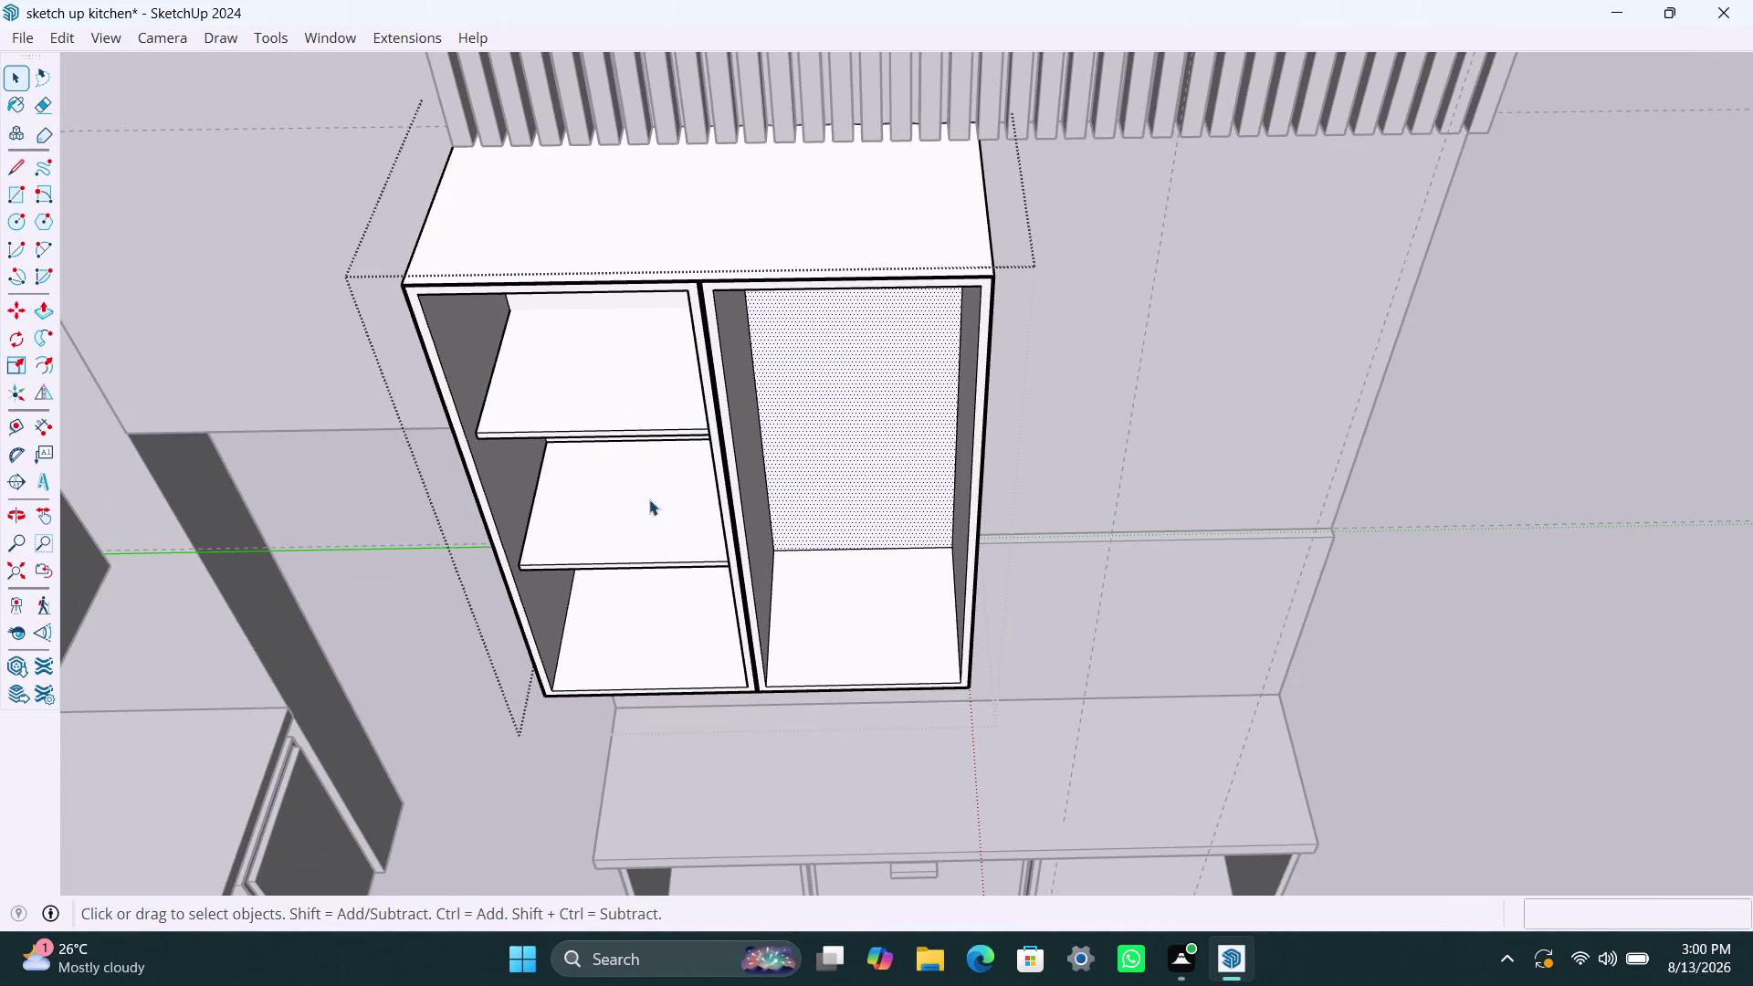
middle_drag(606, 490, 630, 399)
click(616, 321)
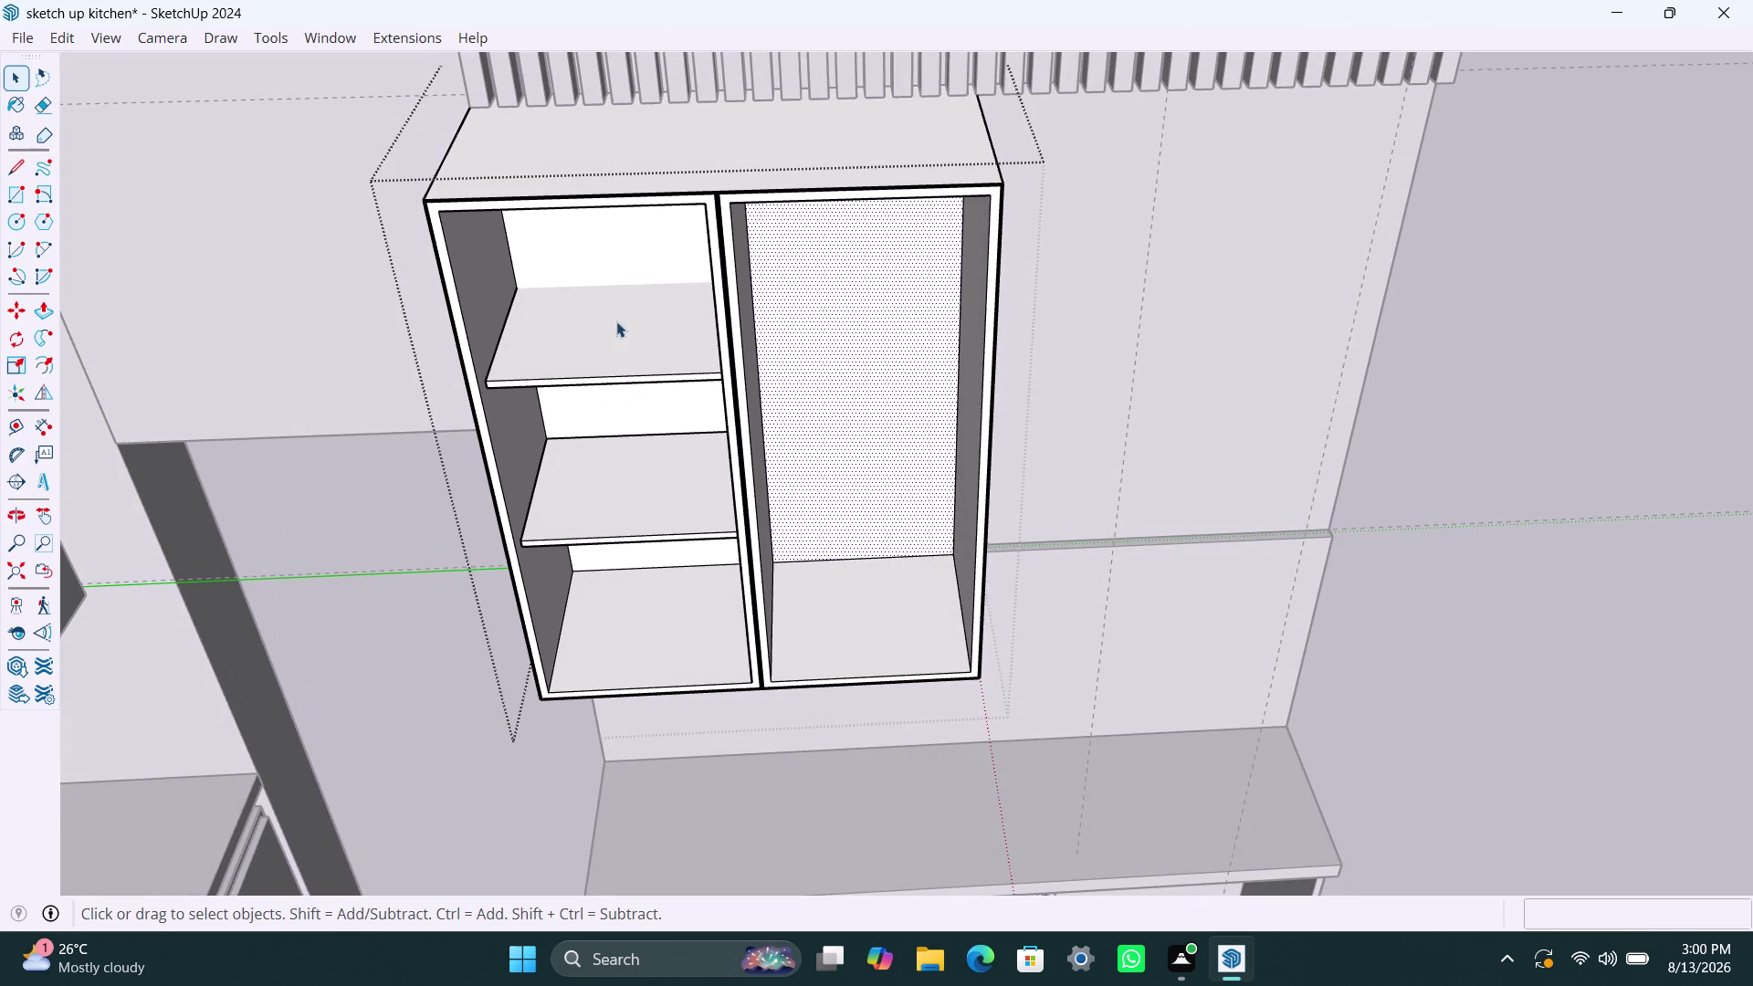
key(m)
click(616, 353)
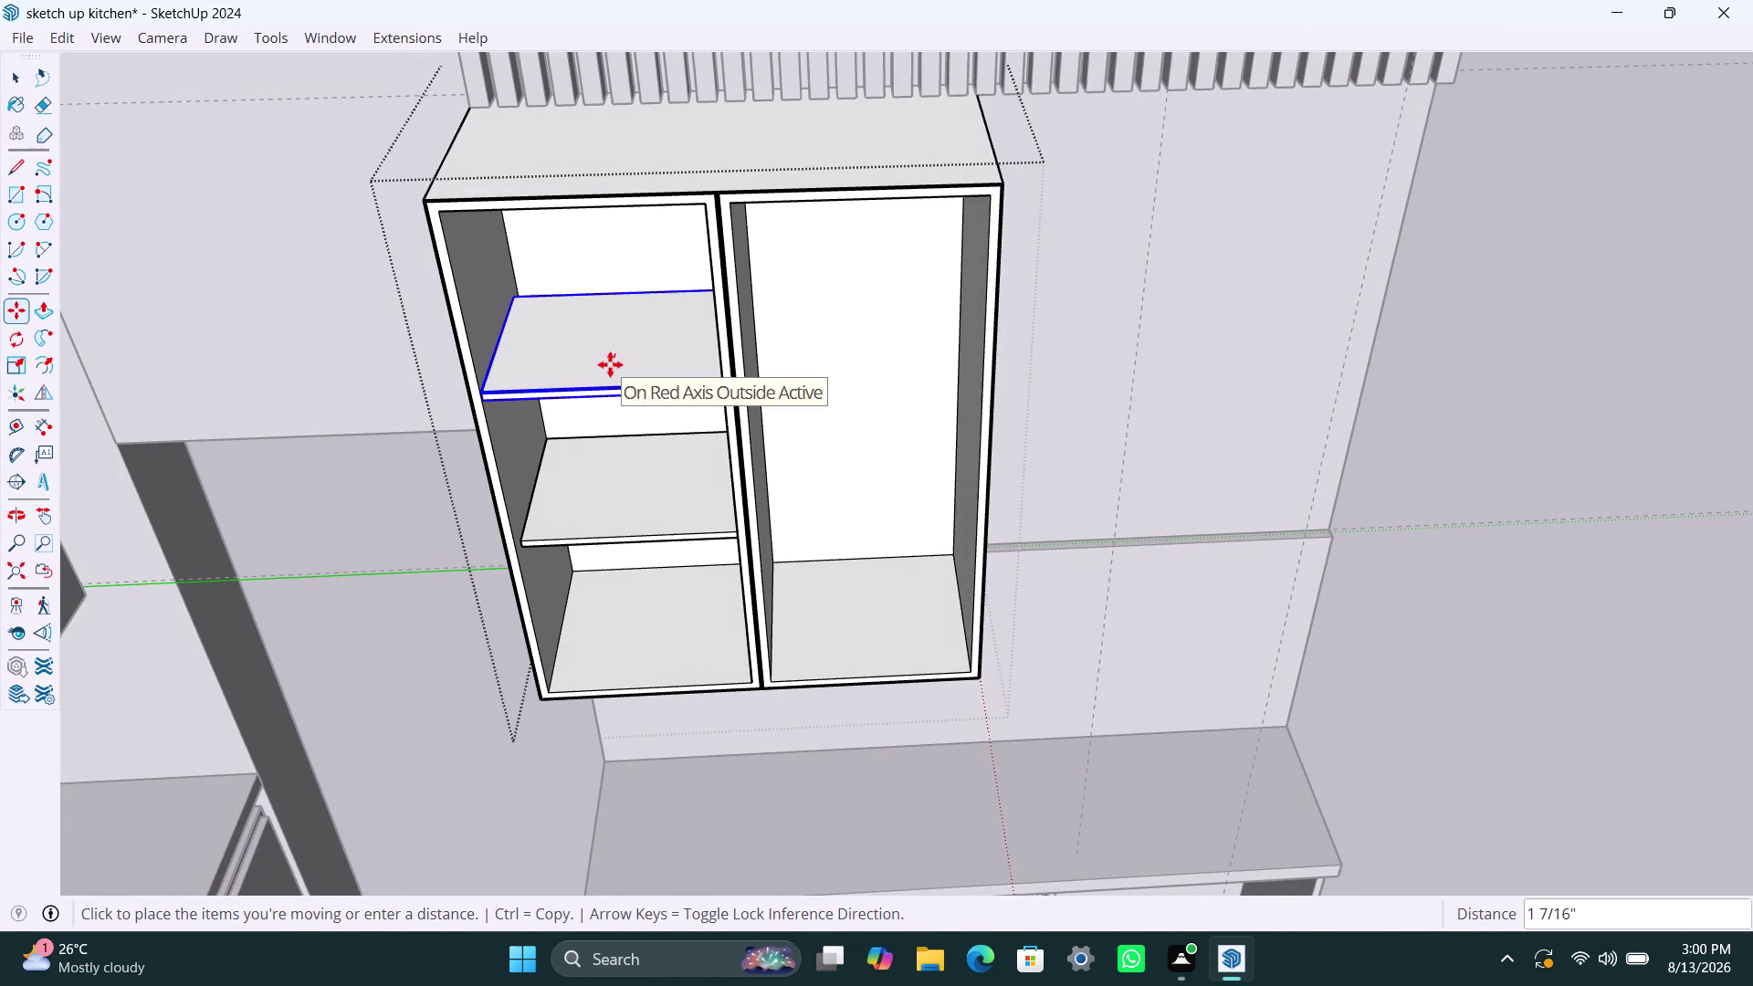
click(612, 356)
key(space)
Get a straight front view of the cabinet and select the whole upper left shelf.
scroll(down, 3)
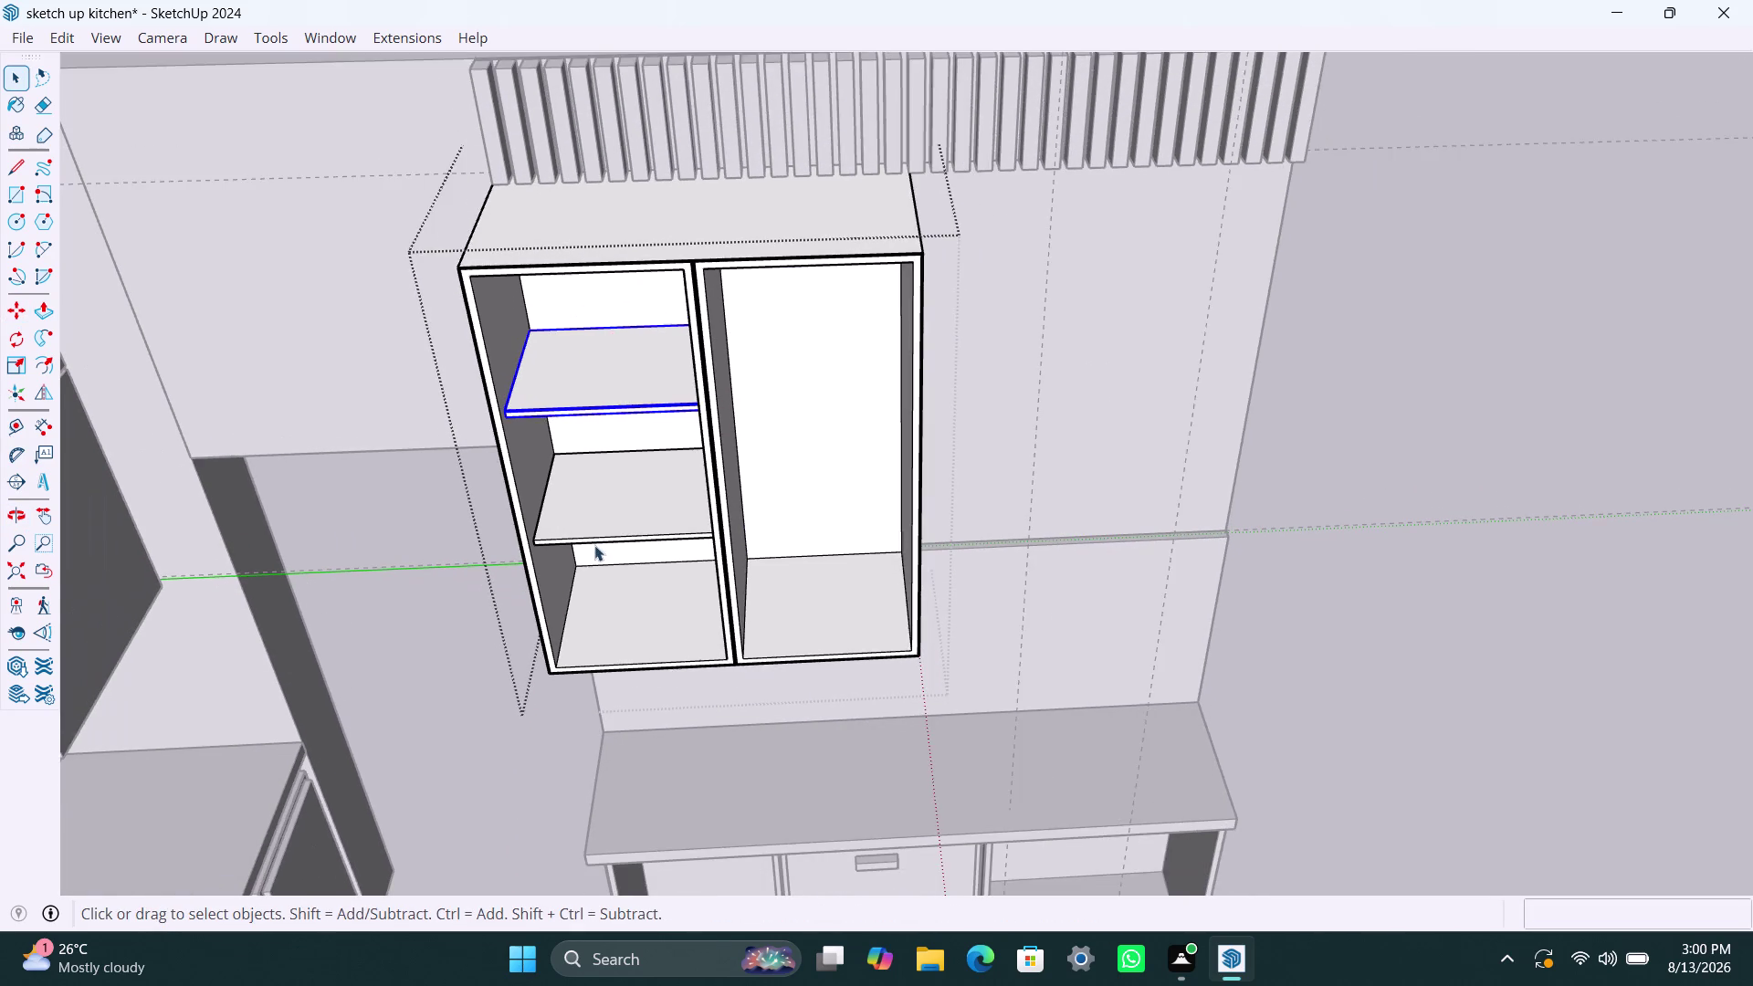
middle_drag(594, 545, 584, 384)
middle_drag(581, 448, 595, 319)
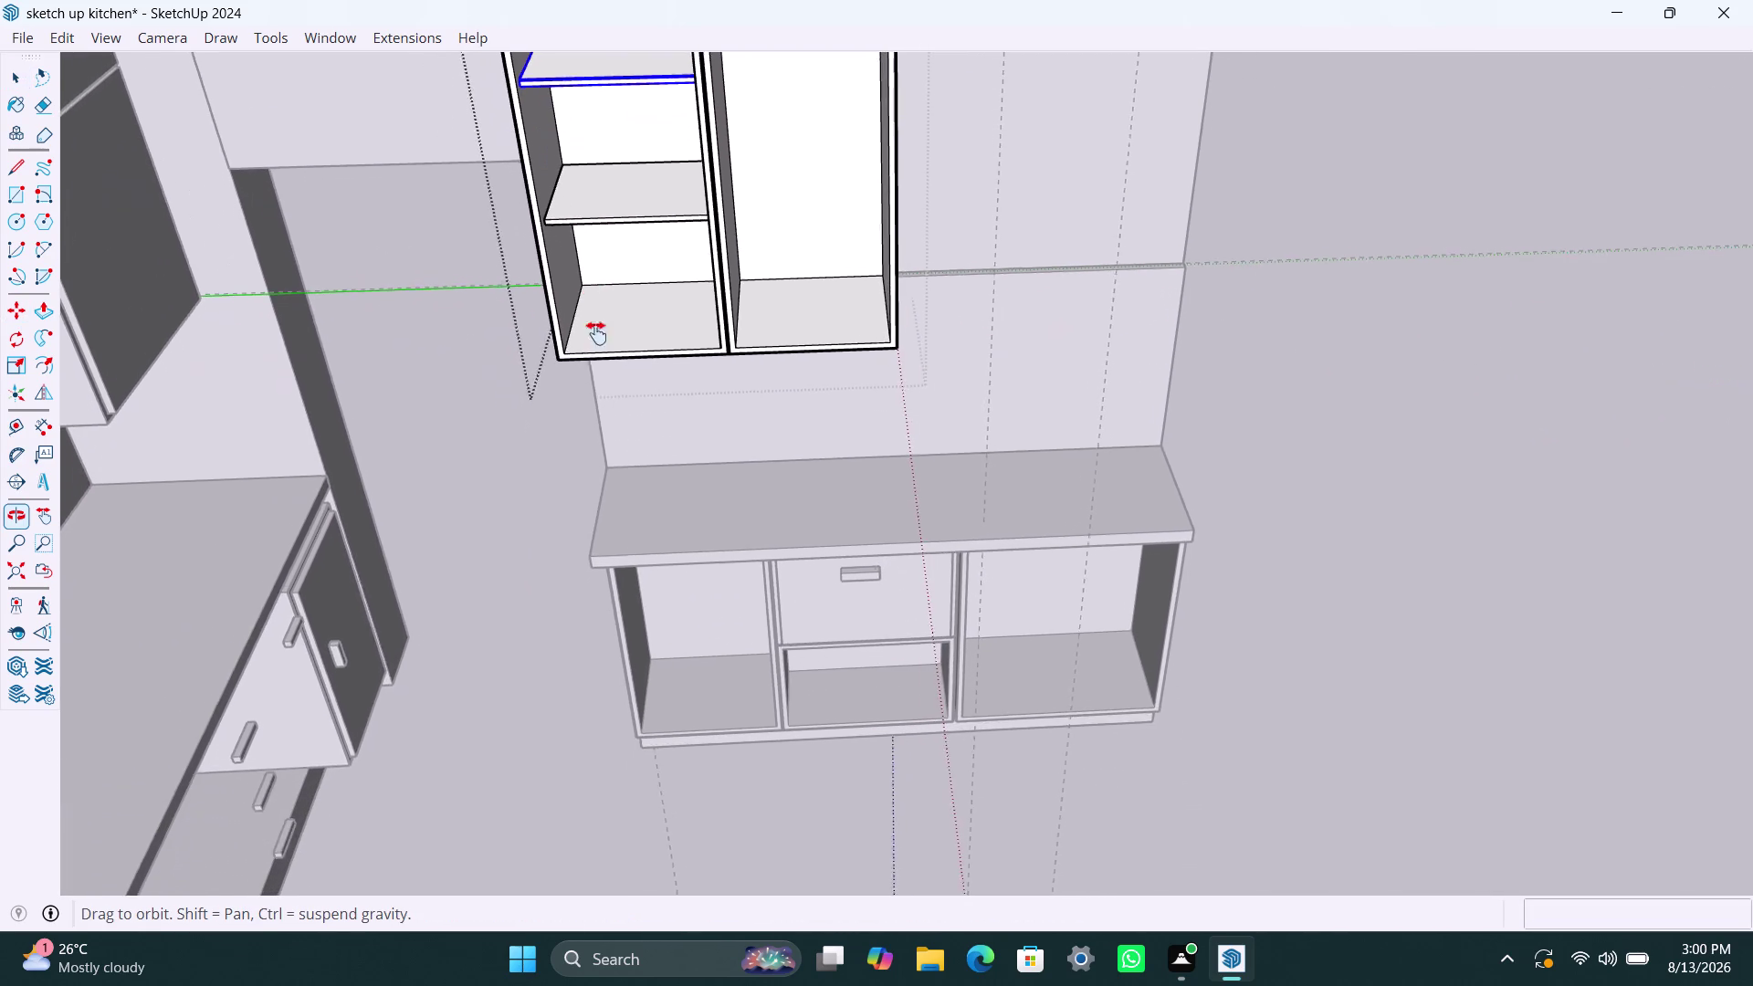
middle_drag(595, 319, 599, 611)
scroll(down, 3)
middle_drag(574, 568, 599, 294)
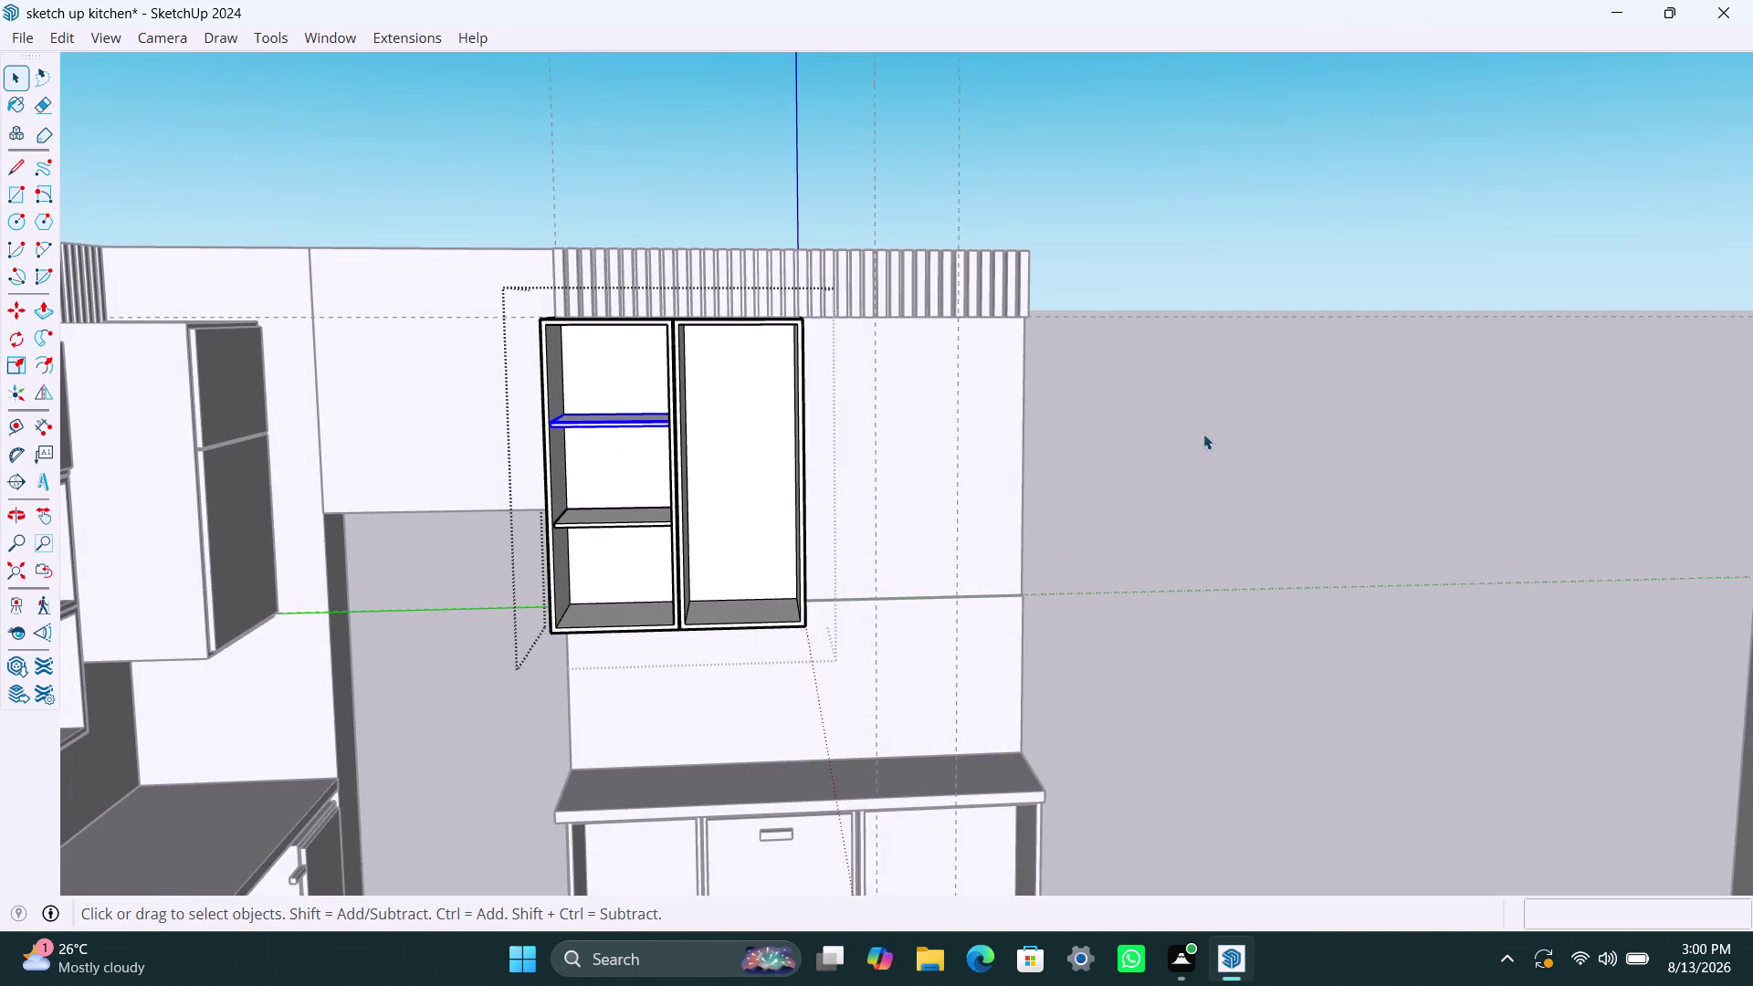
click(1209, 433)
scroll(up, 3)
scroll(up, 3)
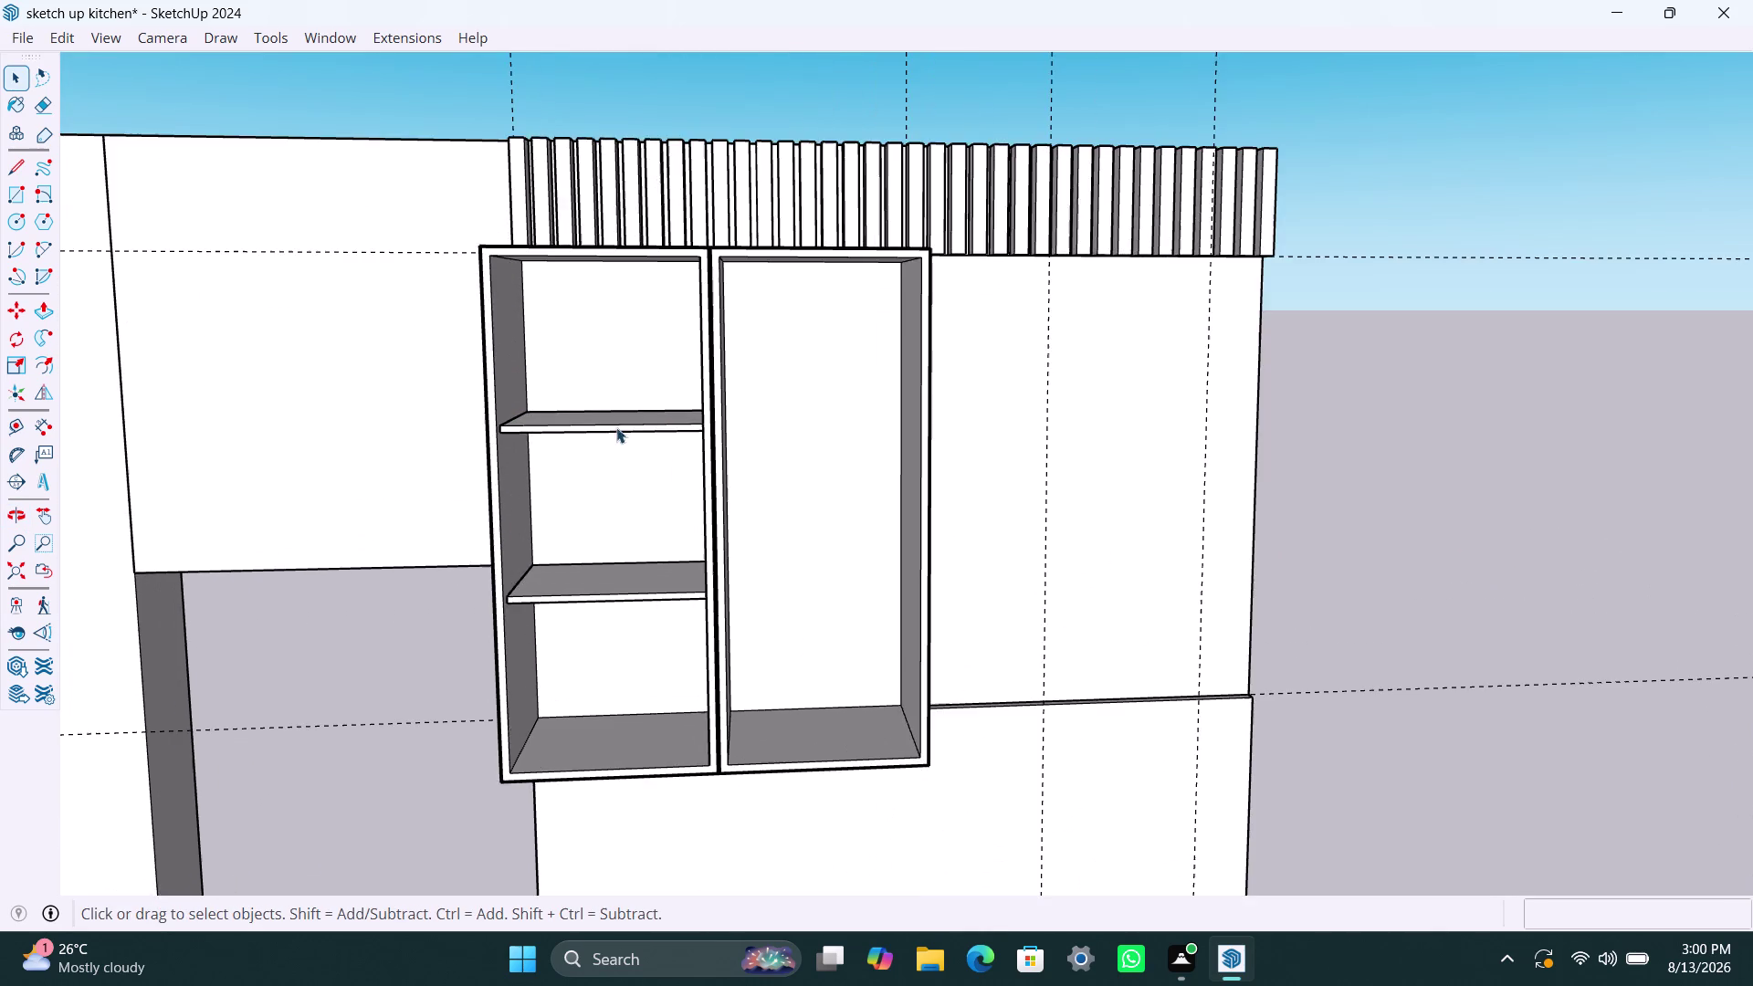
scroll(down, 3)
click(590, 428)
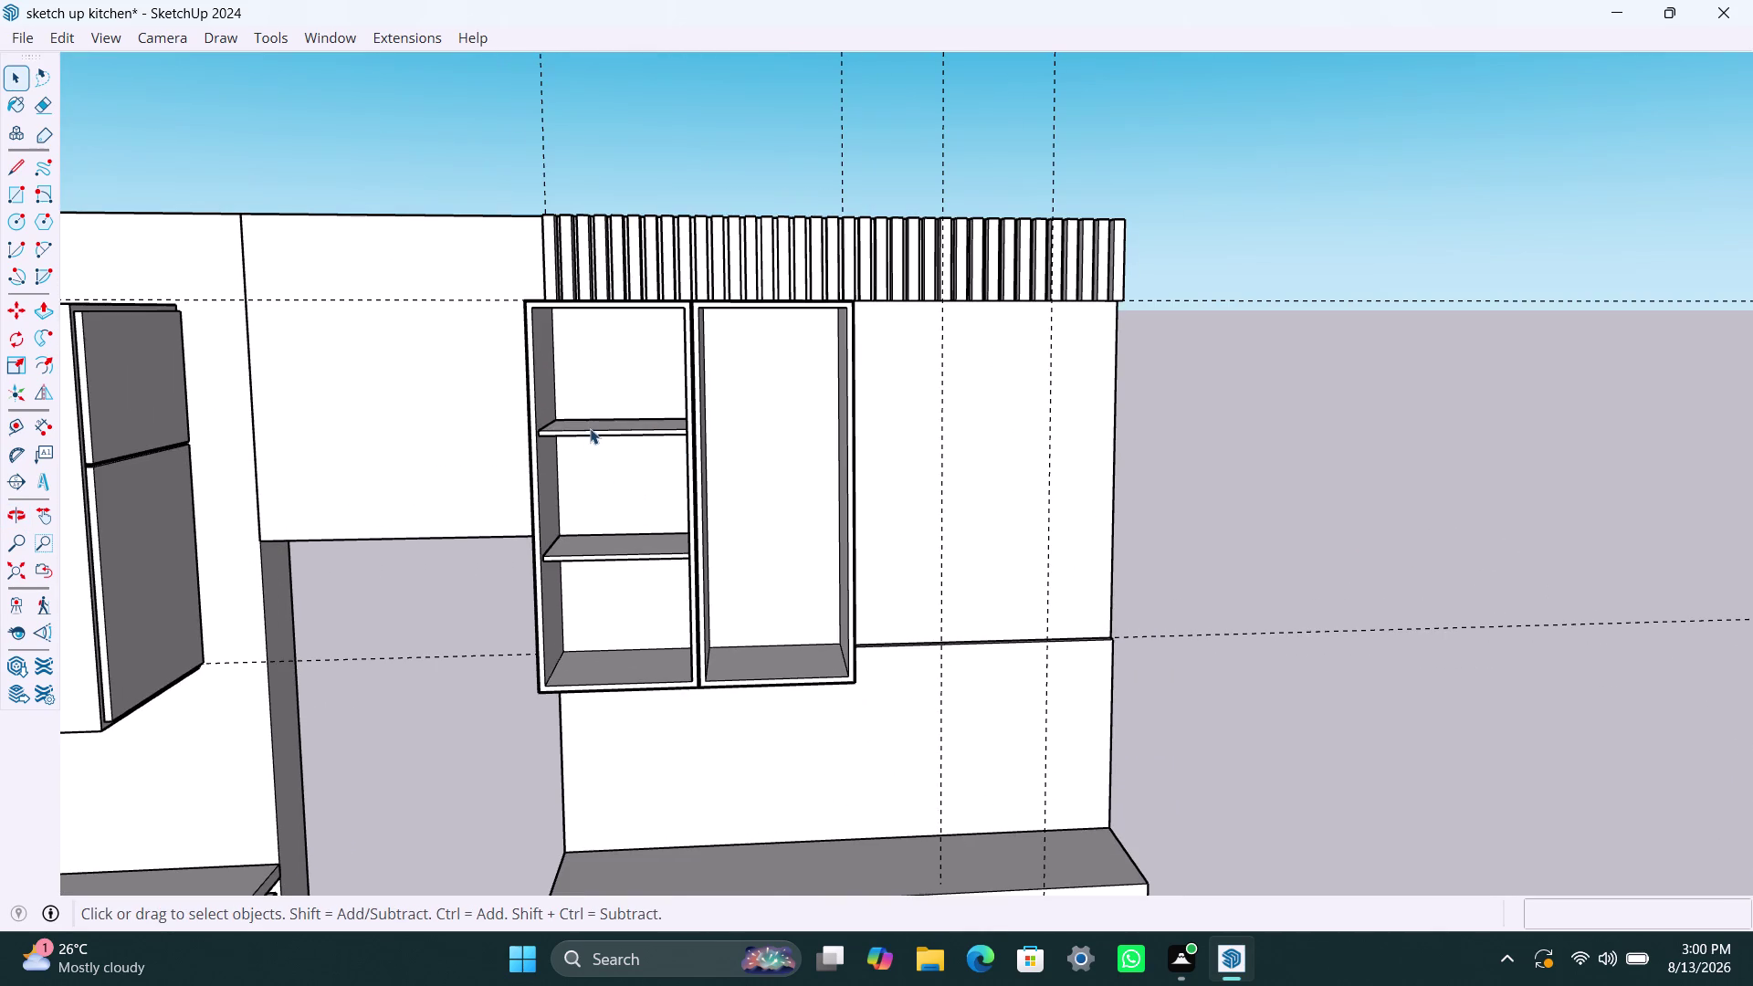
triple_click(631, 429)
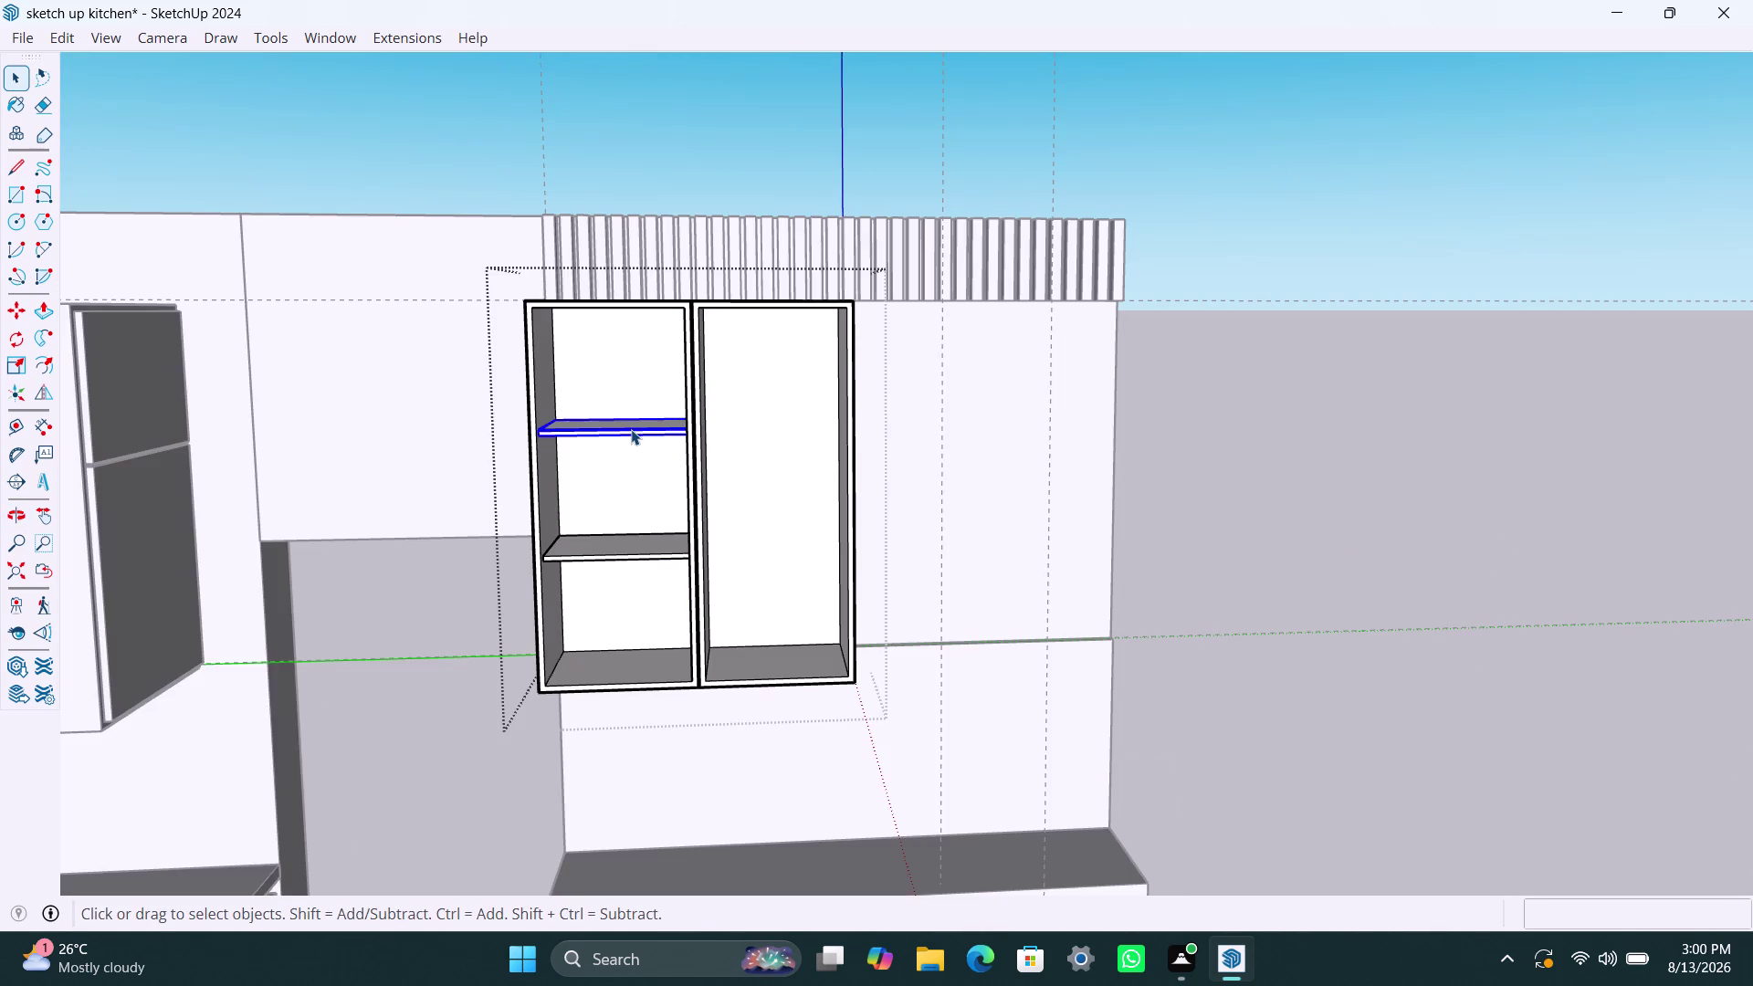
Copy the upper left shelf into the right compartment.
key(m)
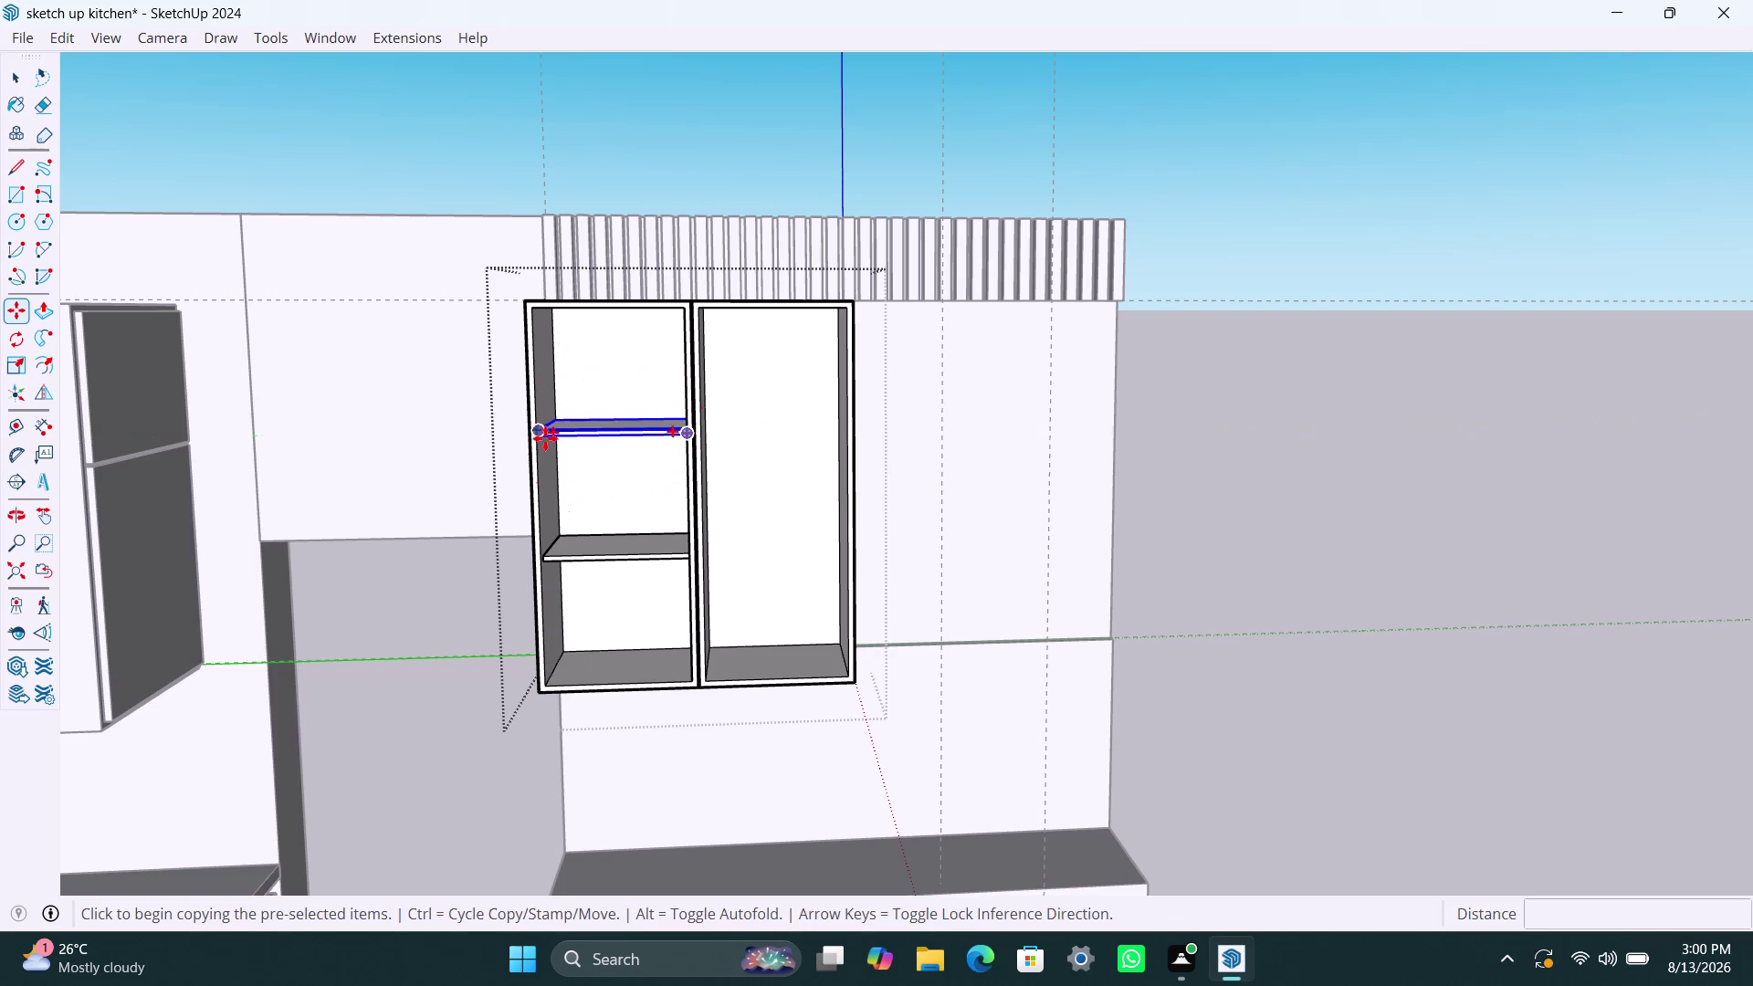
click(542, 437)
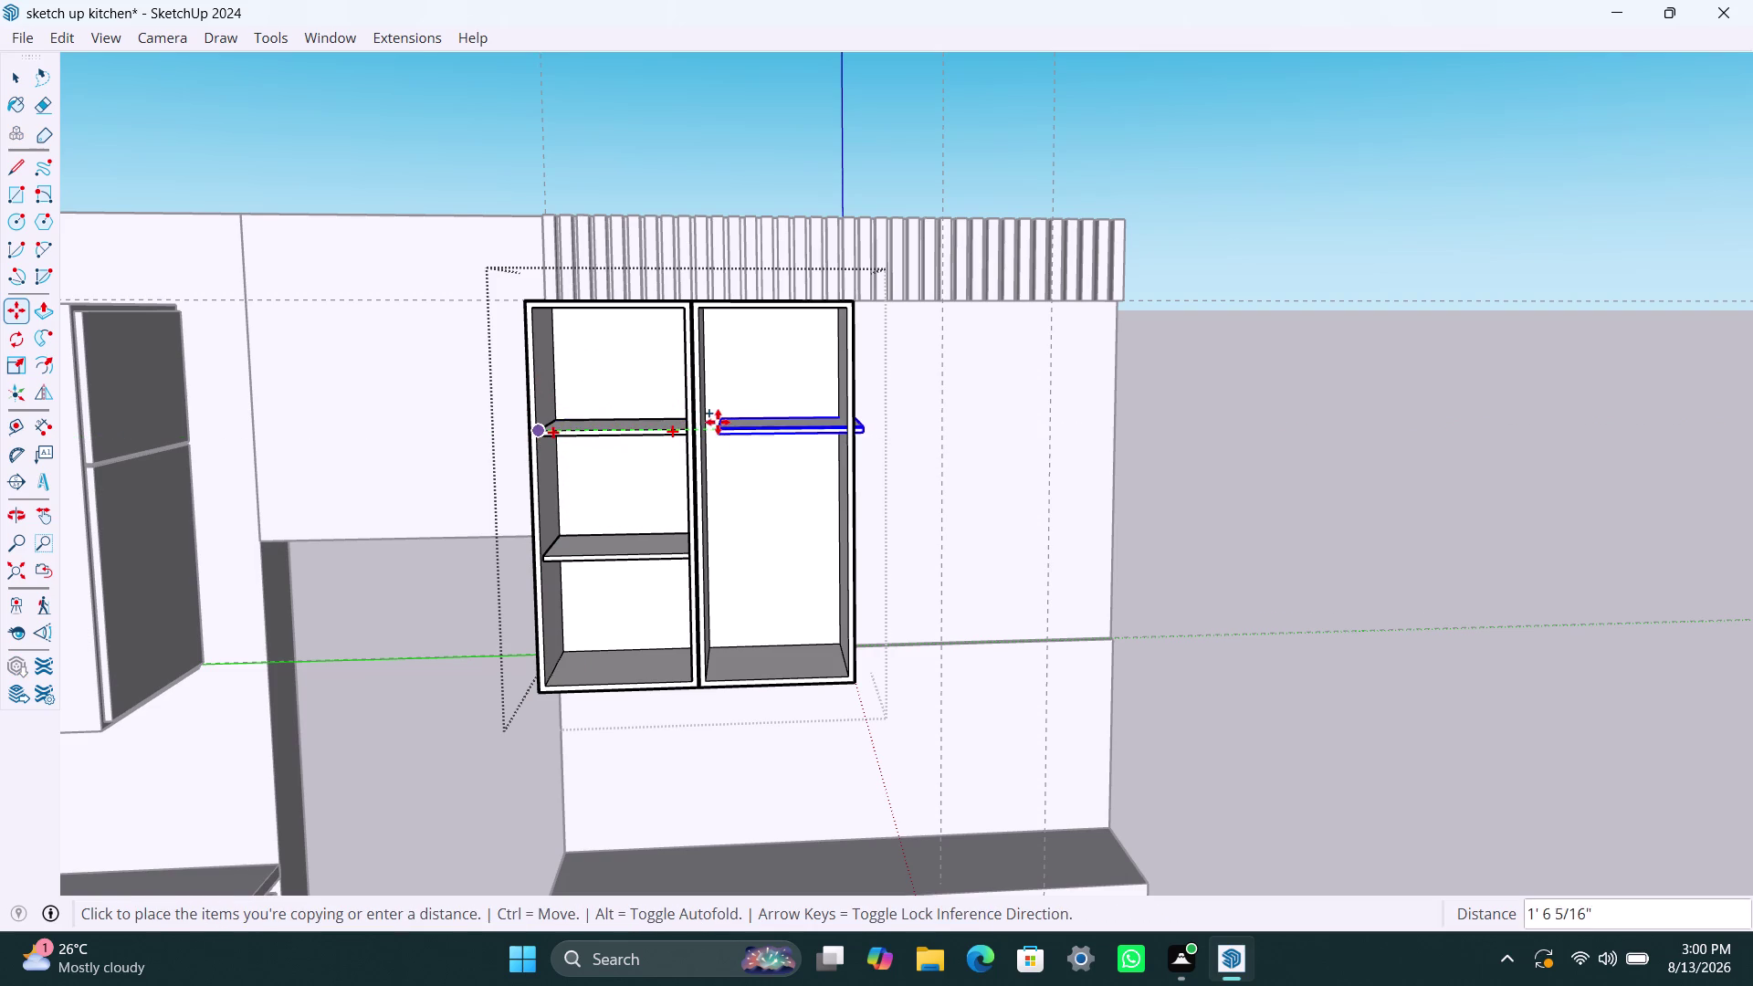
scroll(up, 3)
scroll(up, 3)
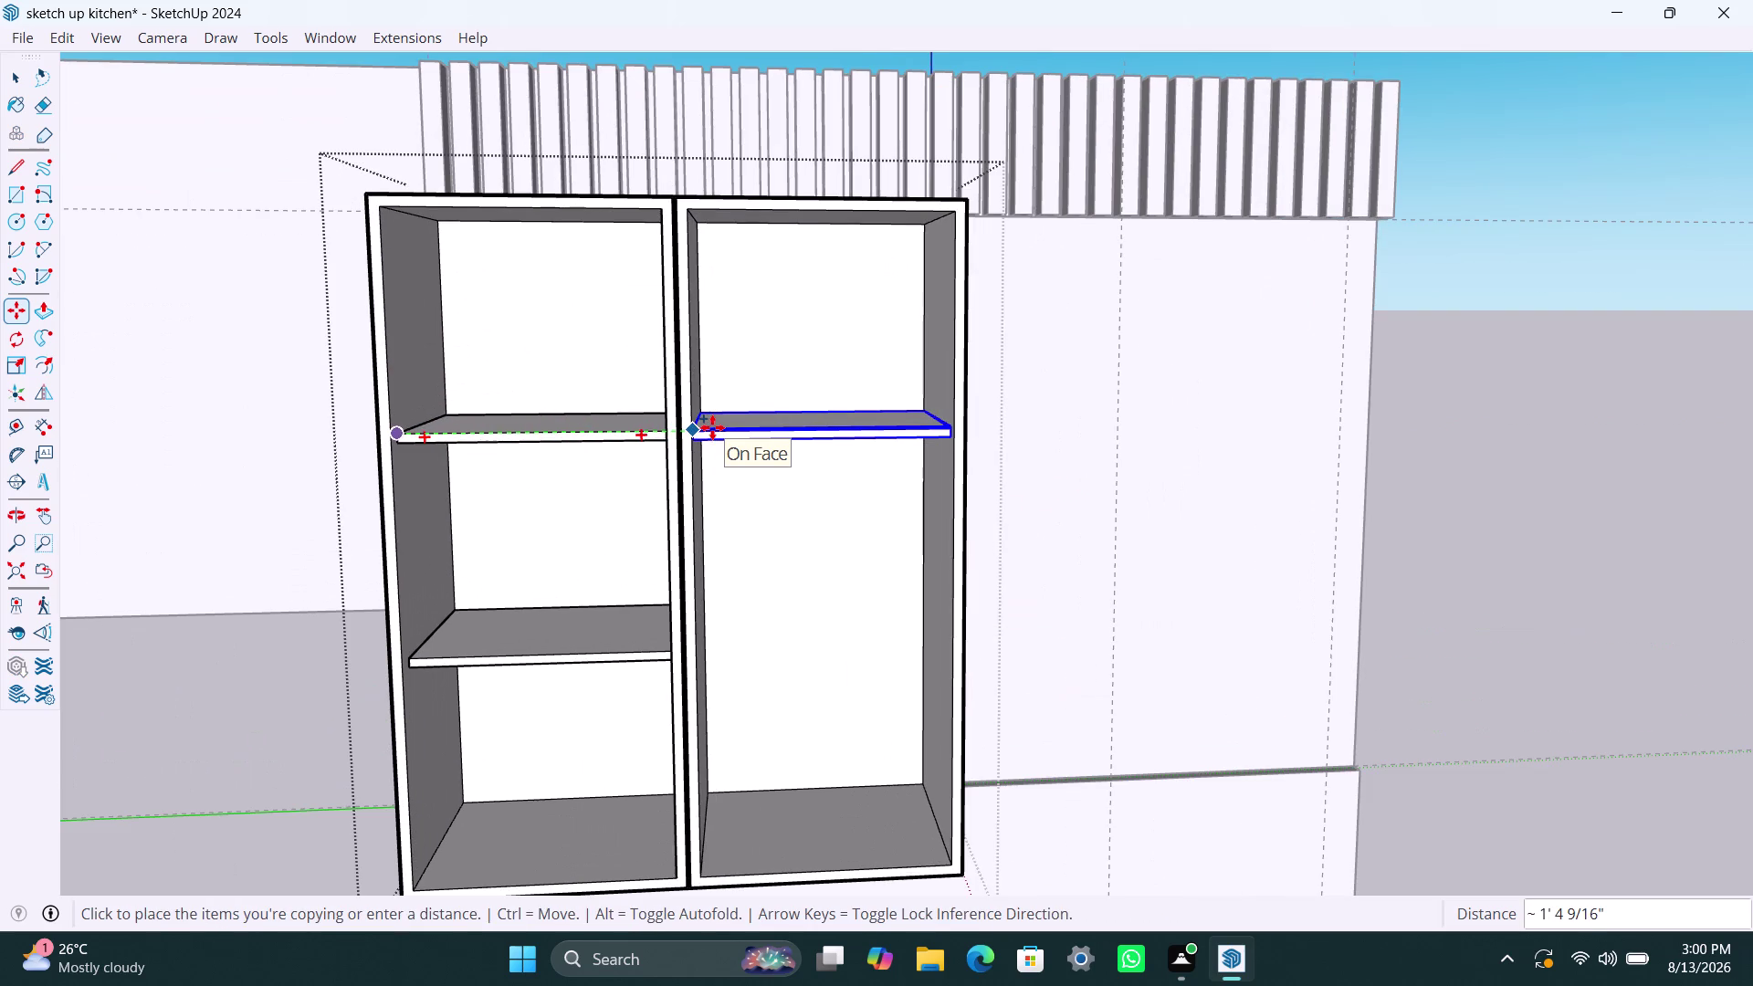
middle_drag(712, 427, 703, 531)
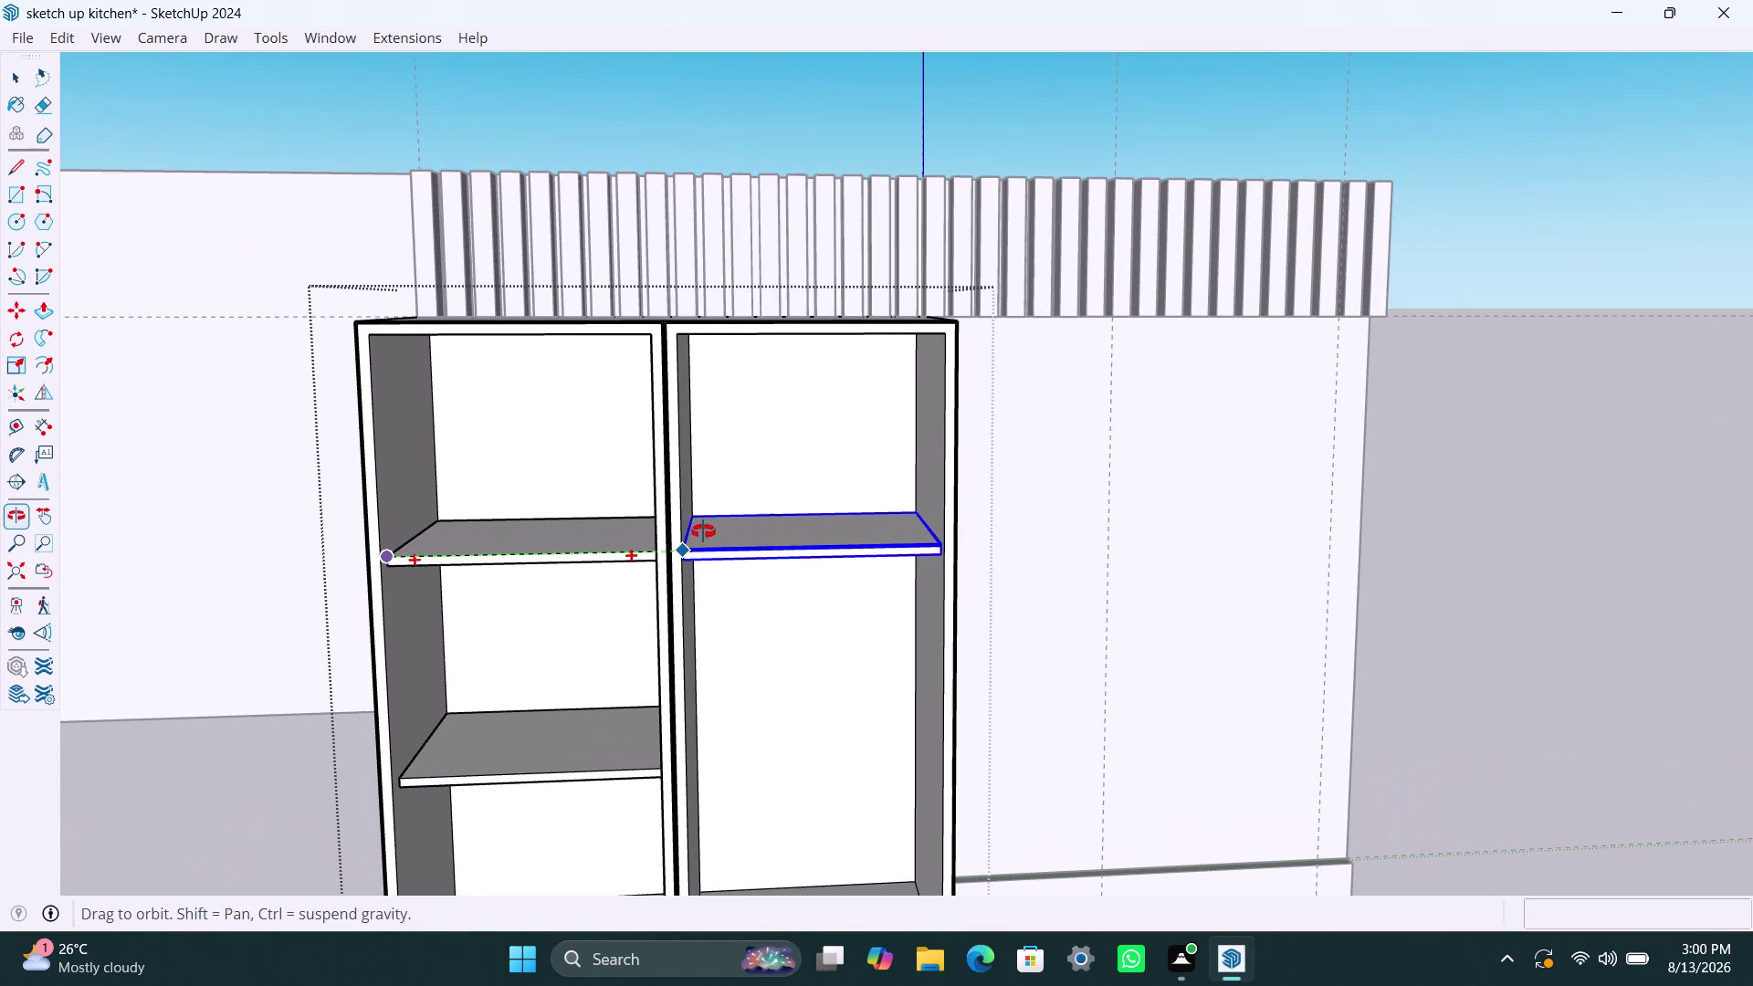
middle_drag(703, 531, 668, 731)
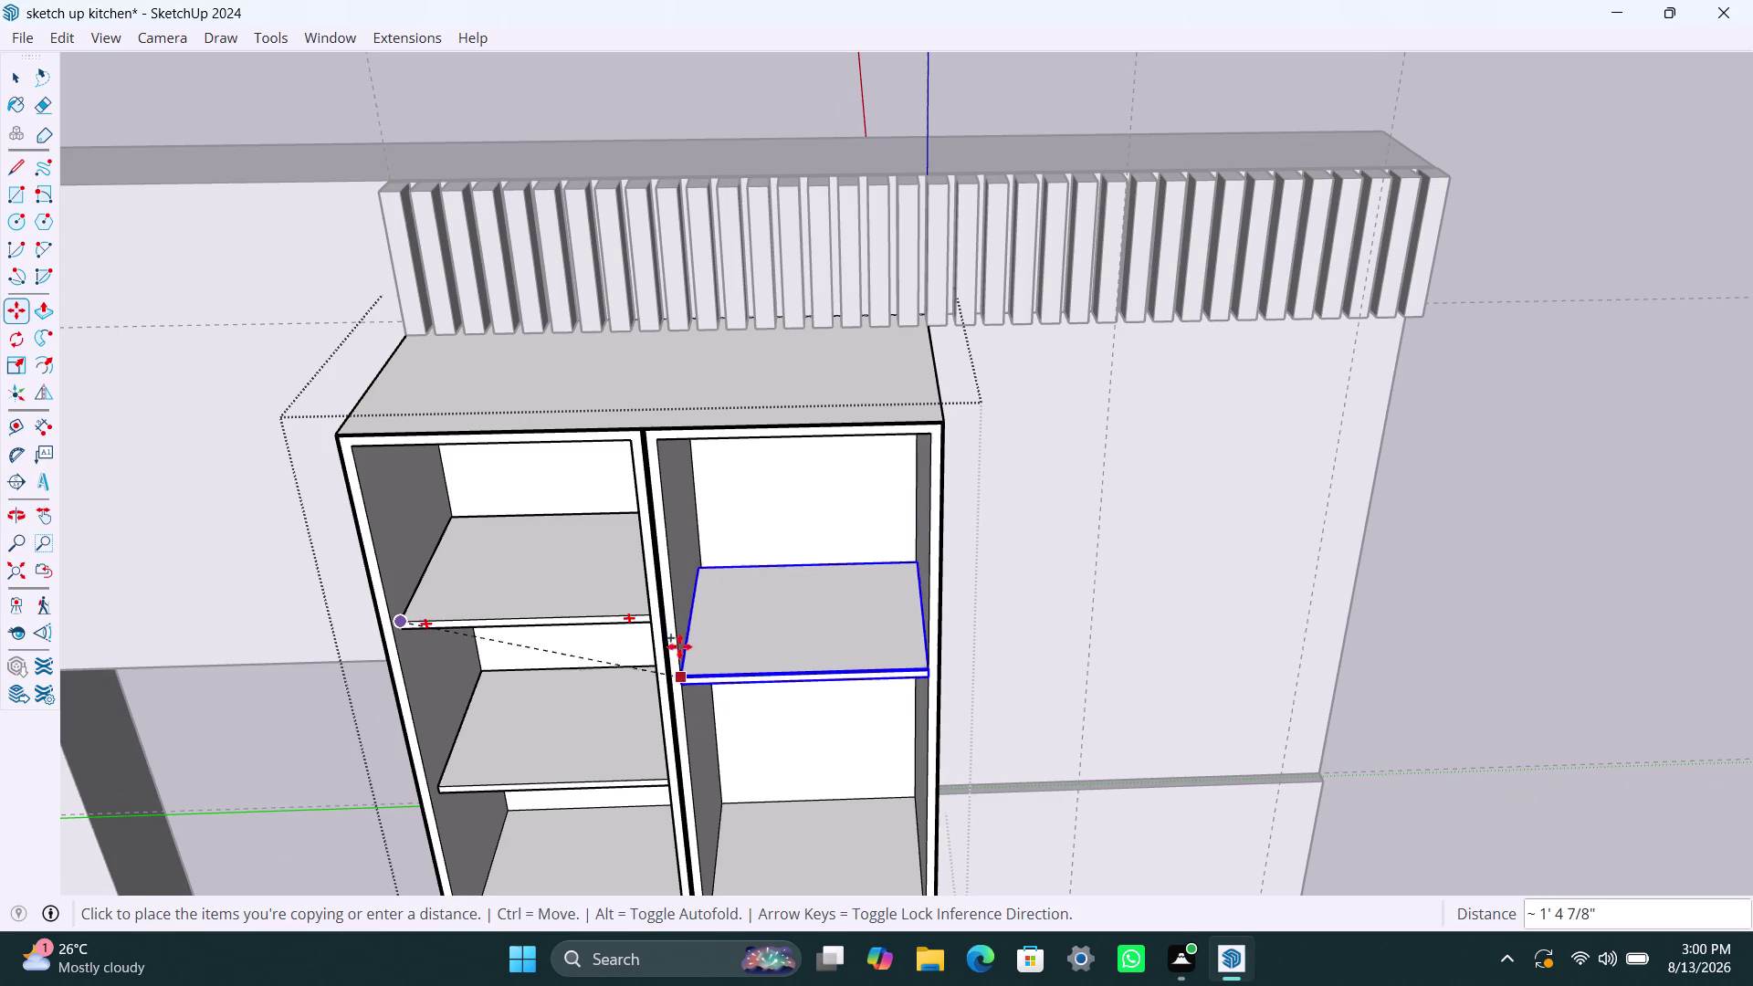
click(683, 612)
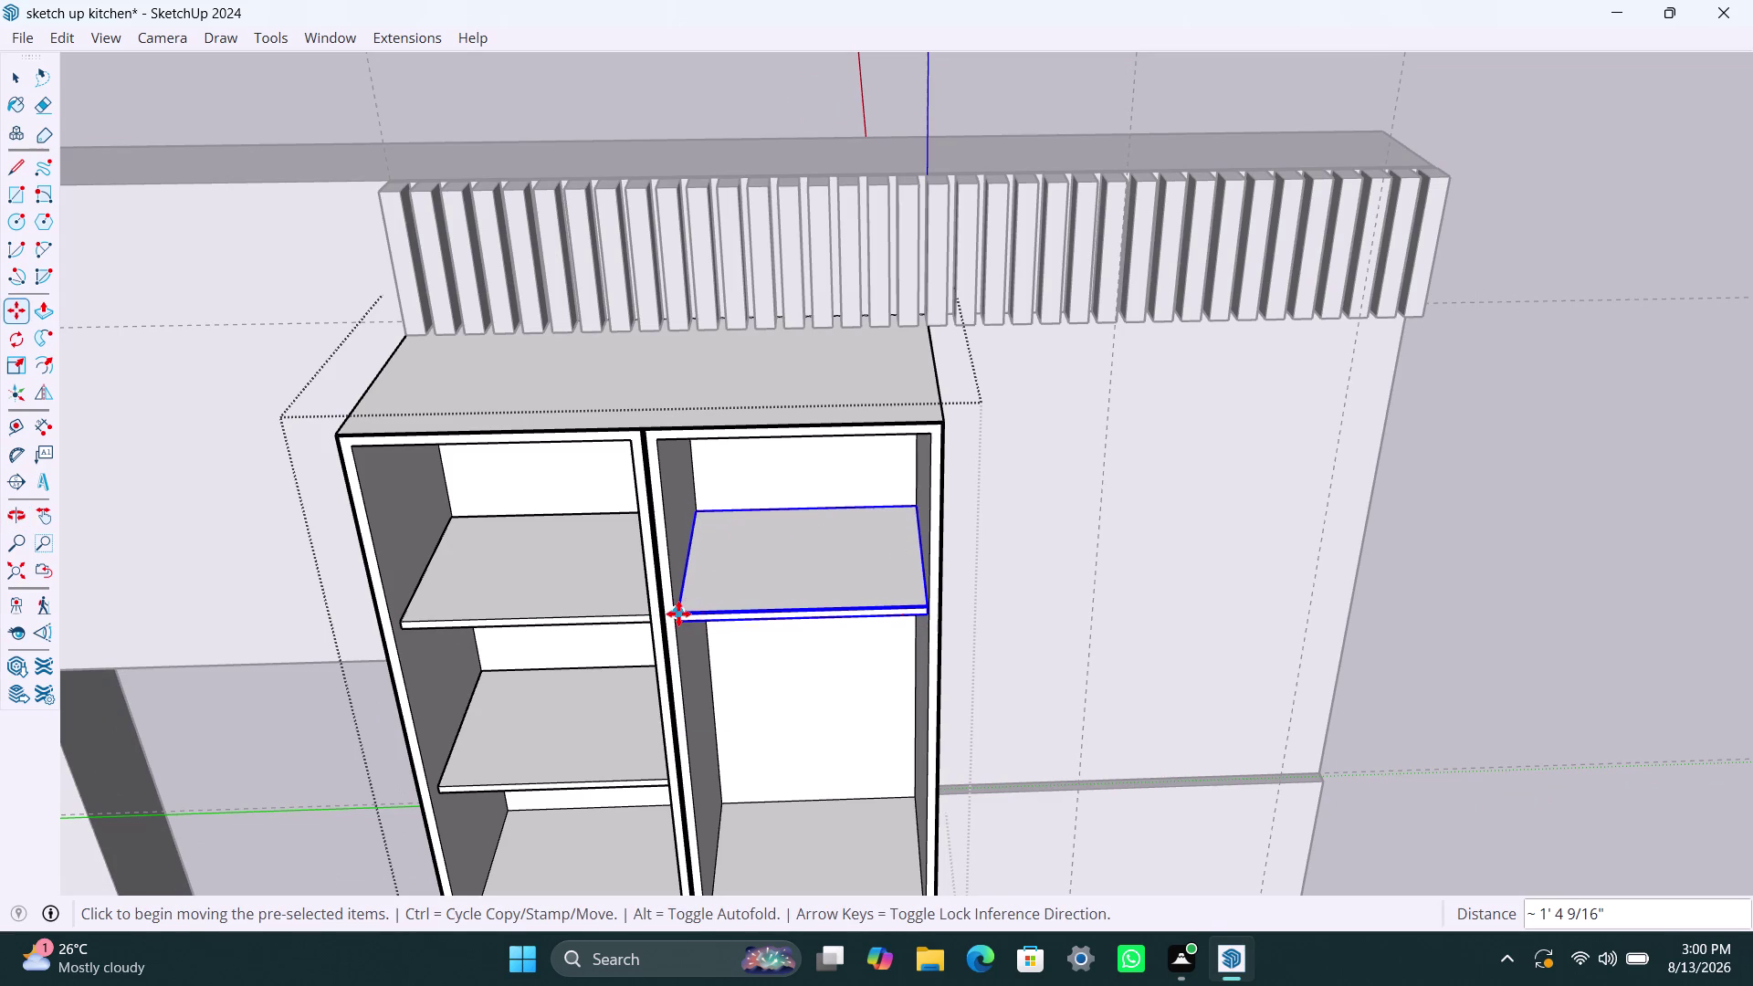
Copy the right upper shelf 333mm downward to create the lower right shelf.
key(m)
click(678, 613)
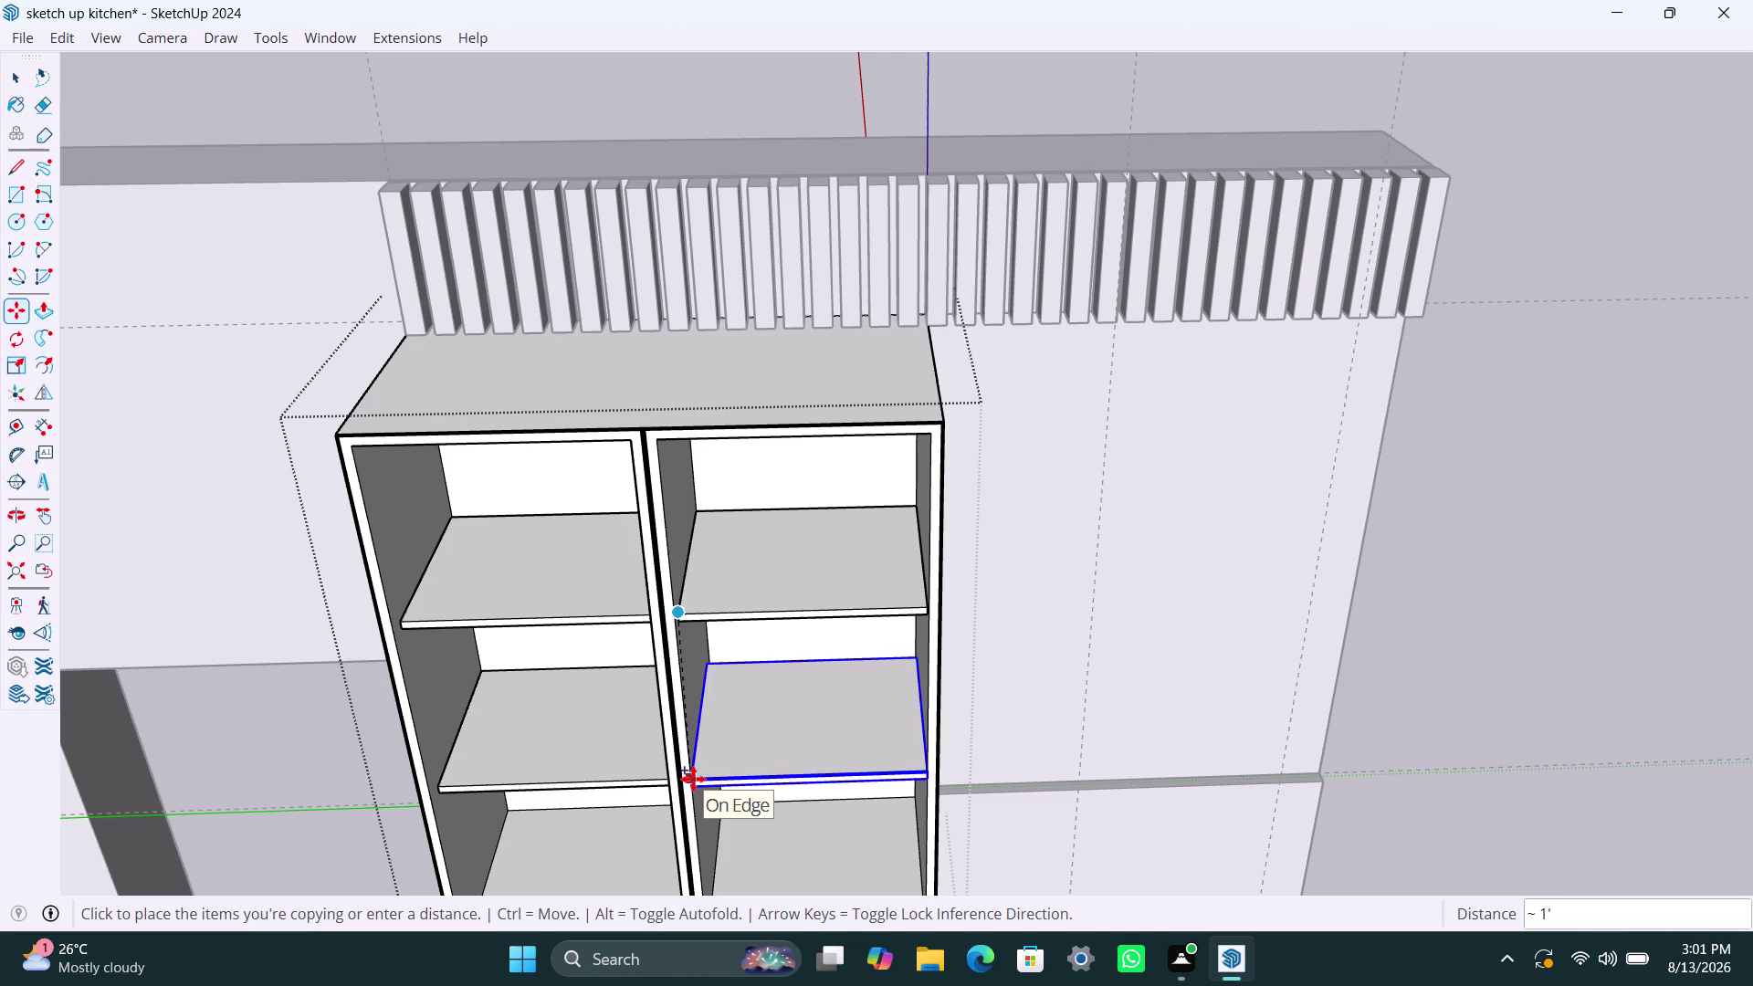
text(33)
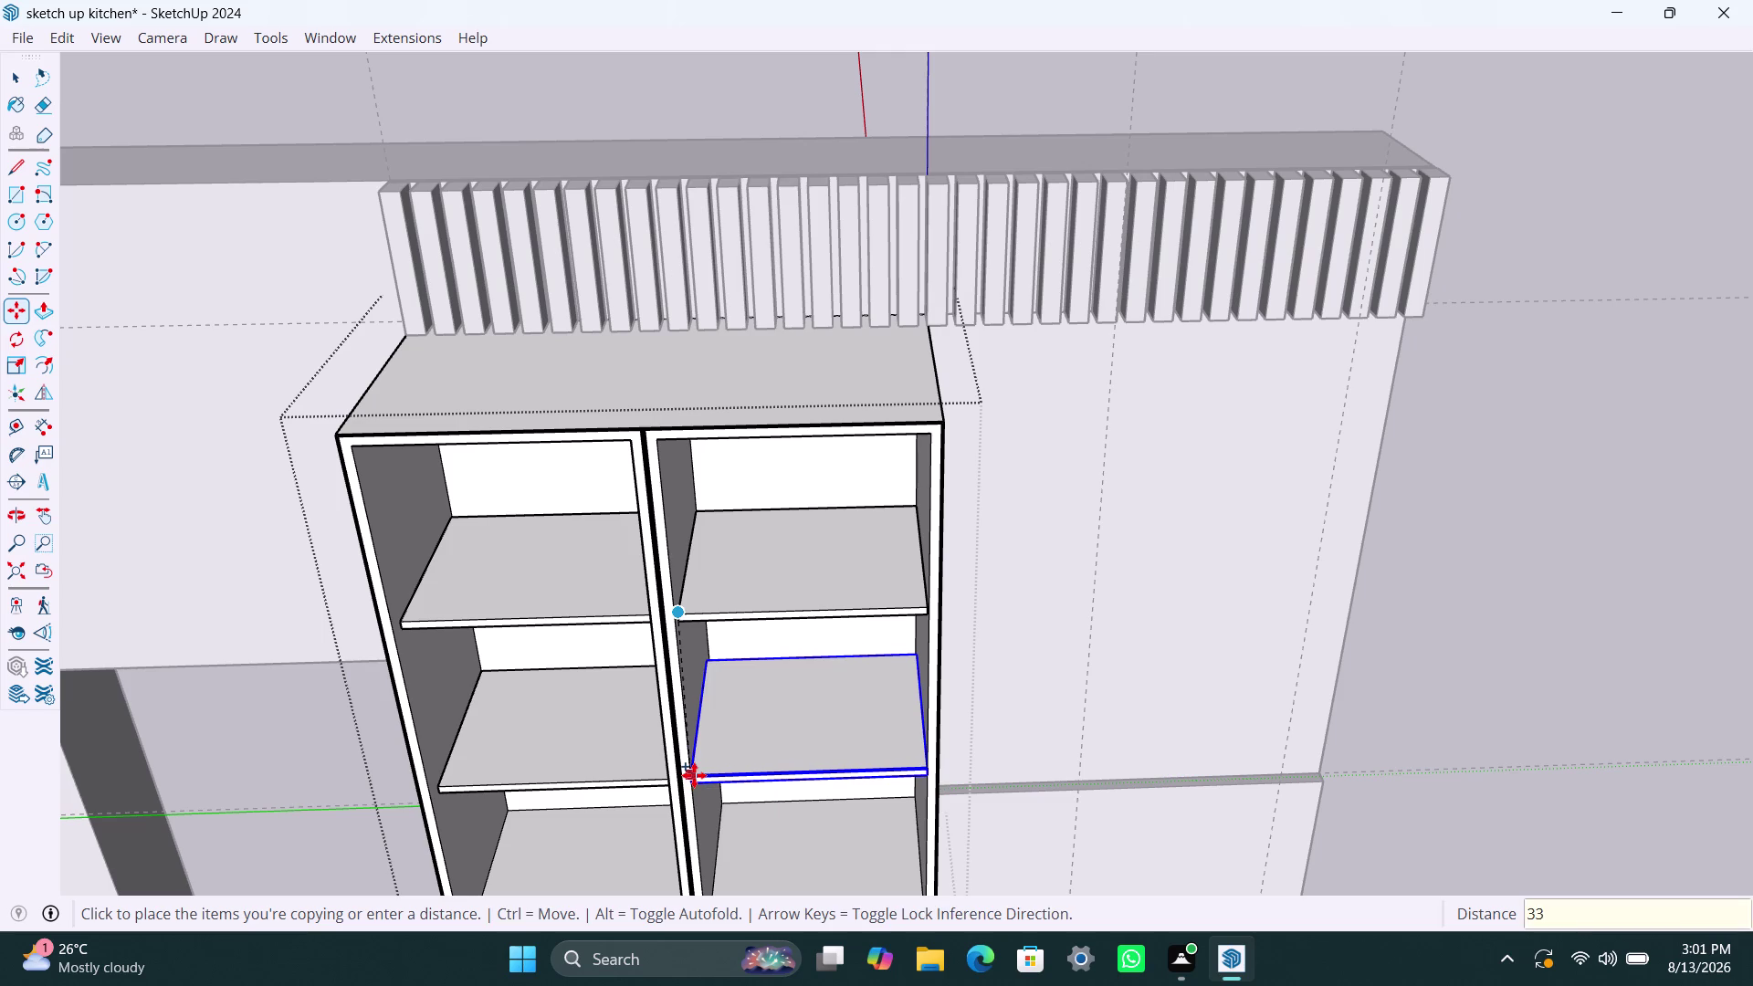
text(3mm)
key(Return)
key(space)
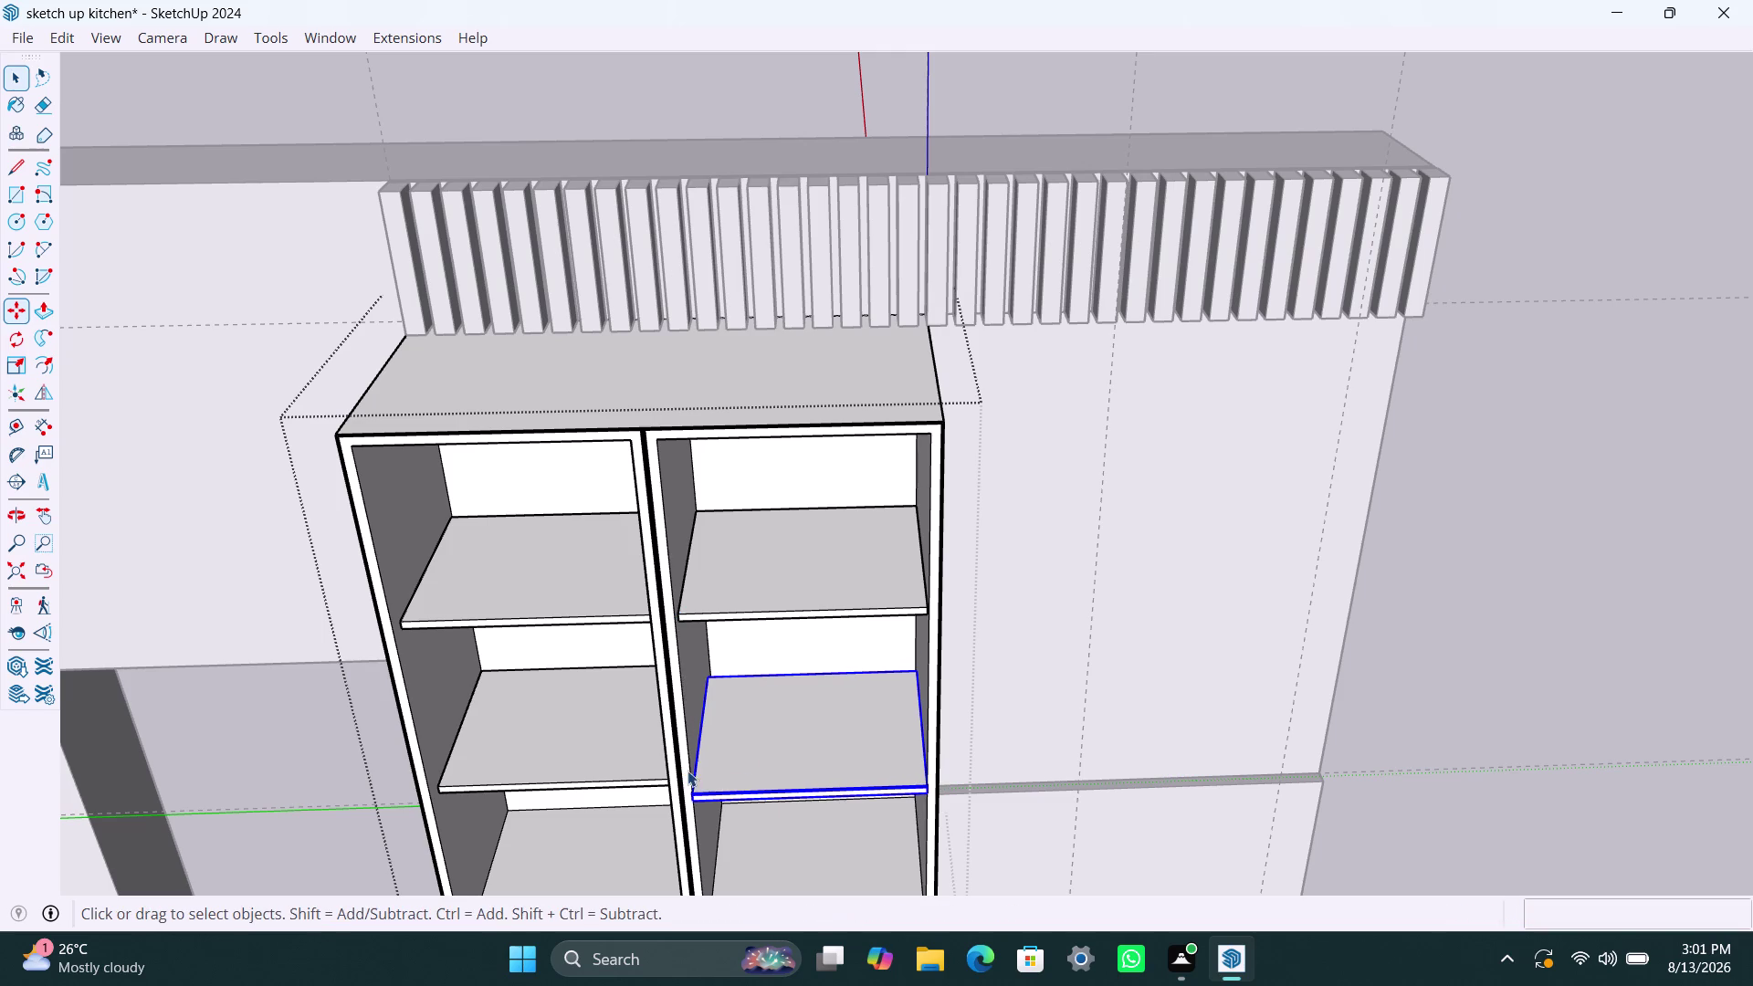
Move the lower right shelf into its final position and view the whole cabinet.
scroll(up, 3)
middle_drag(799, 803, 644, 828)
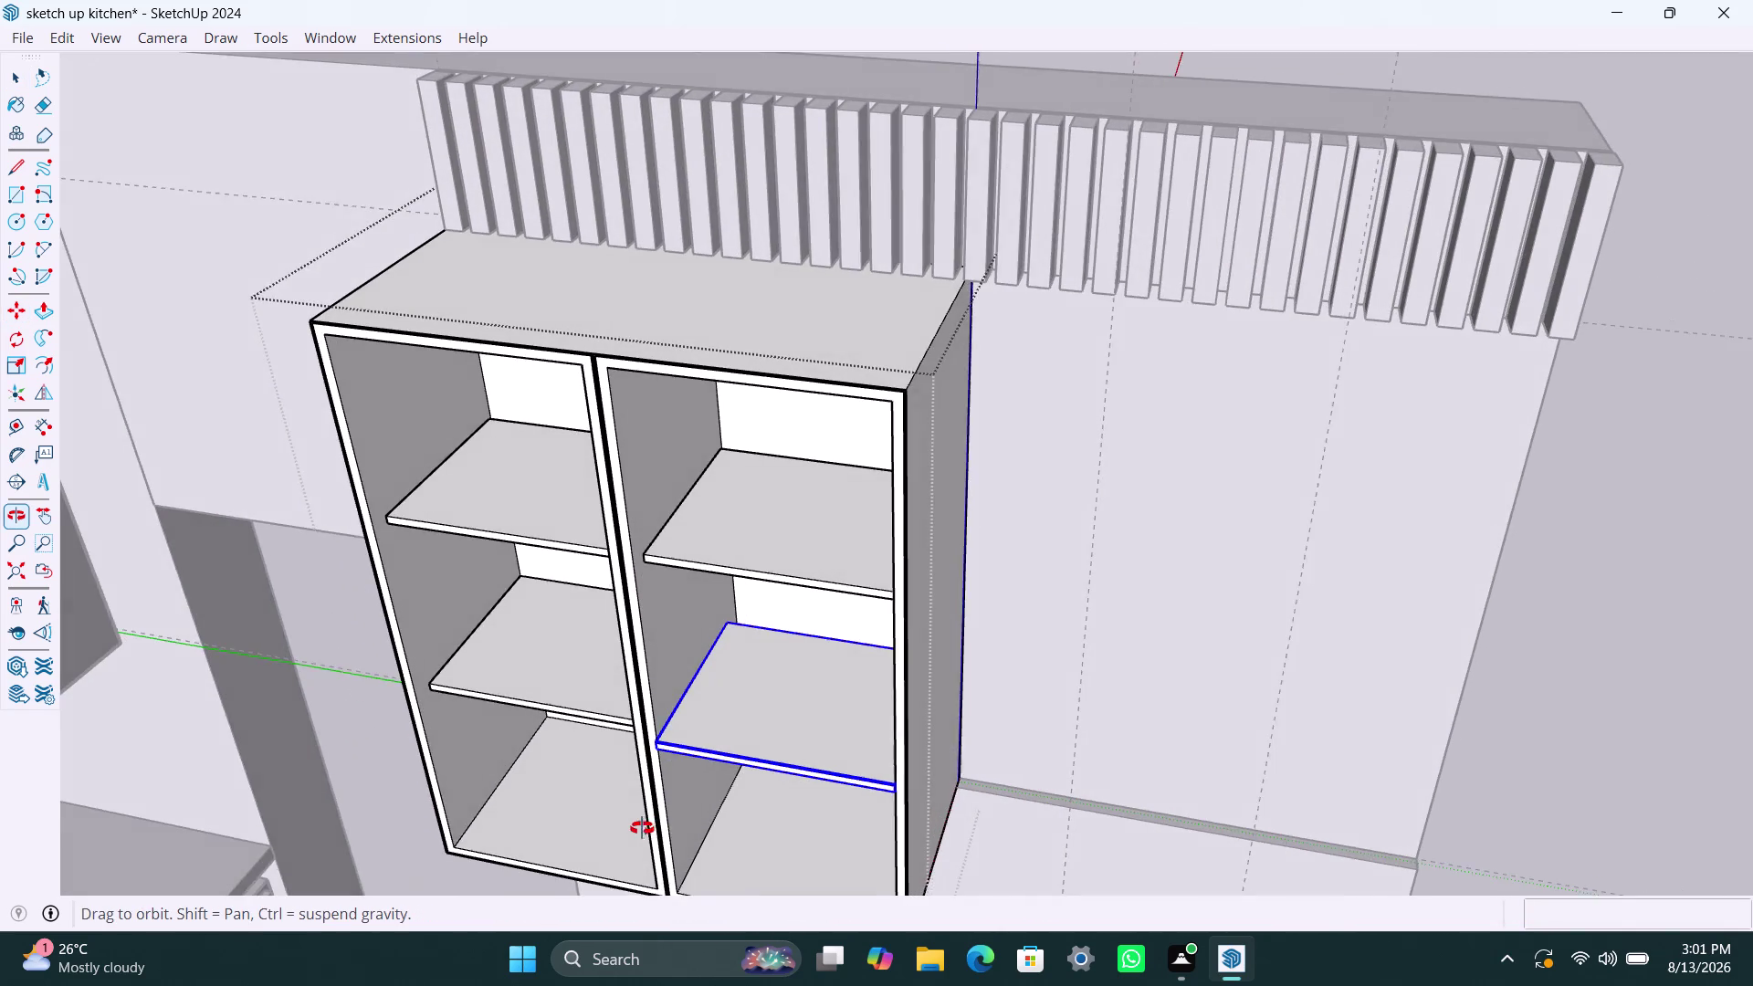
middle_drag(644, 828, 595, 850)
scroll(up, 3)
scroll(up, 3)
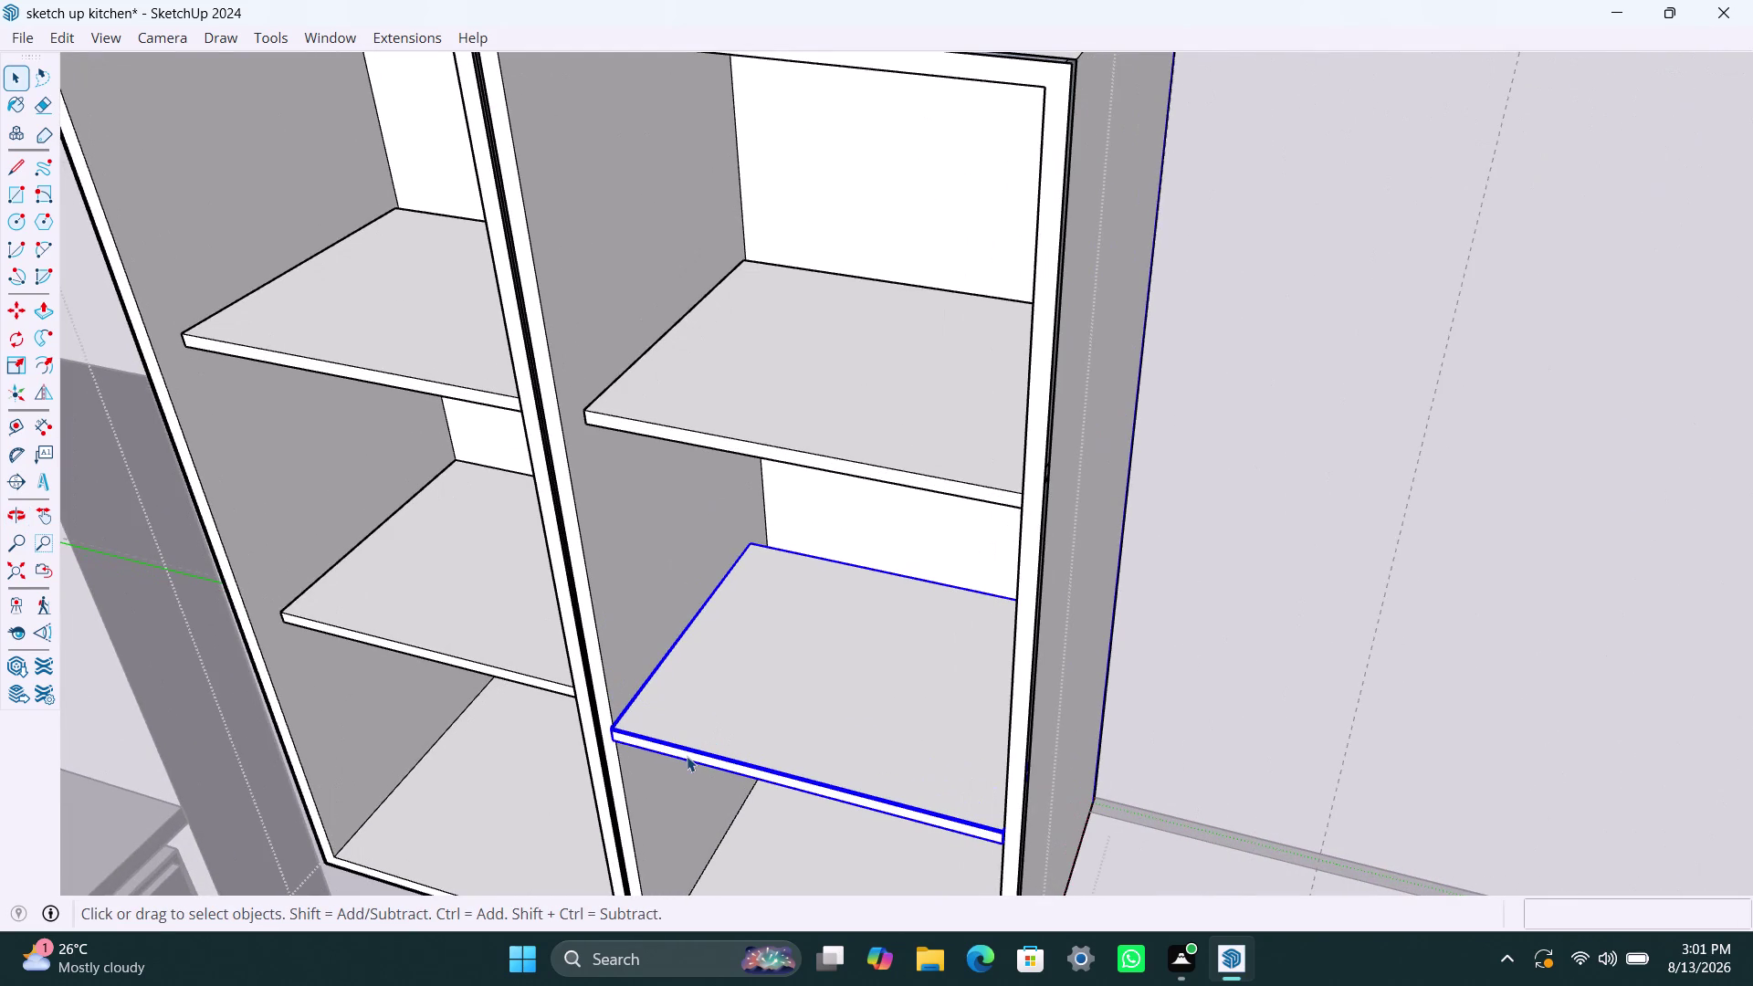
key(m)
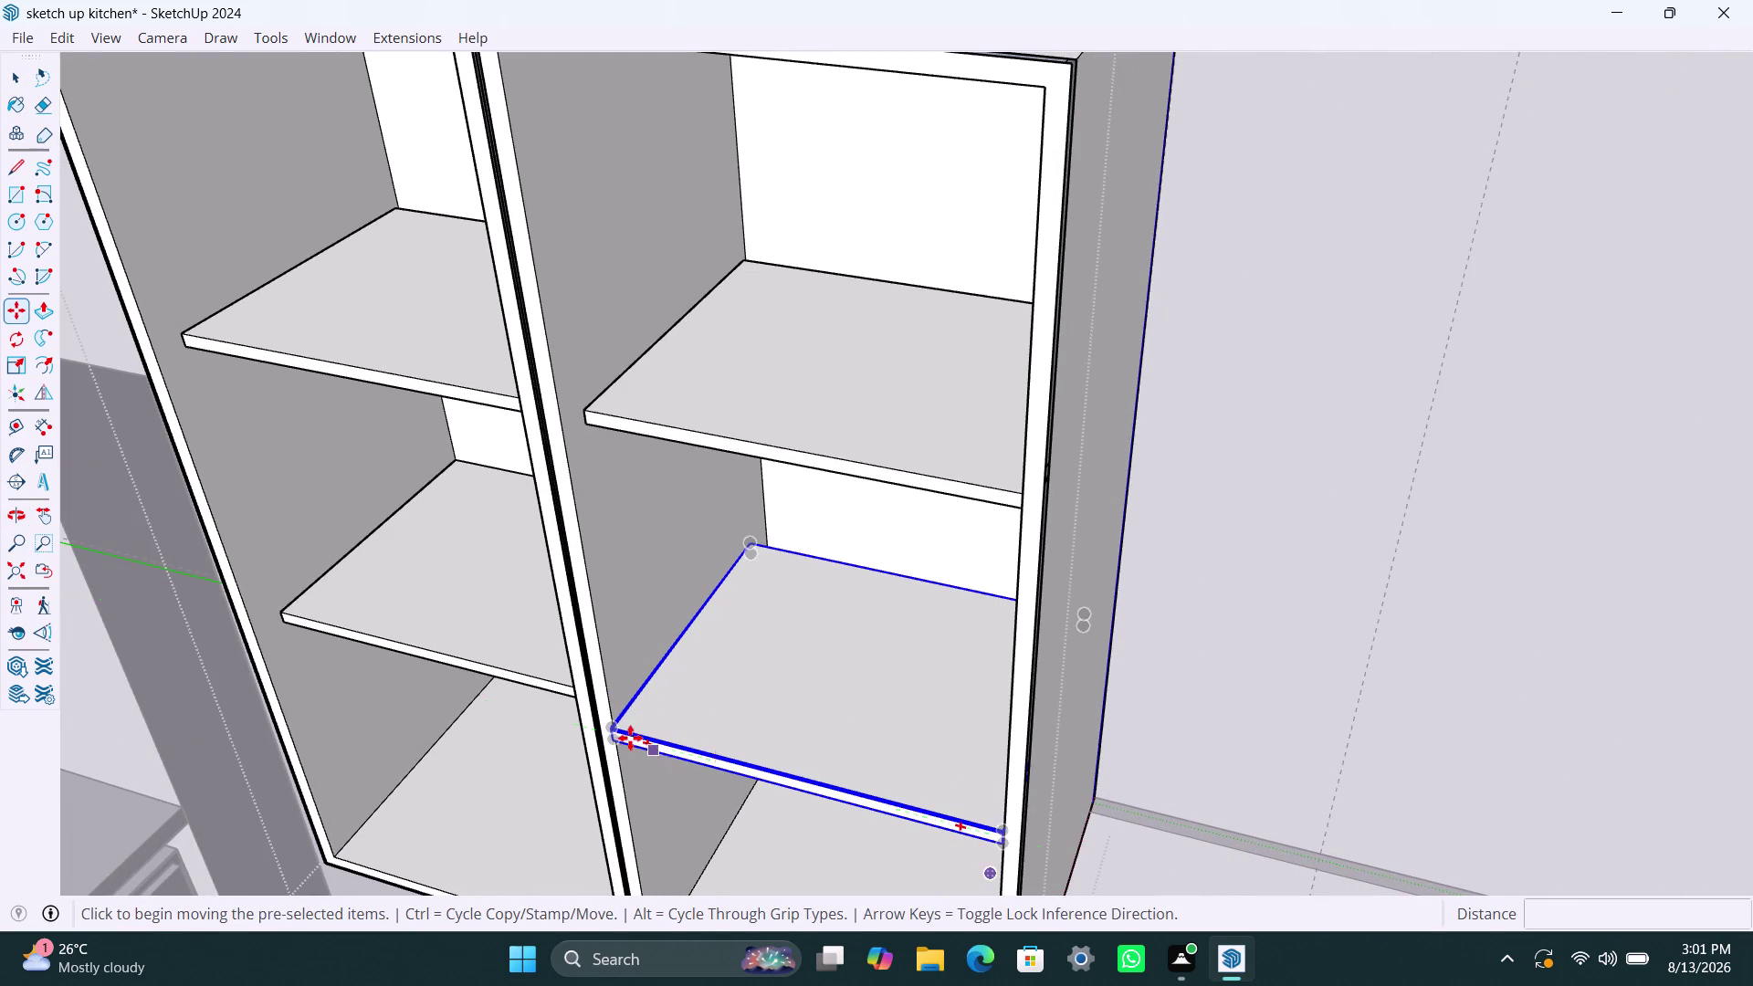
click(748, 546)
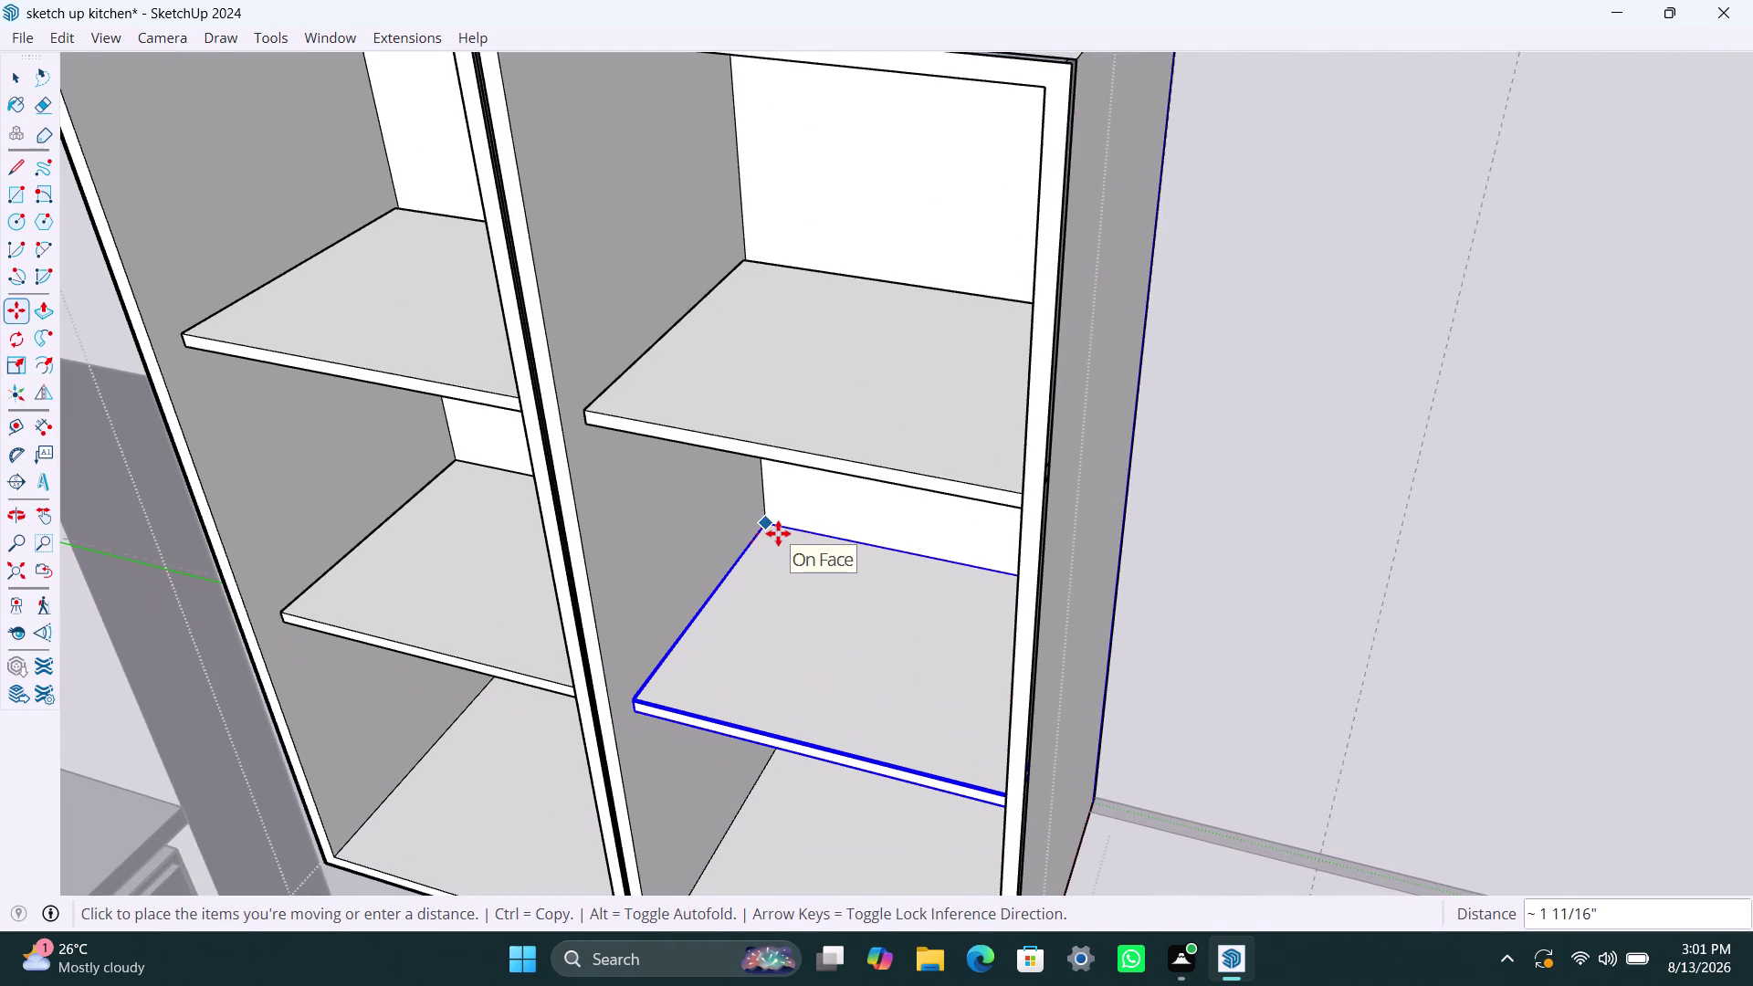
click(778, 534)
key(space)
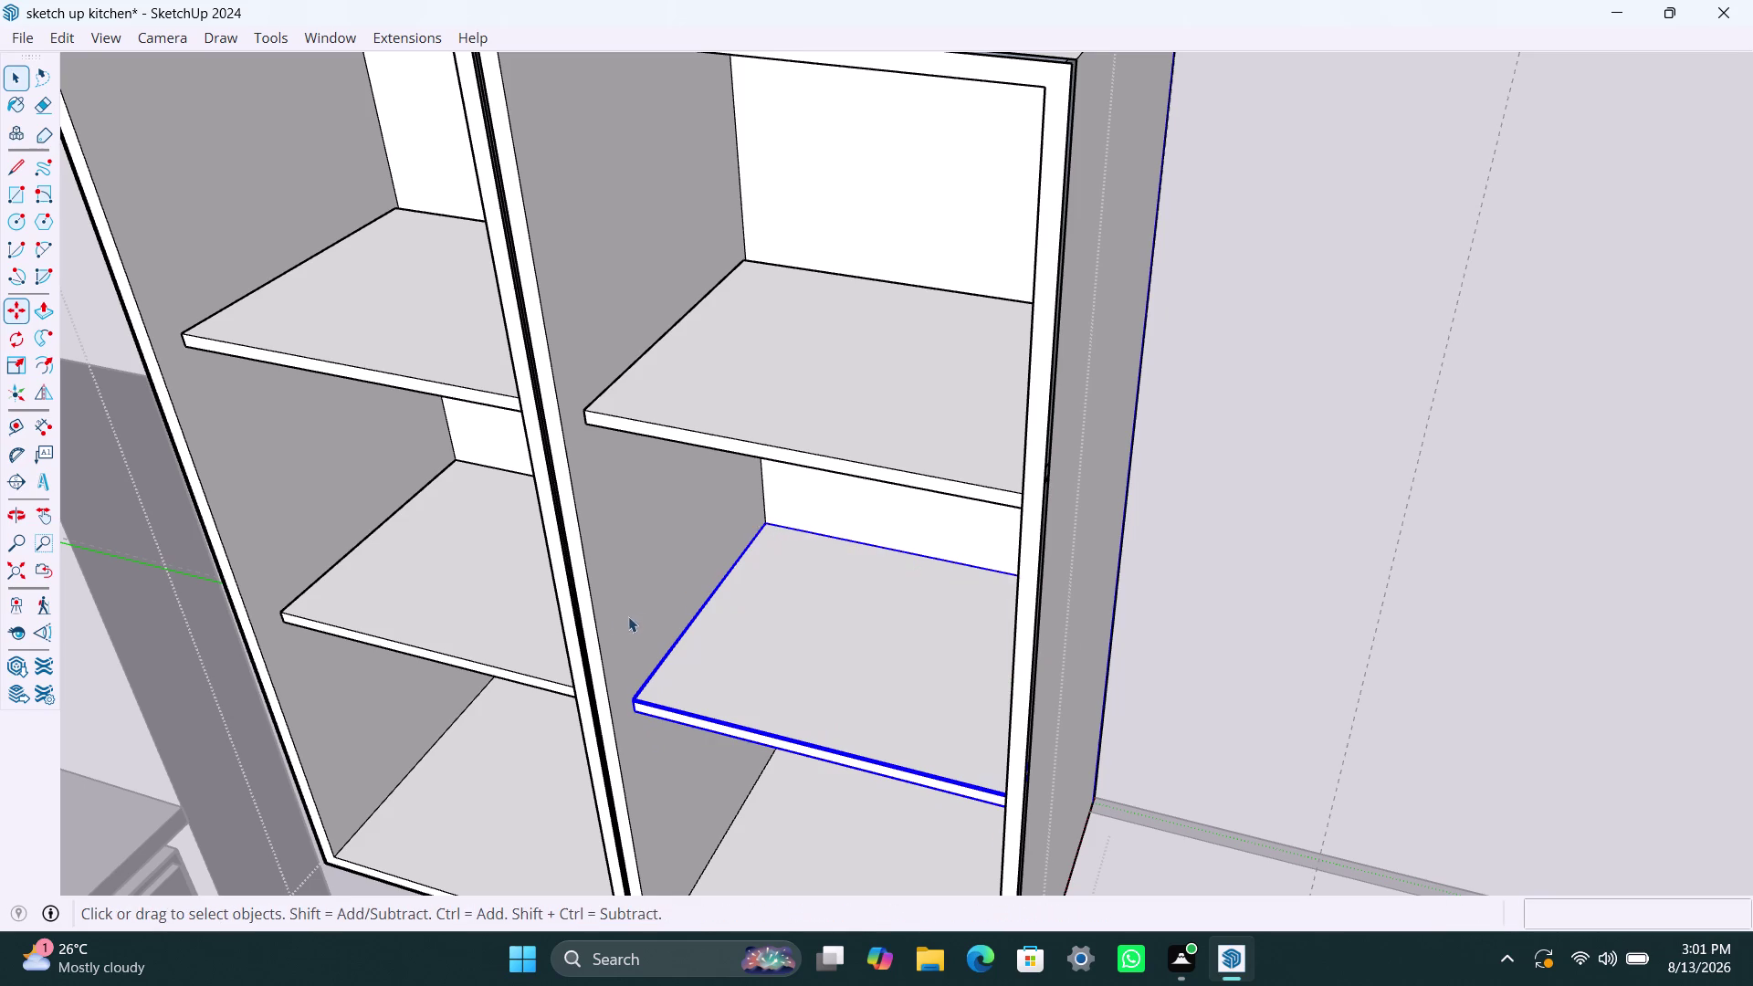
scroll(down, 3)
middle_drag(582, 664, 754, 565)
click(1320, 524)
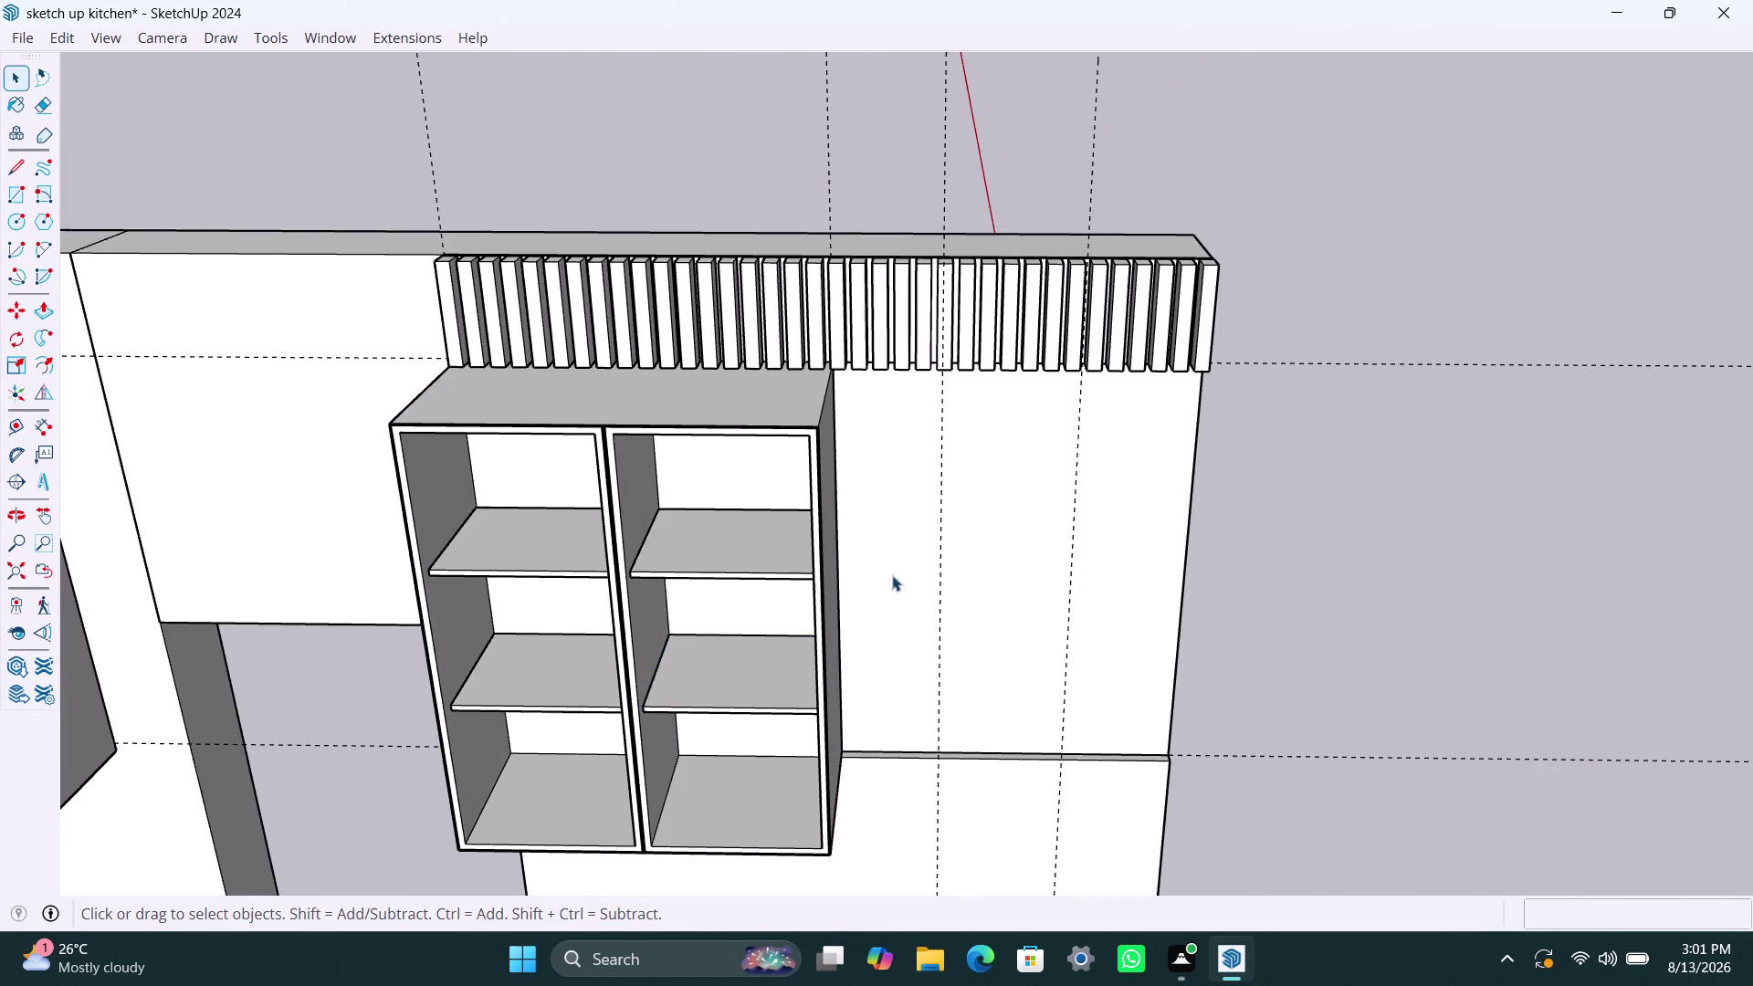
Draw a door rectangle over the left compartment's front and make it a group.
scroll(down, 3)
scroll(up, 3)
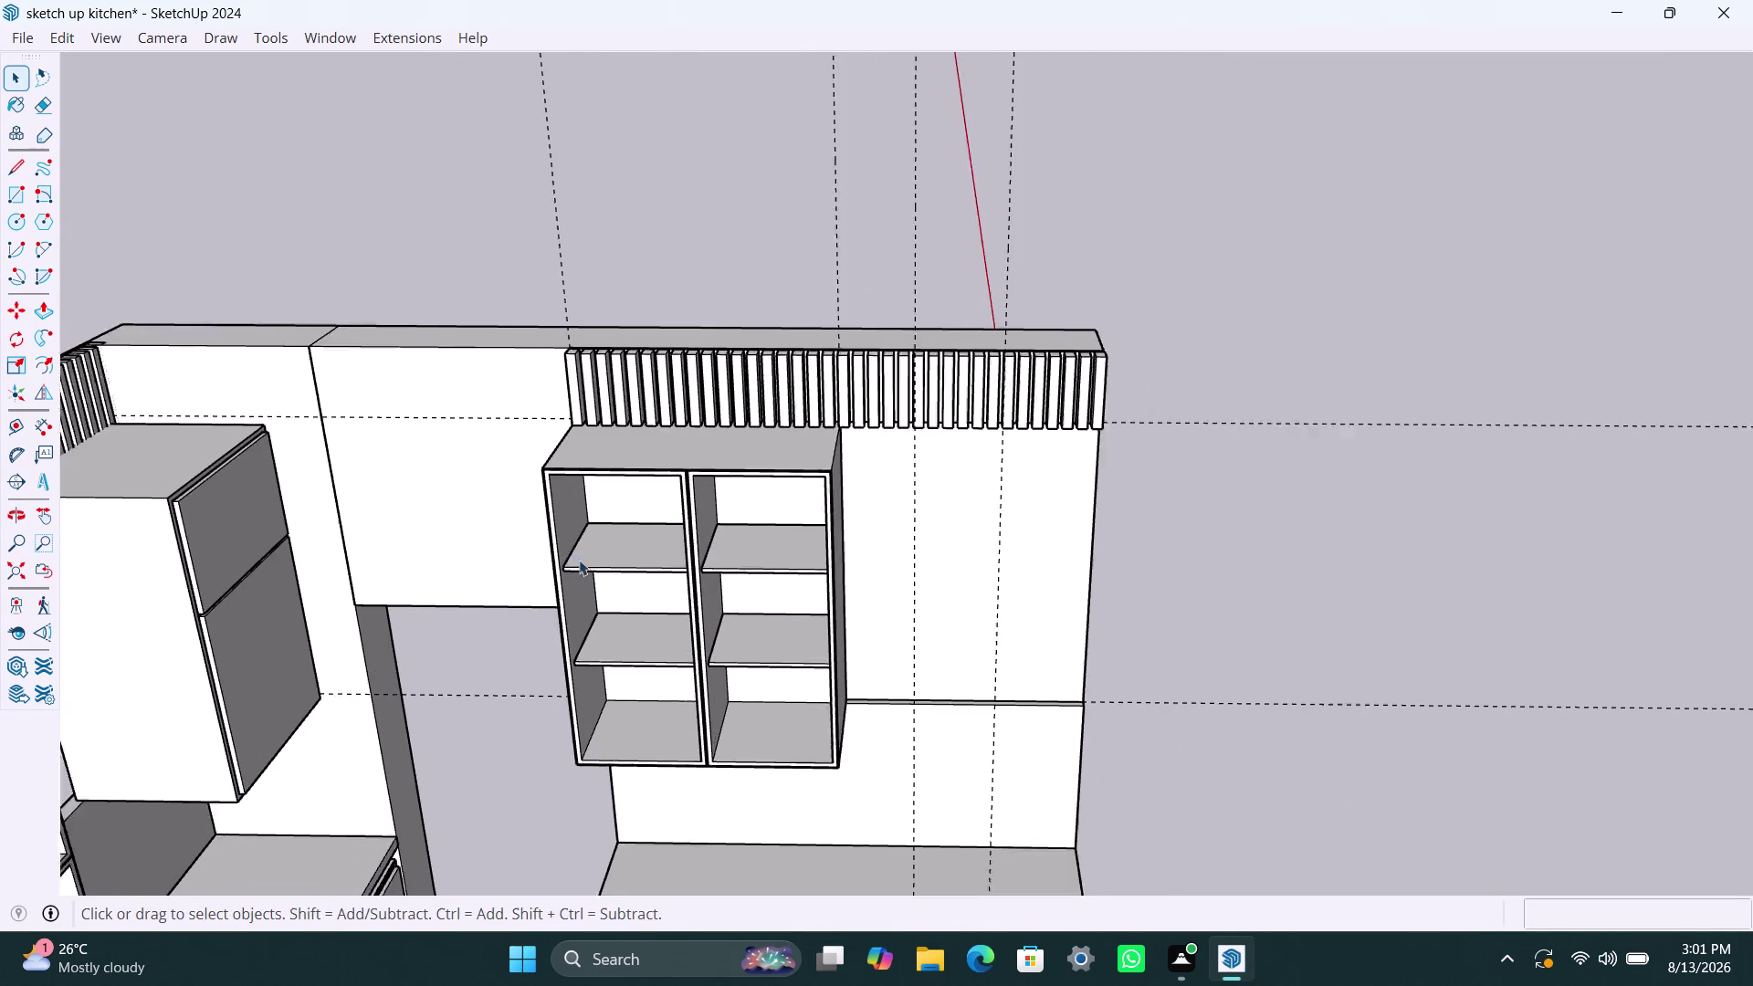
middle_drag(617, 589, 633, 522)
key(r)
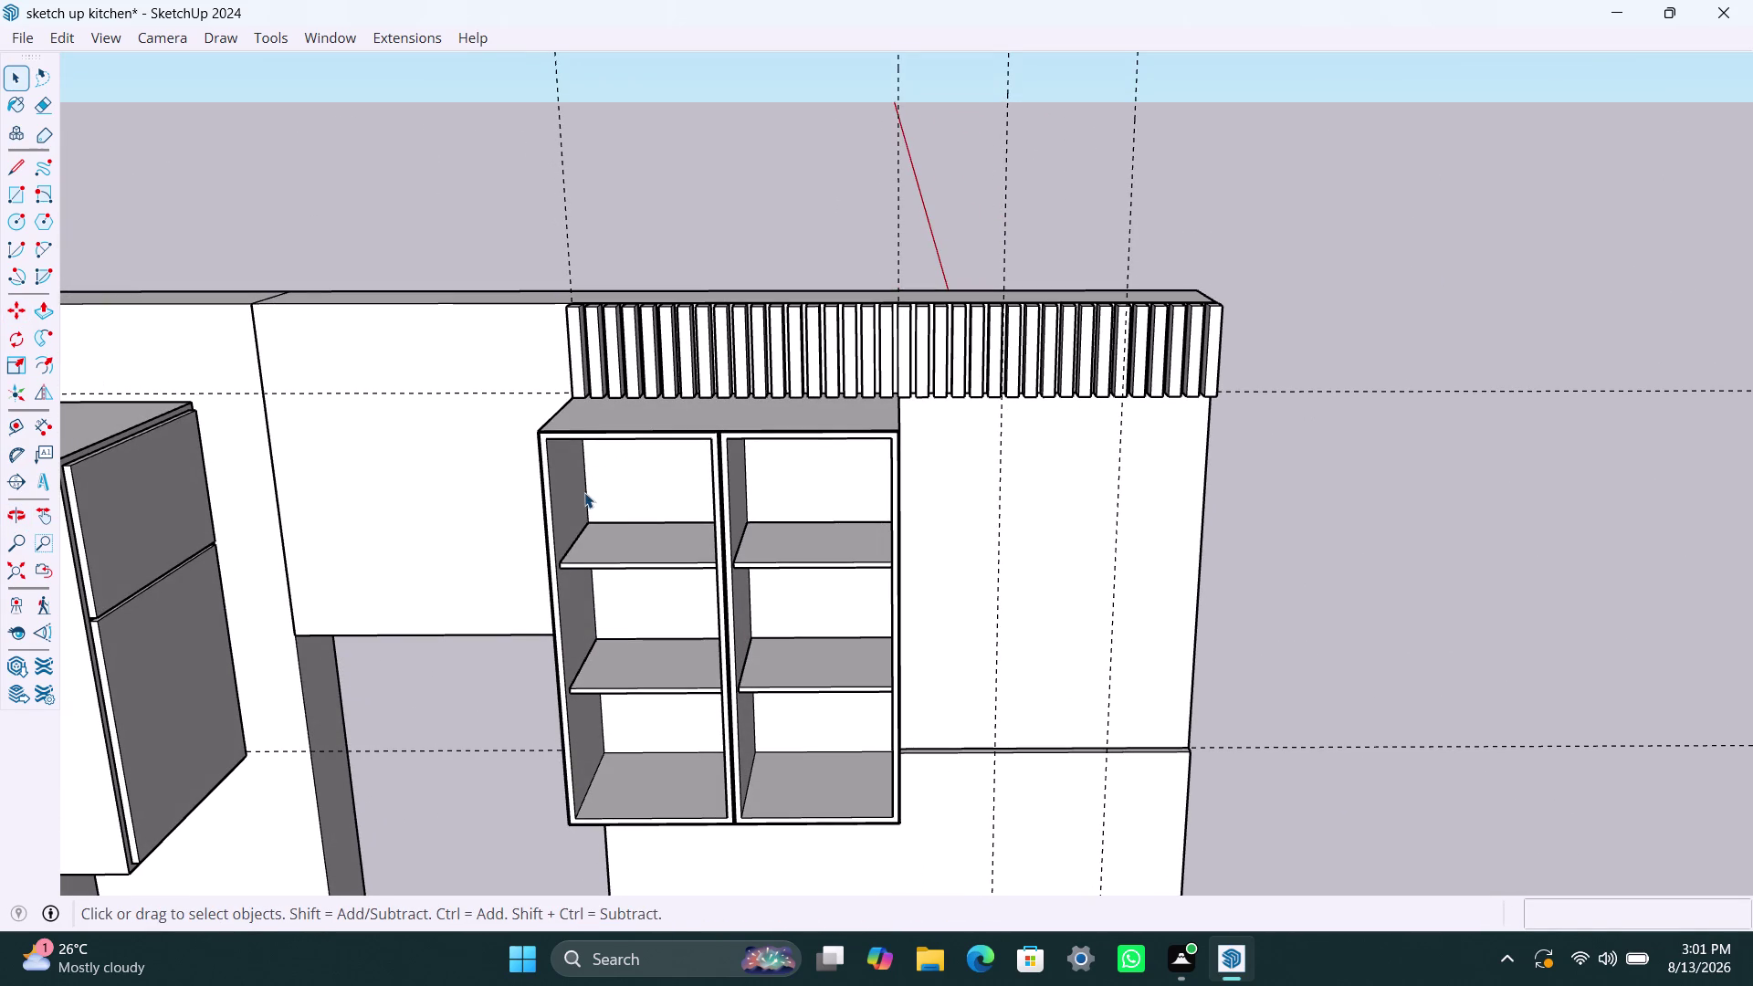
click(544, 443)
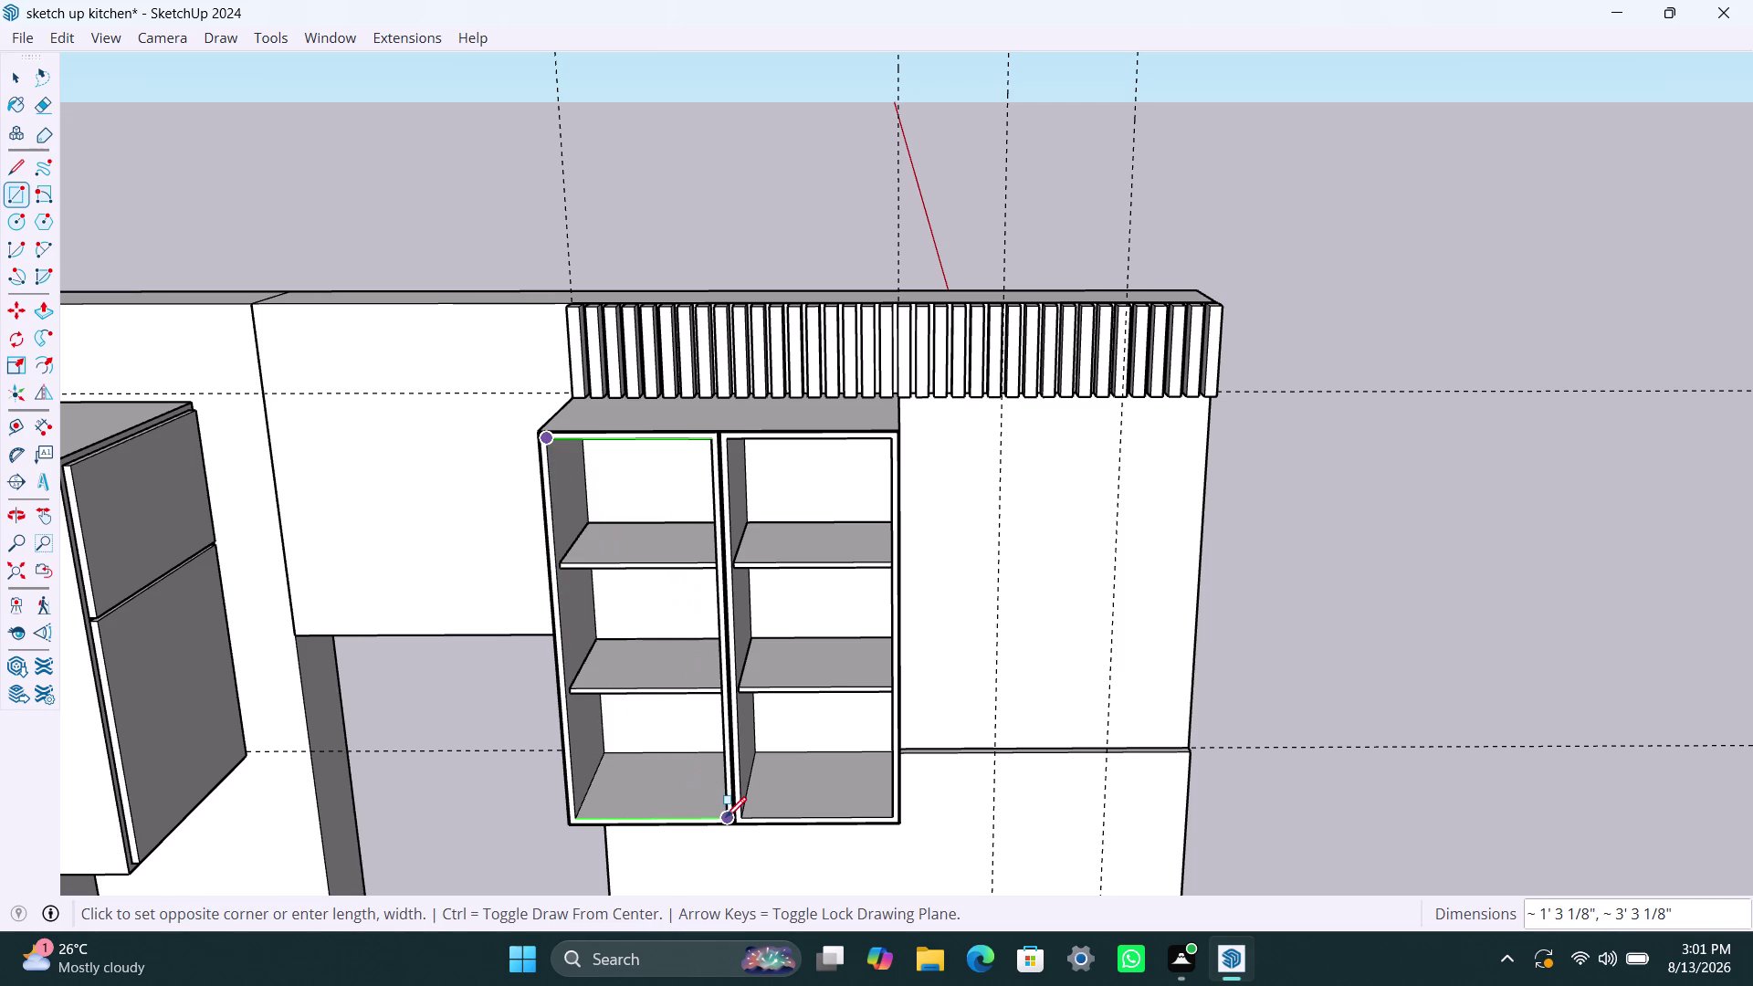
click(728, 813)
key(space)
click(670, 712)
double_click(669, 712)
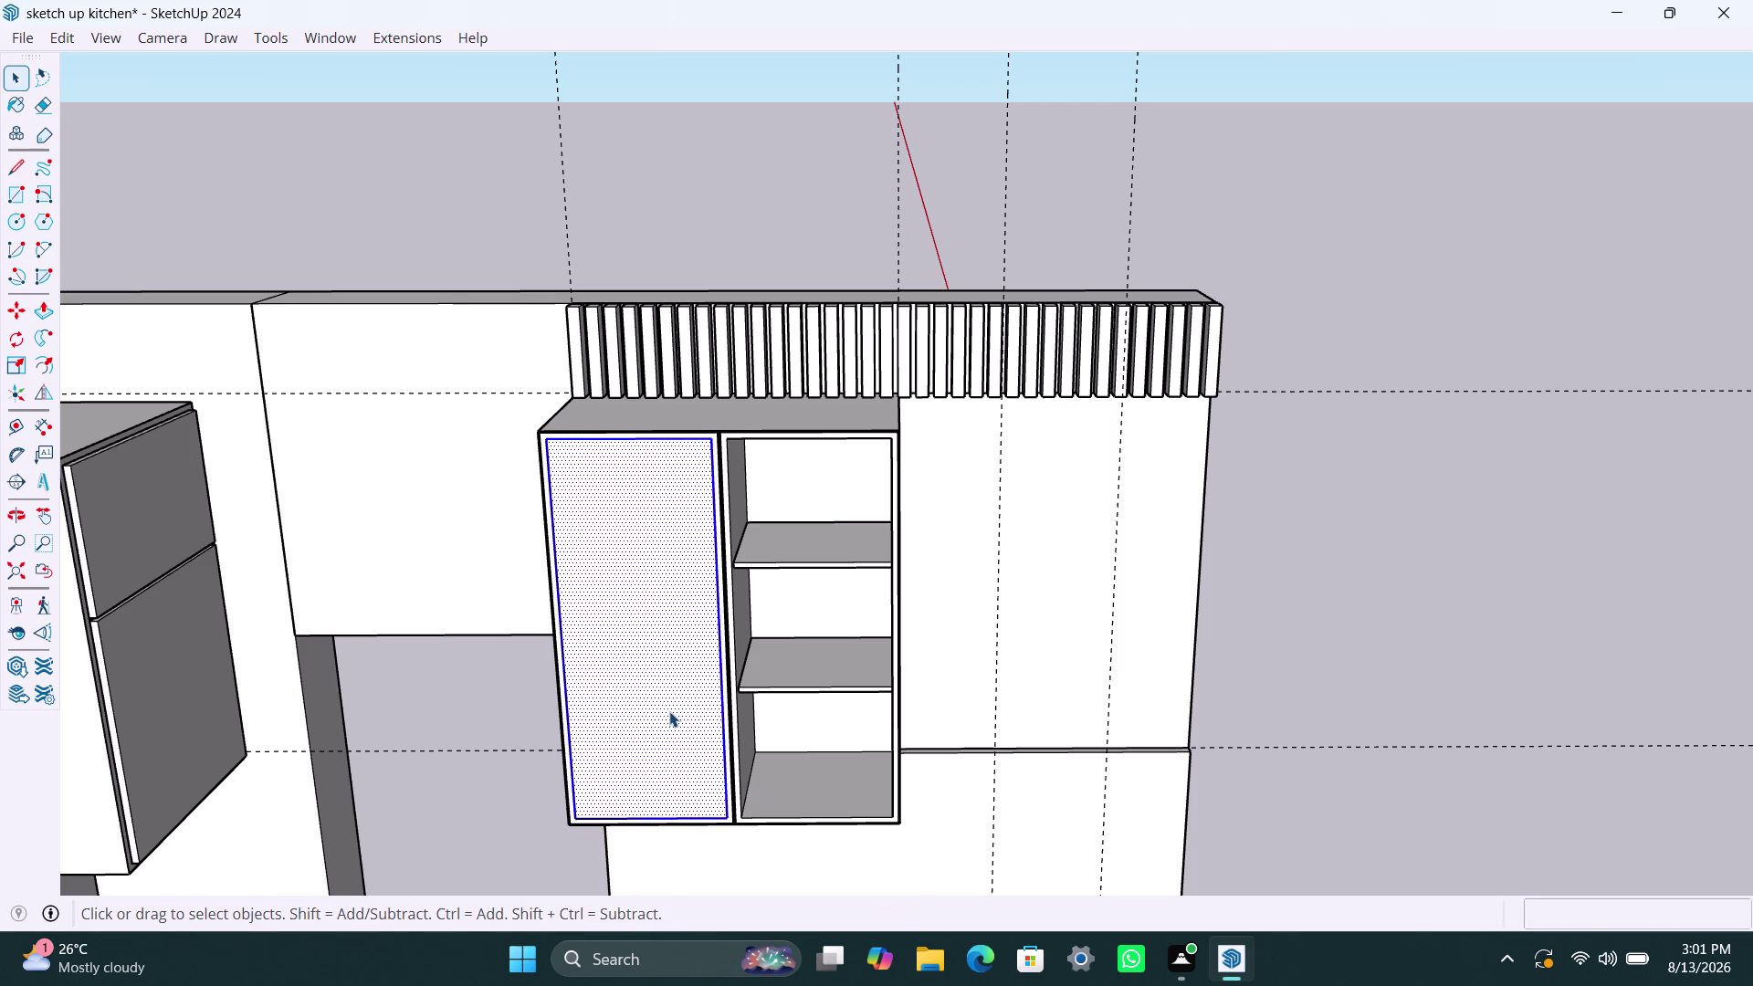
right_click(669, 711)
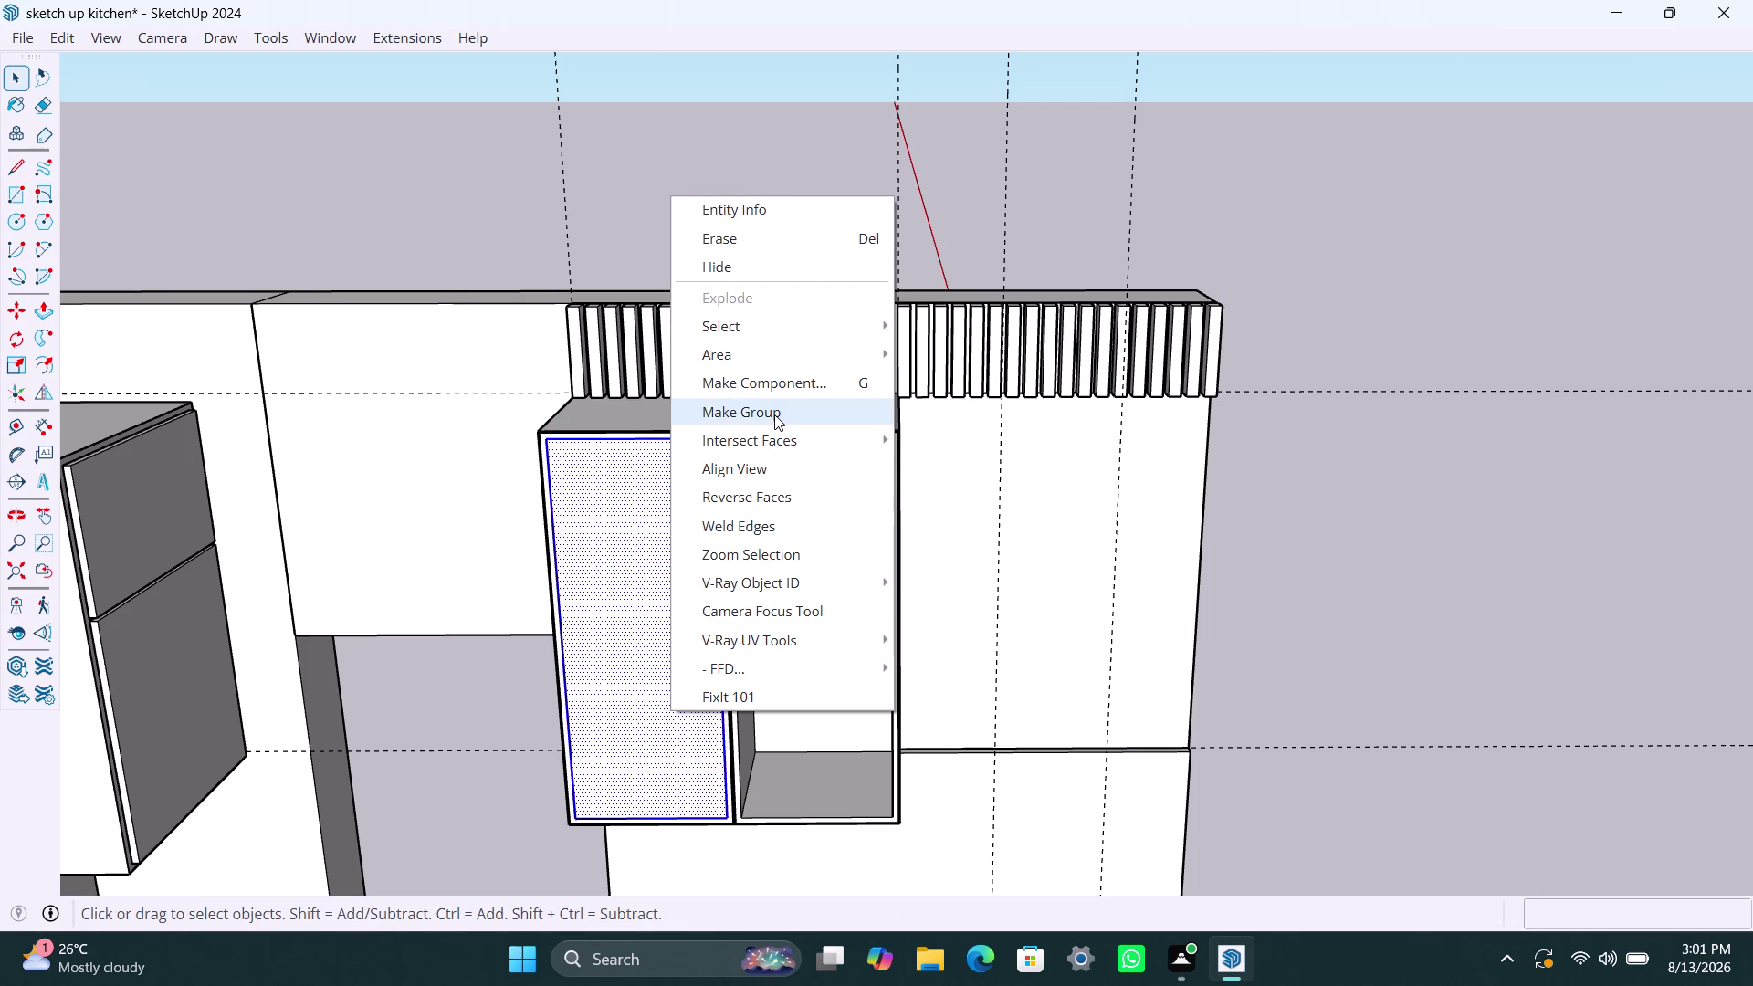
click(774, 415)
Thicken the left door face 8 mm outward inside its group.
triple_click(627, 623)
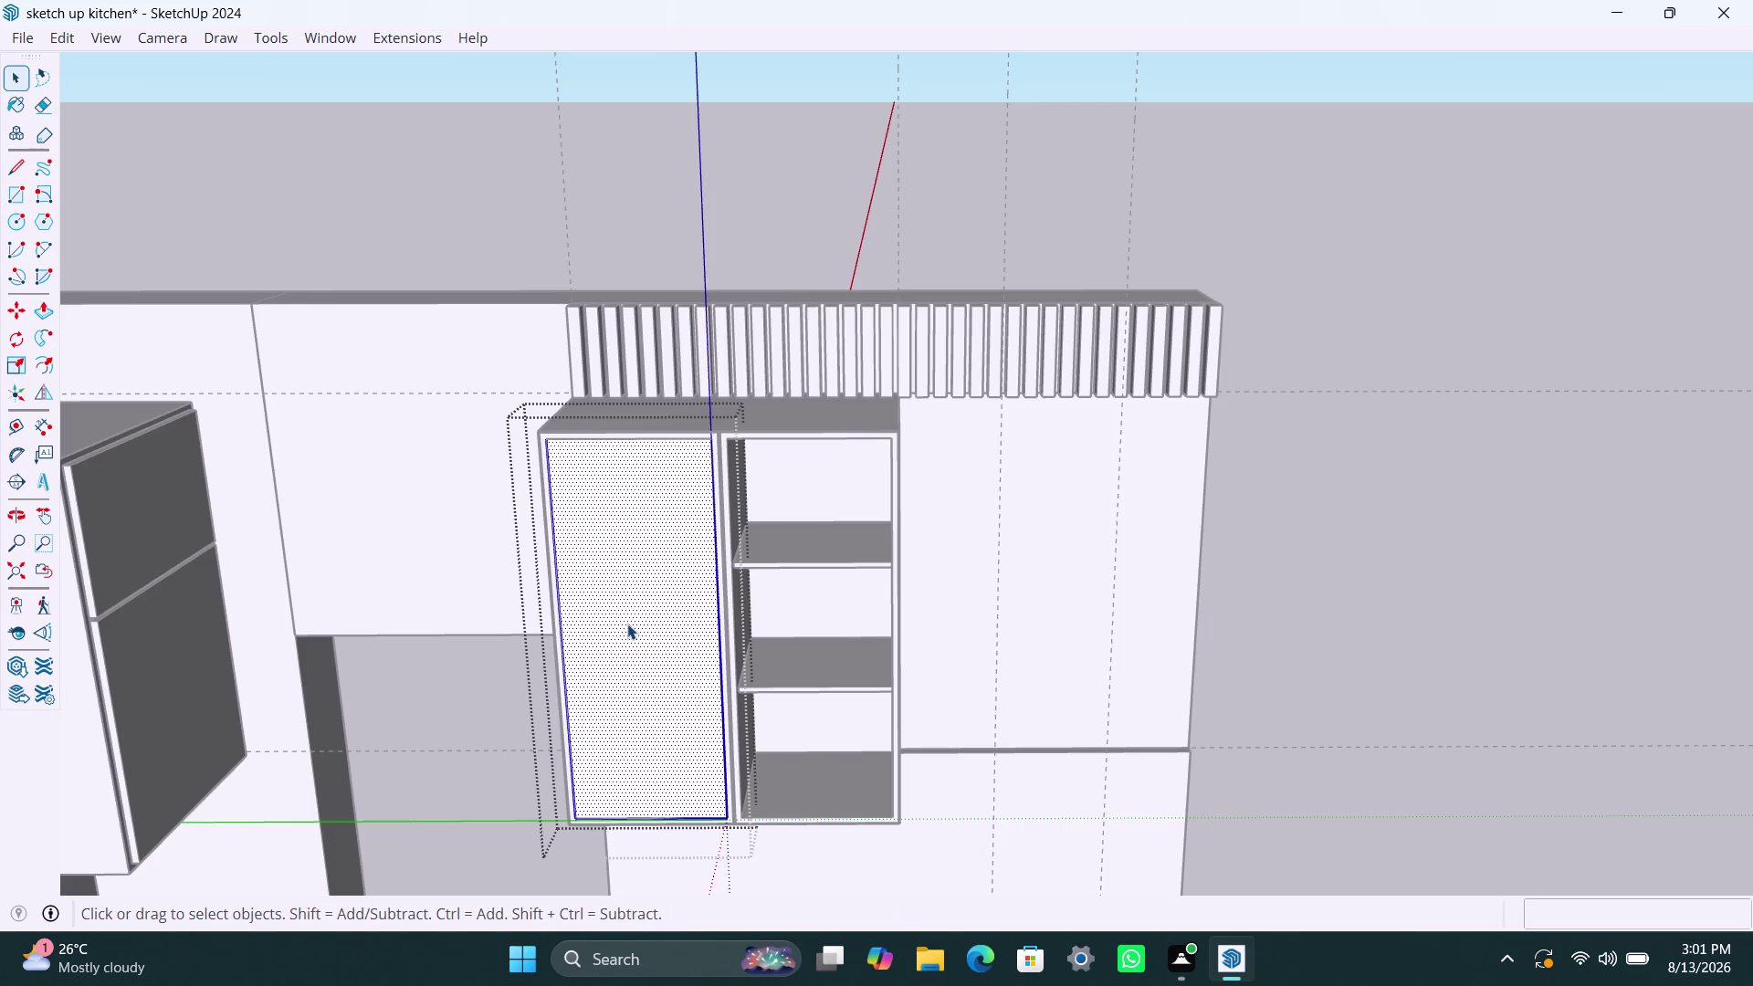
key(p)
click(627, 624)
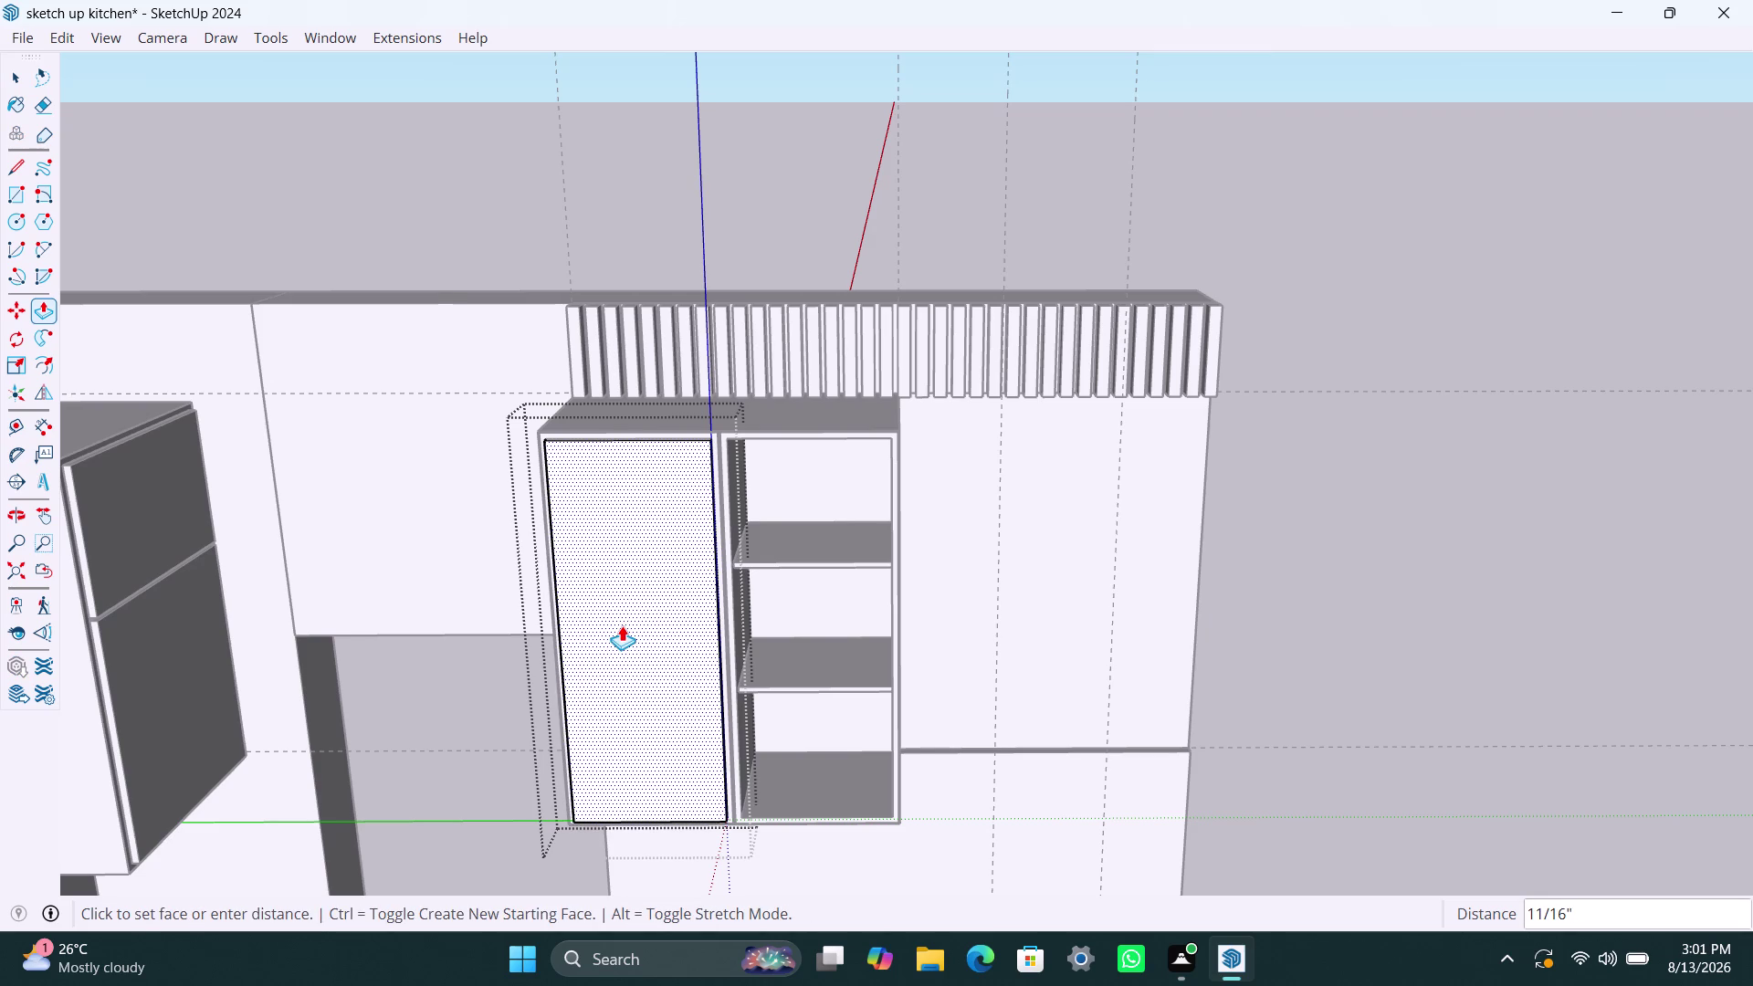
text(8mm)
key(Return)
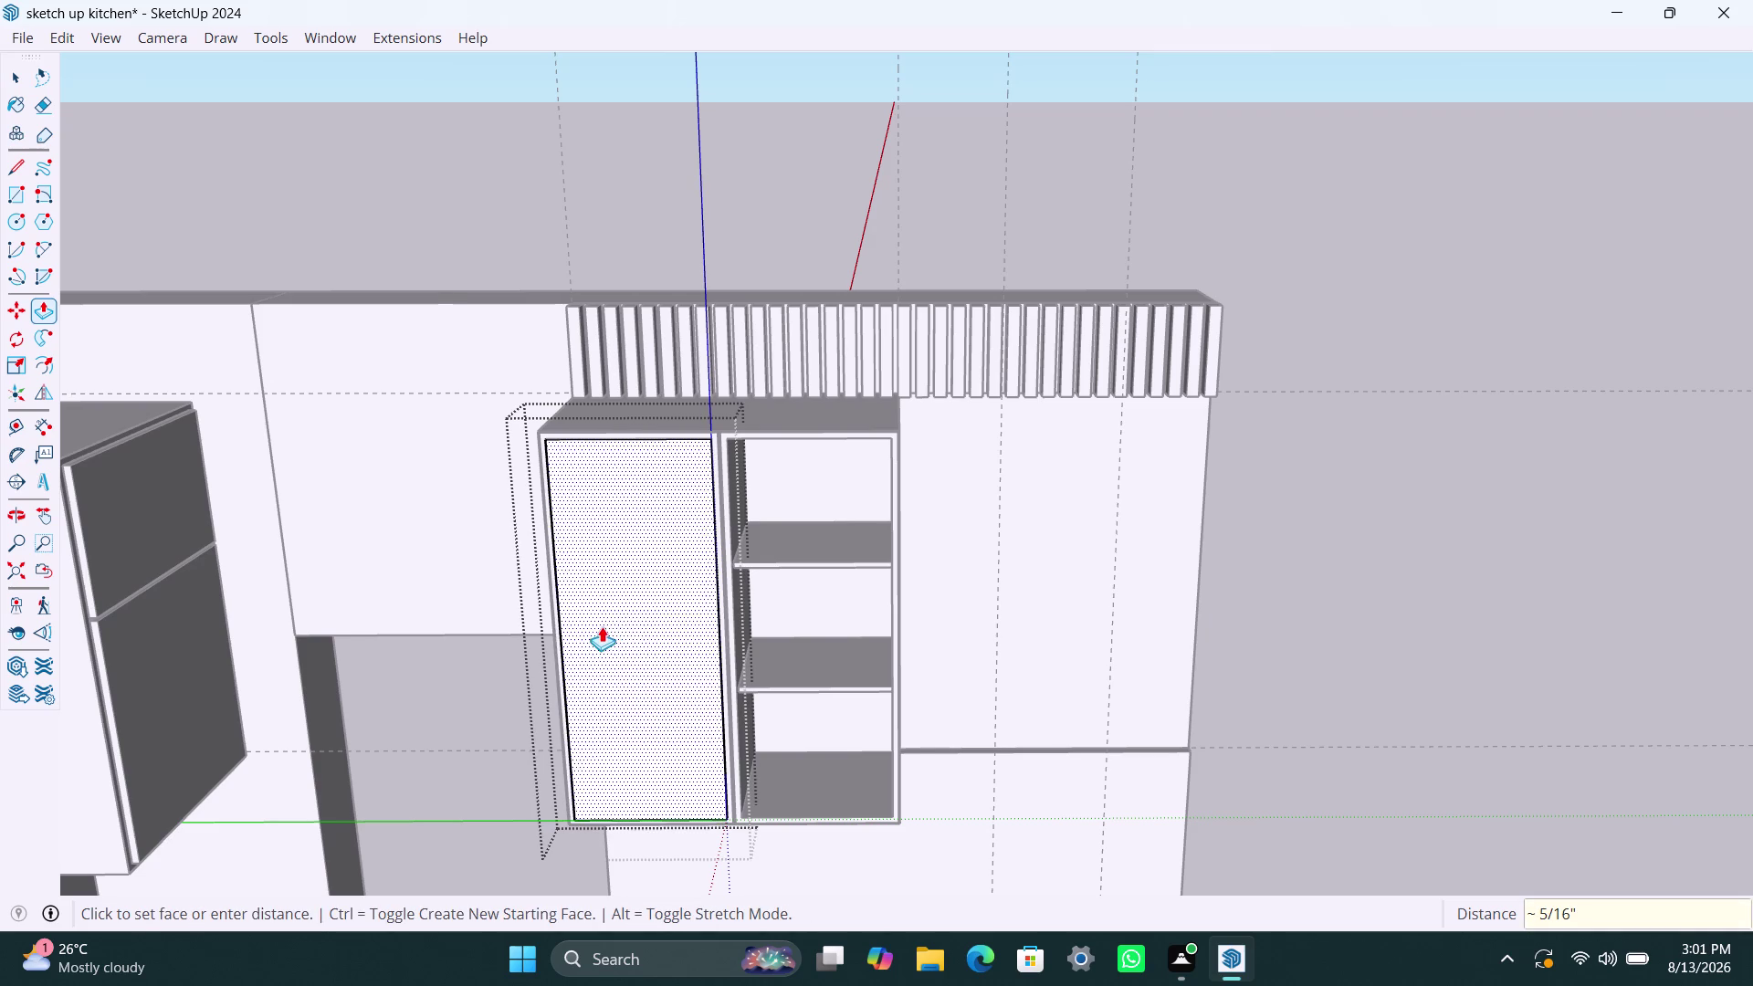
key(space)
click(1266, 455)
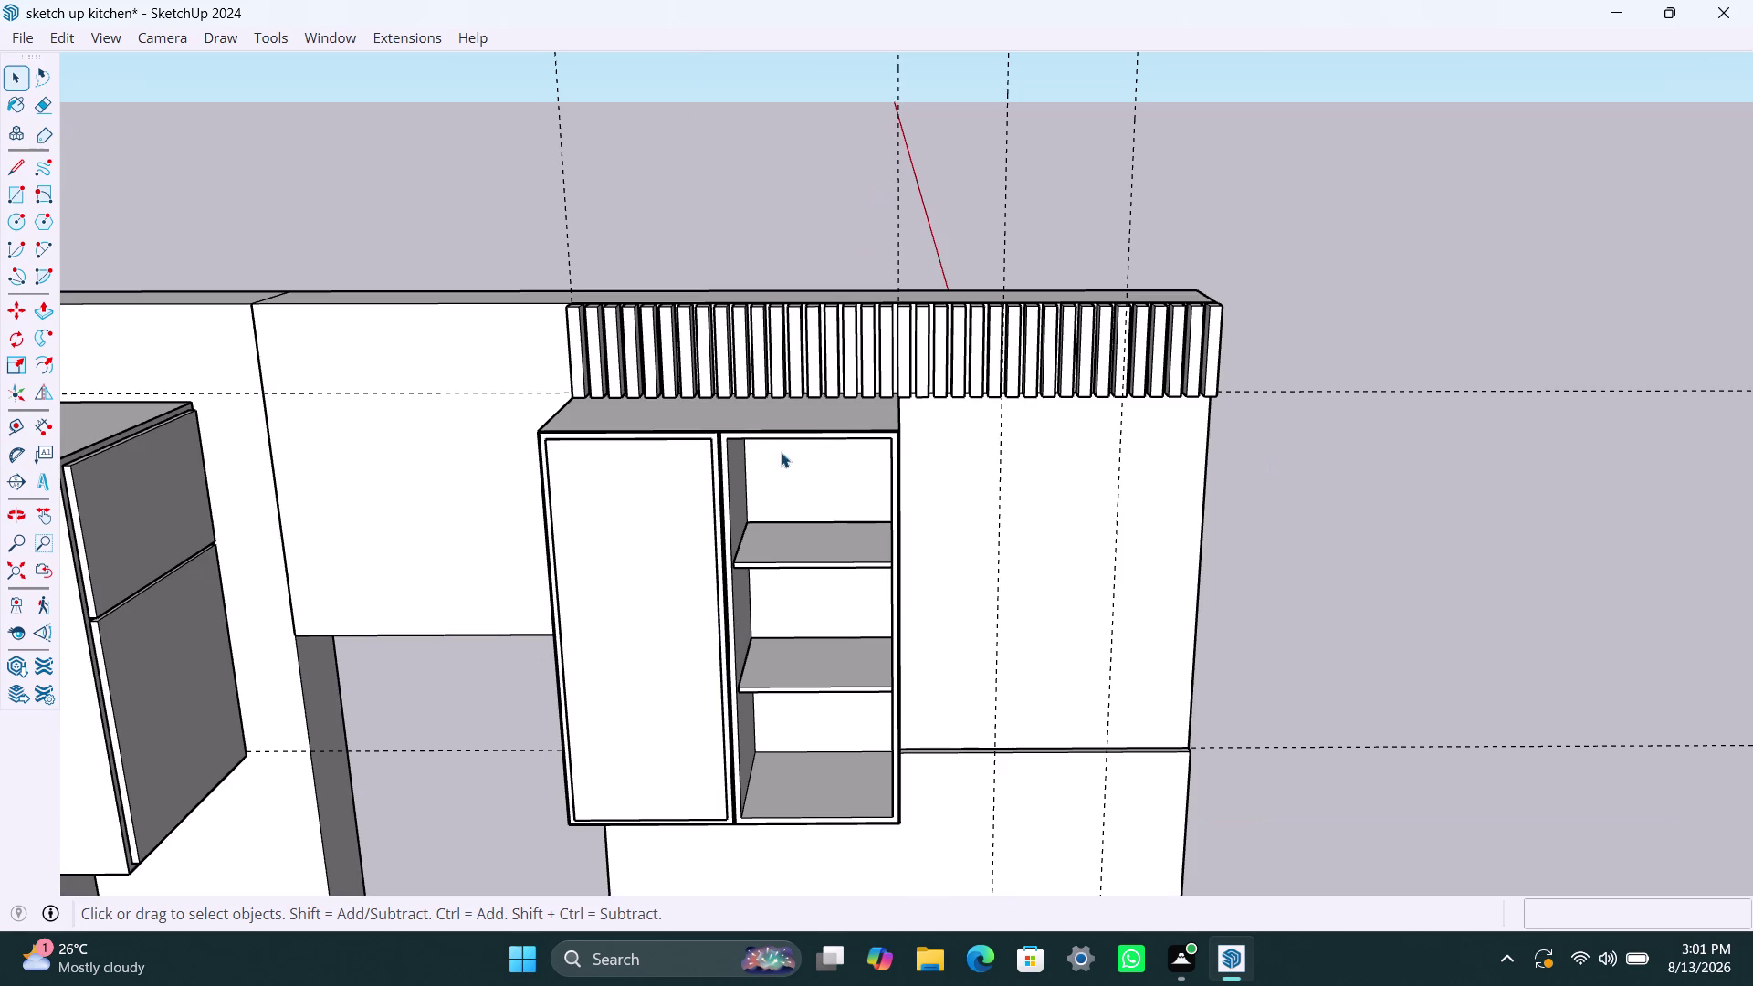
Draw a door rectangle over the right compartment's front and group it.
key(r)
click(730, 441)
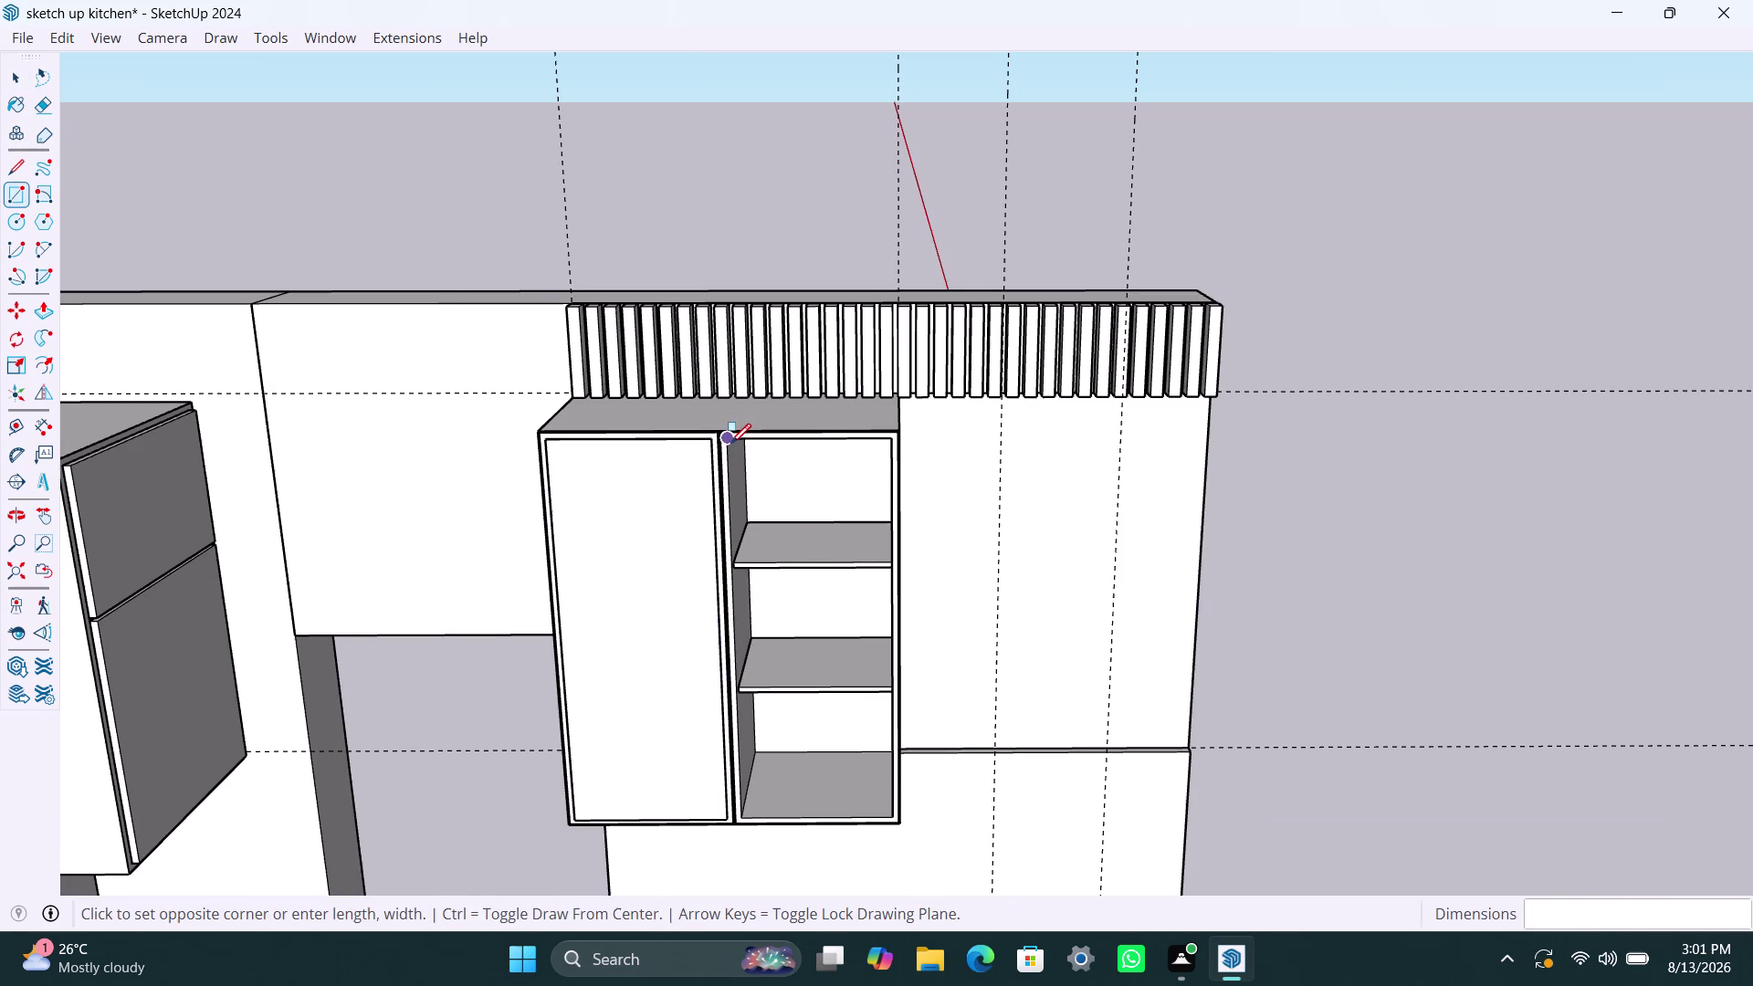
click(894, 819)
key(space)
double_click(841, 749)
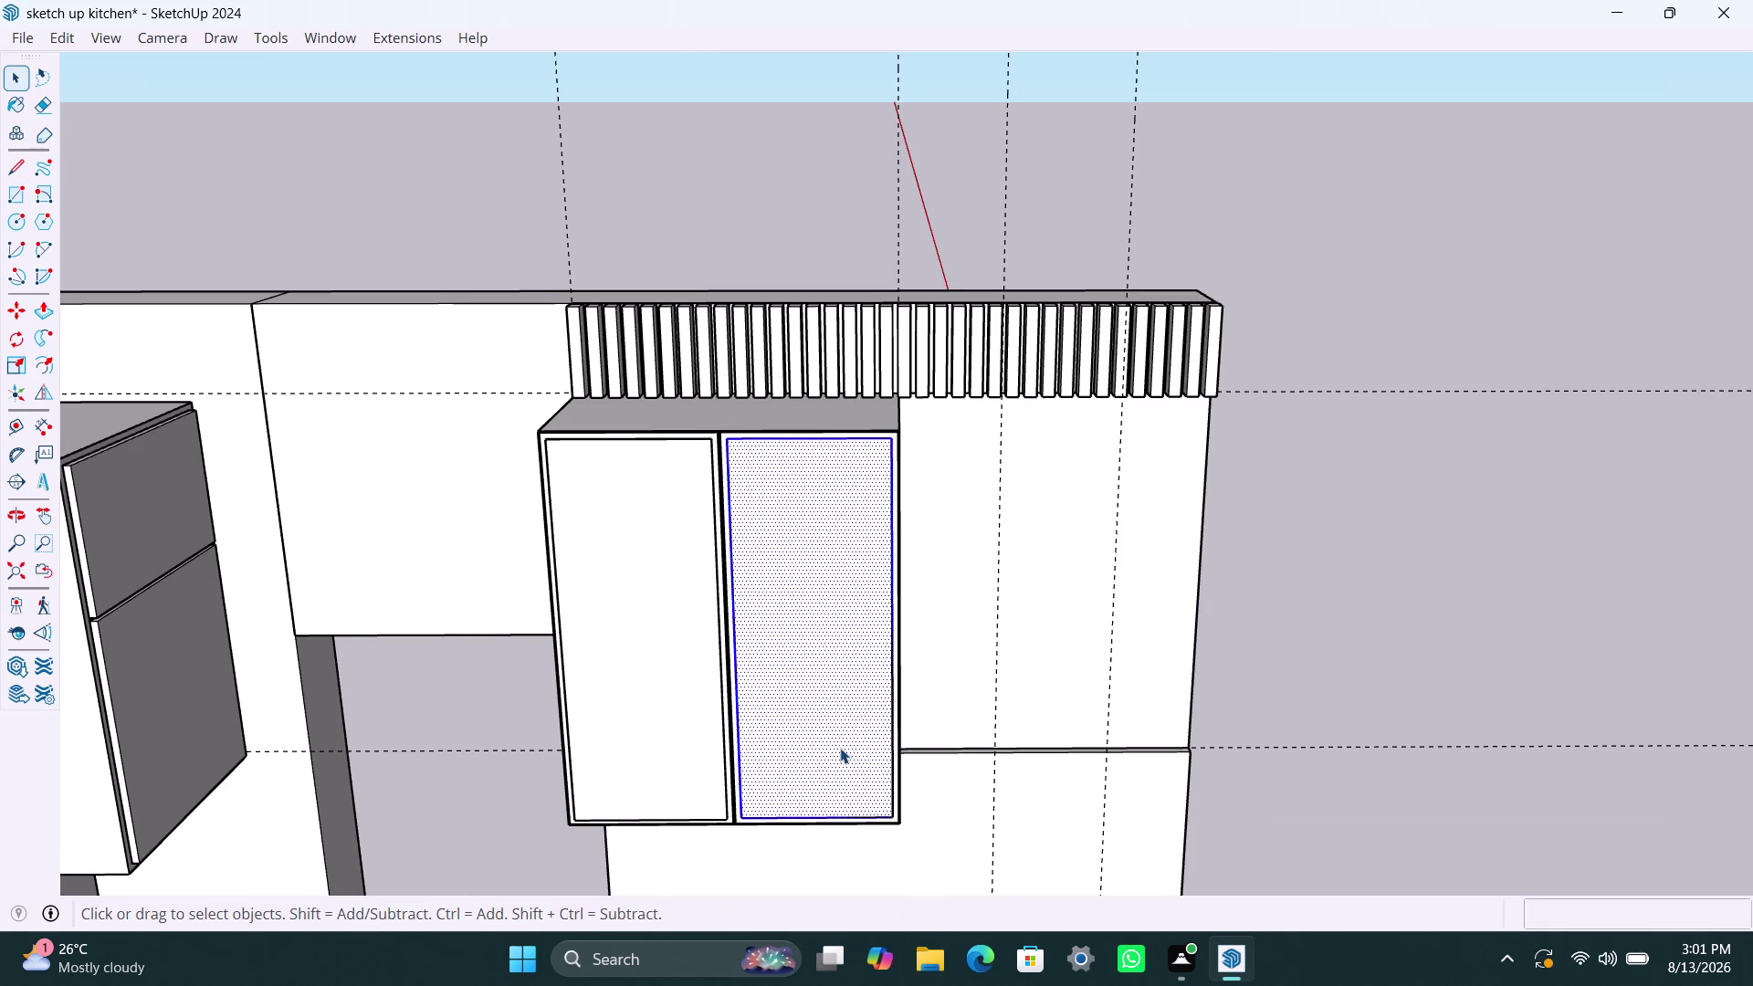
right_click(838, 747)
click(921, 460)
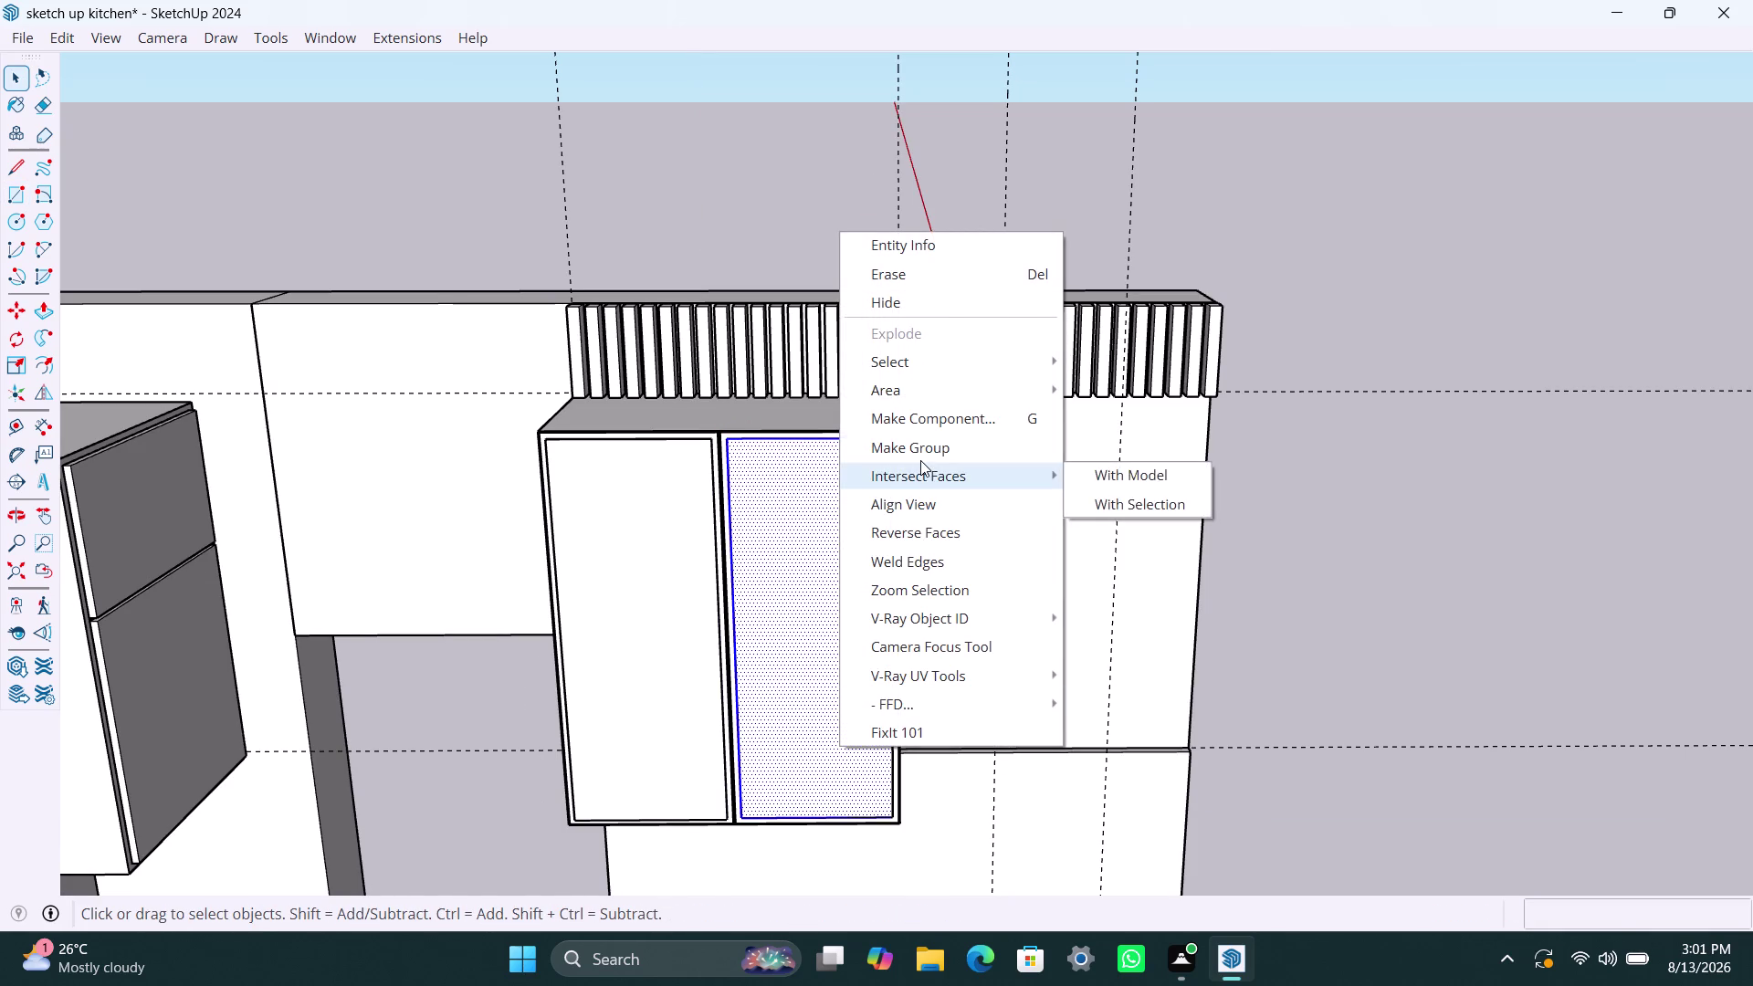
click(764, 605)
Thicken the right door face 8 mm outward, then view the wider kitchen.
triple_click(776, 587)
key(p)
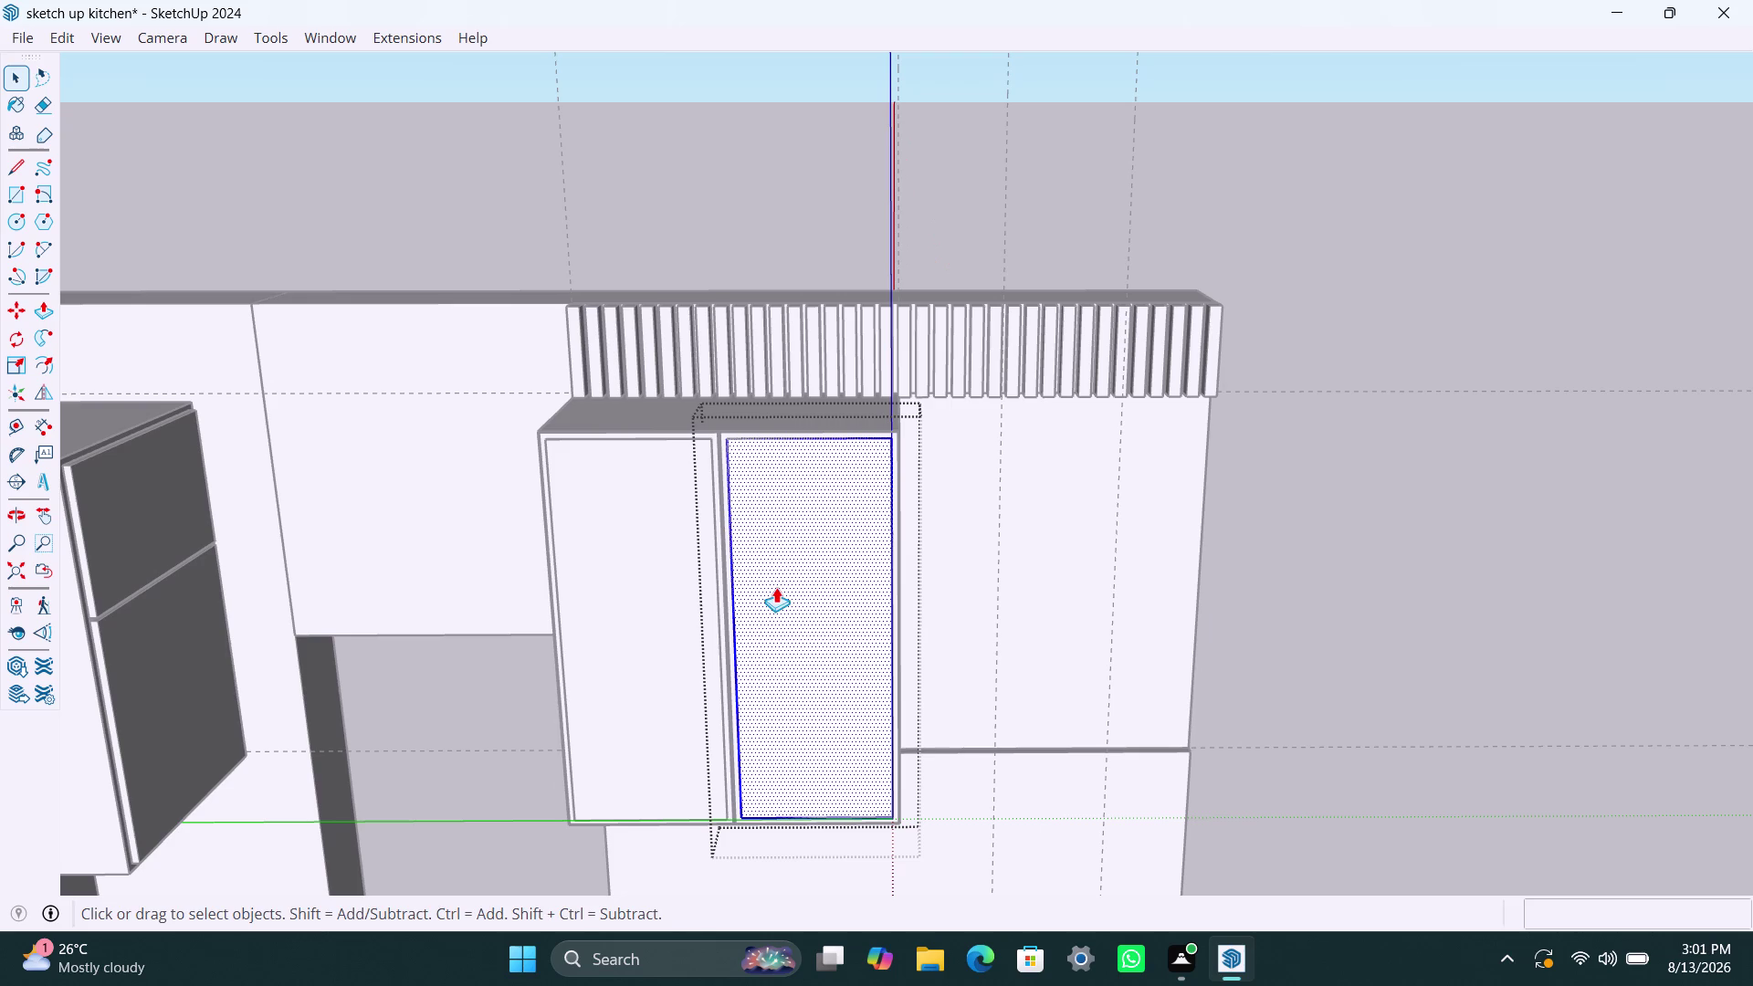
click(776, 587)
text(8)
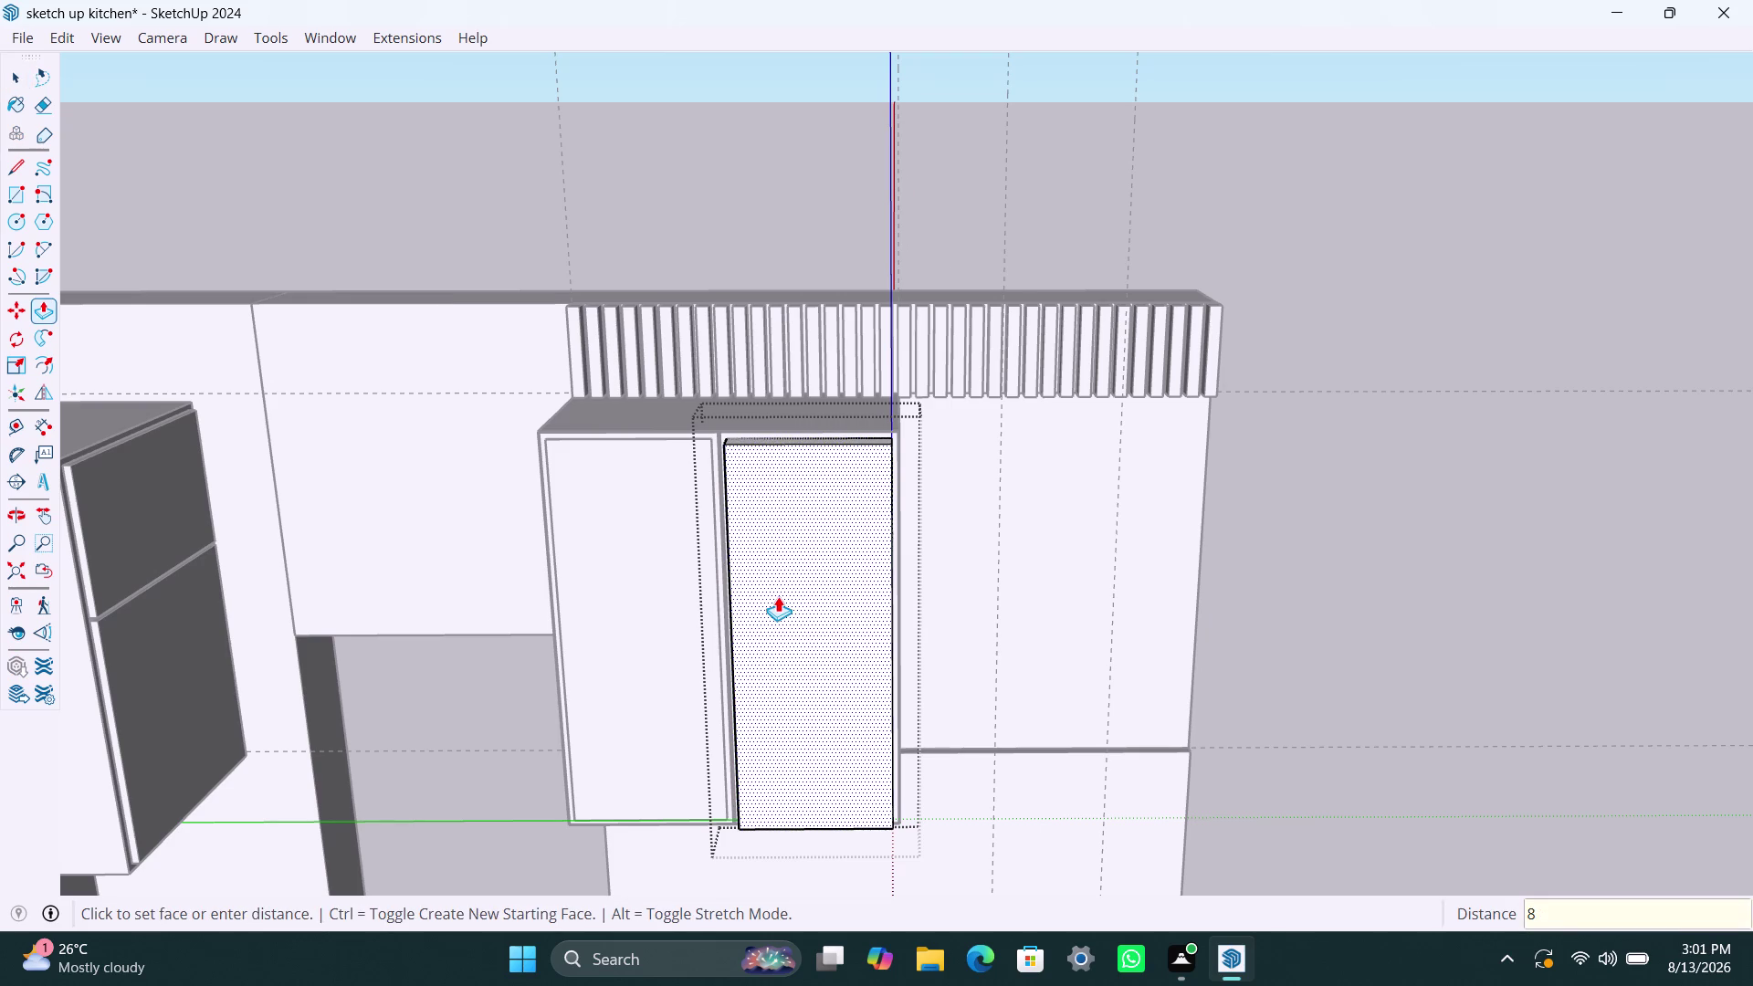
text(mm)
key(Return)
key(space)
click(1250, 565)
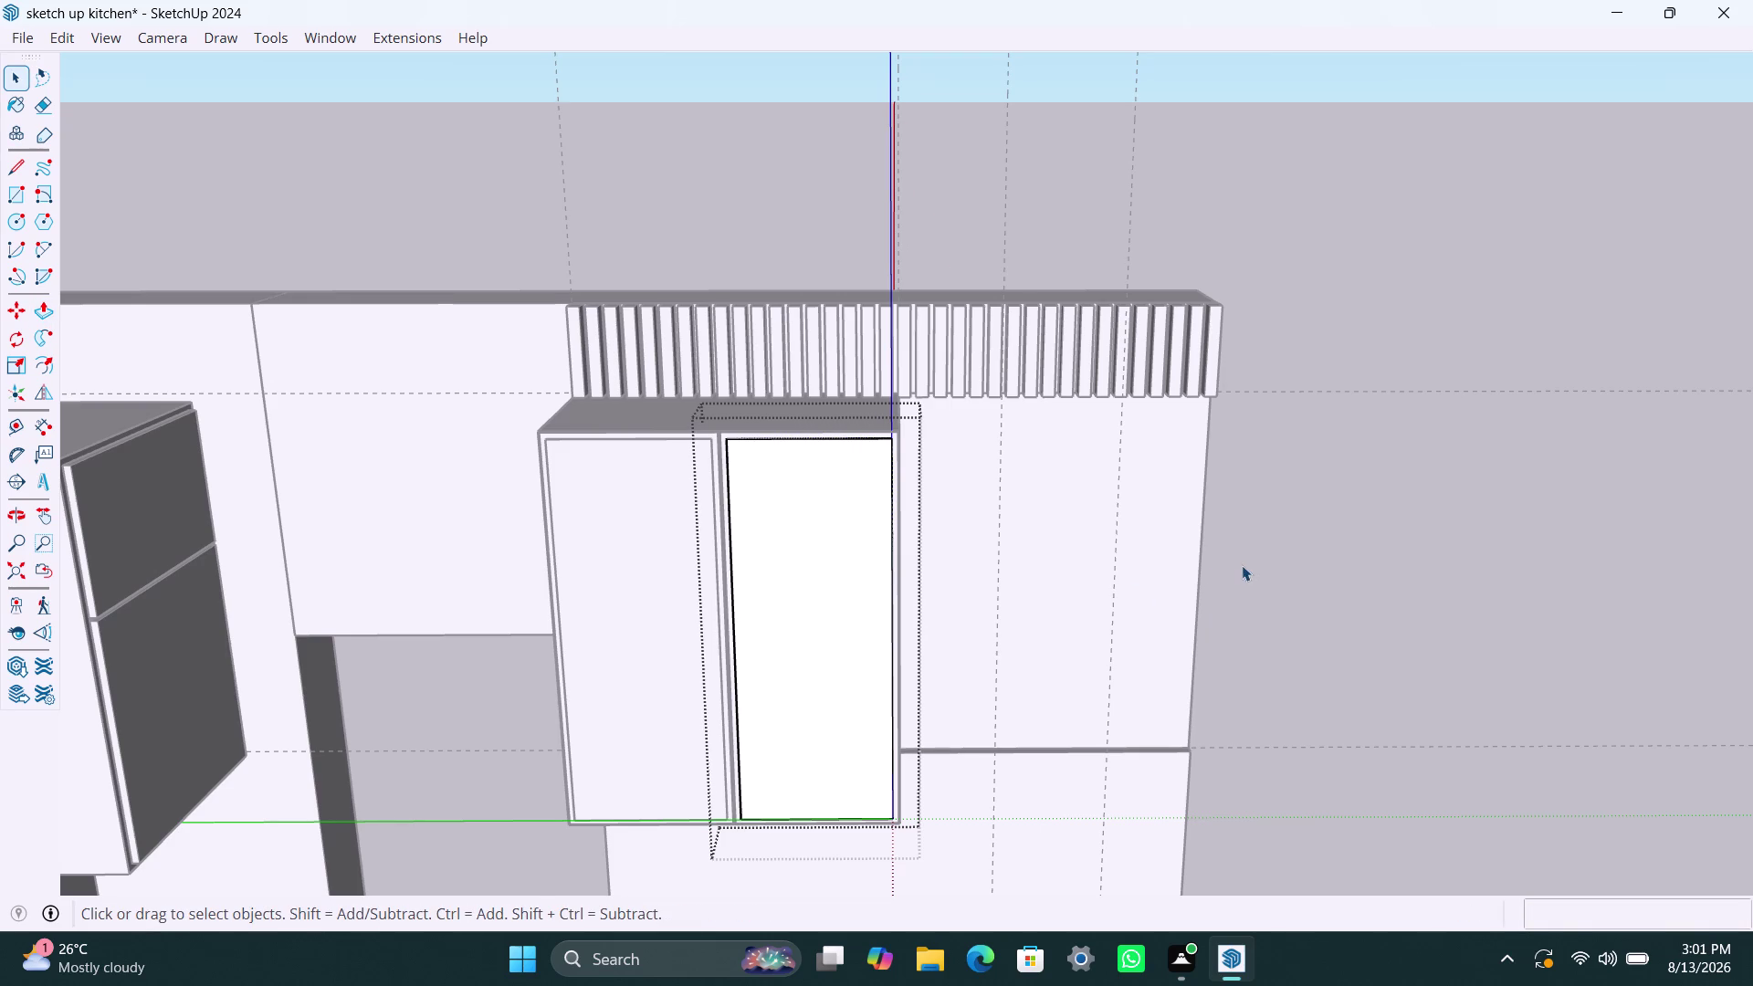
scroll(down, 3)
scroll(down, 3)
middle_drag(739, 635, 604, 688)
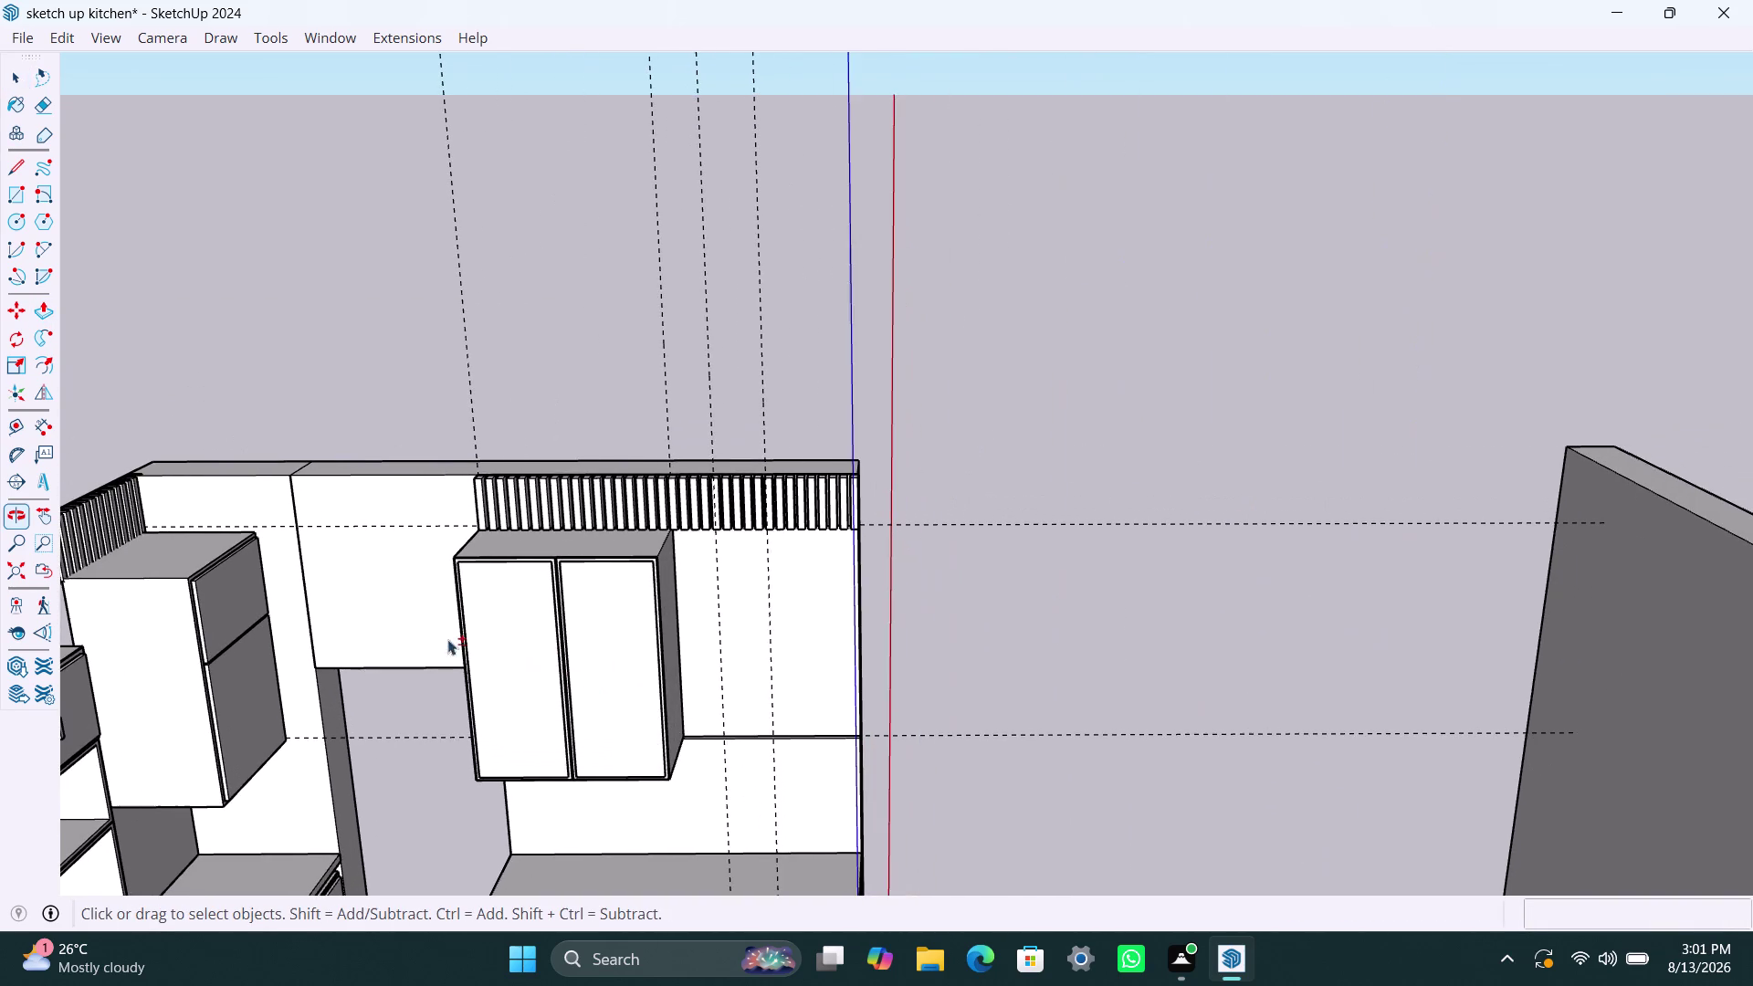
Push the left cabinet's upper front face out 10 mm.
scroll(up, 3)
double_click(171, 611)
click(171, 610)
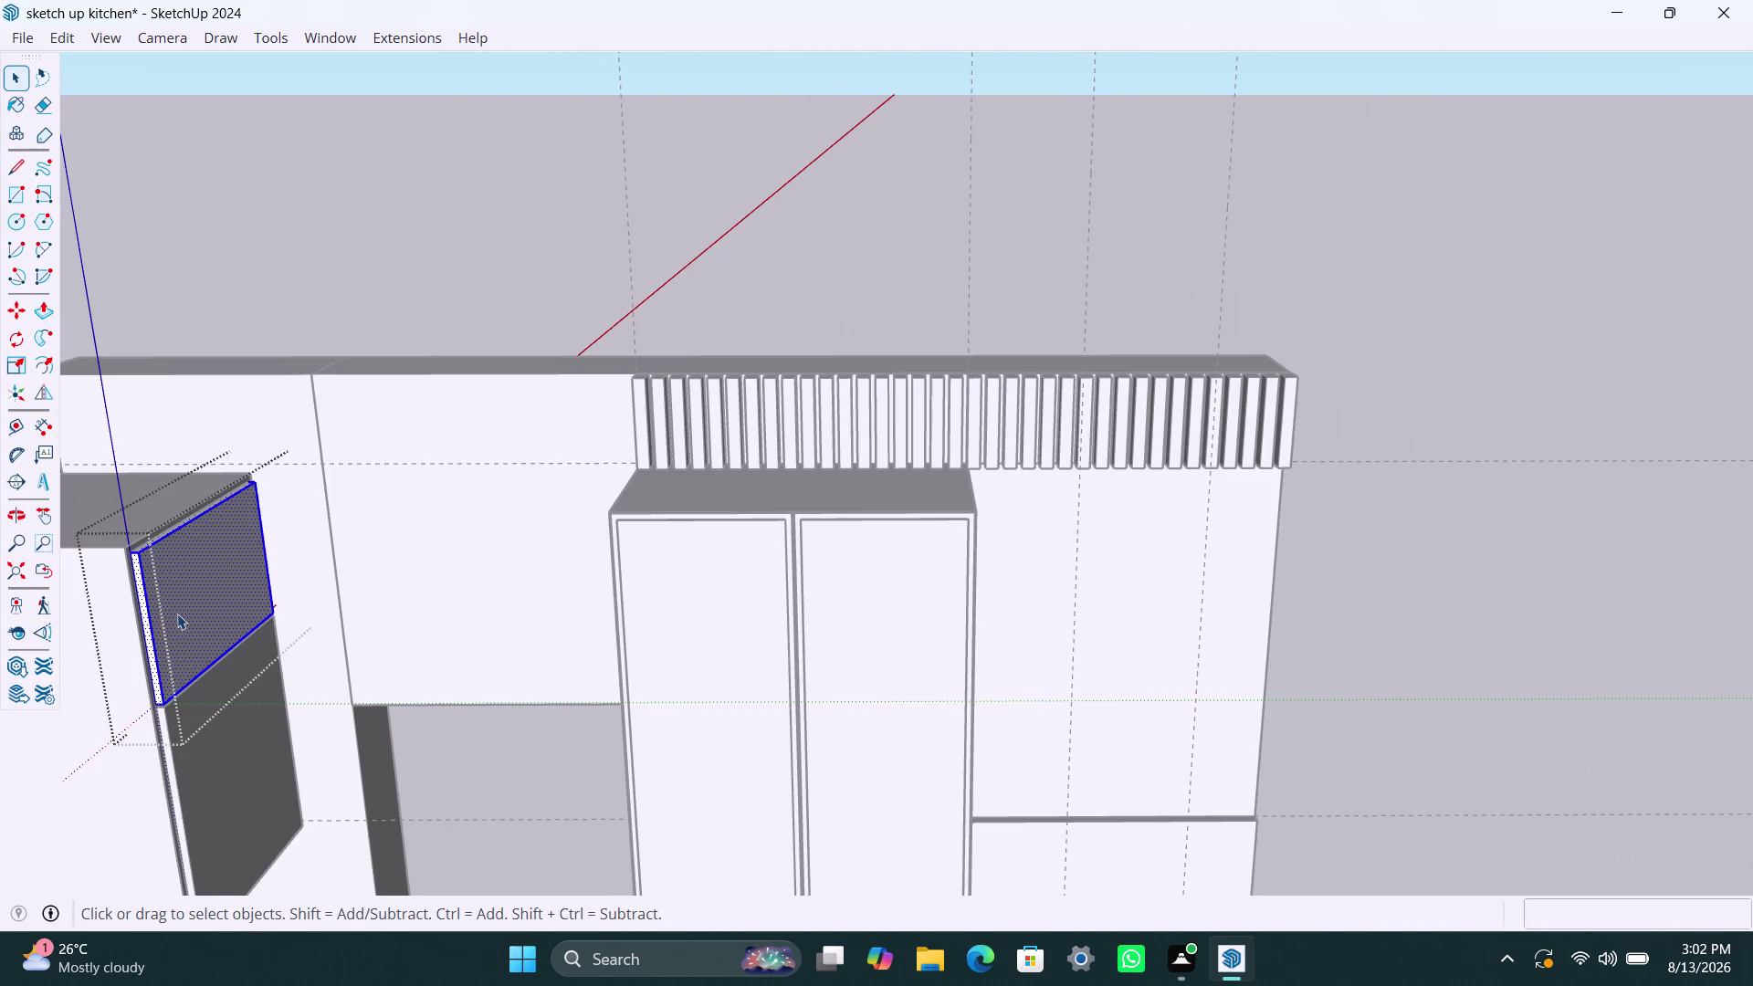
click(182, 614)
click(181, 614)
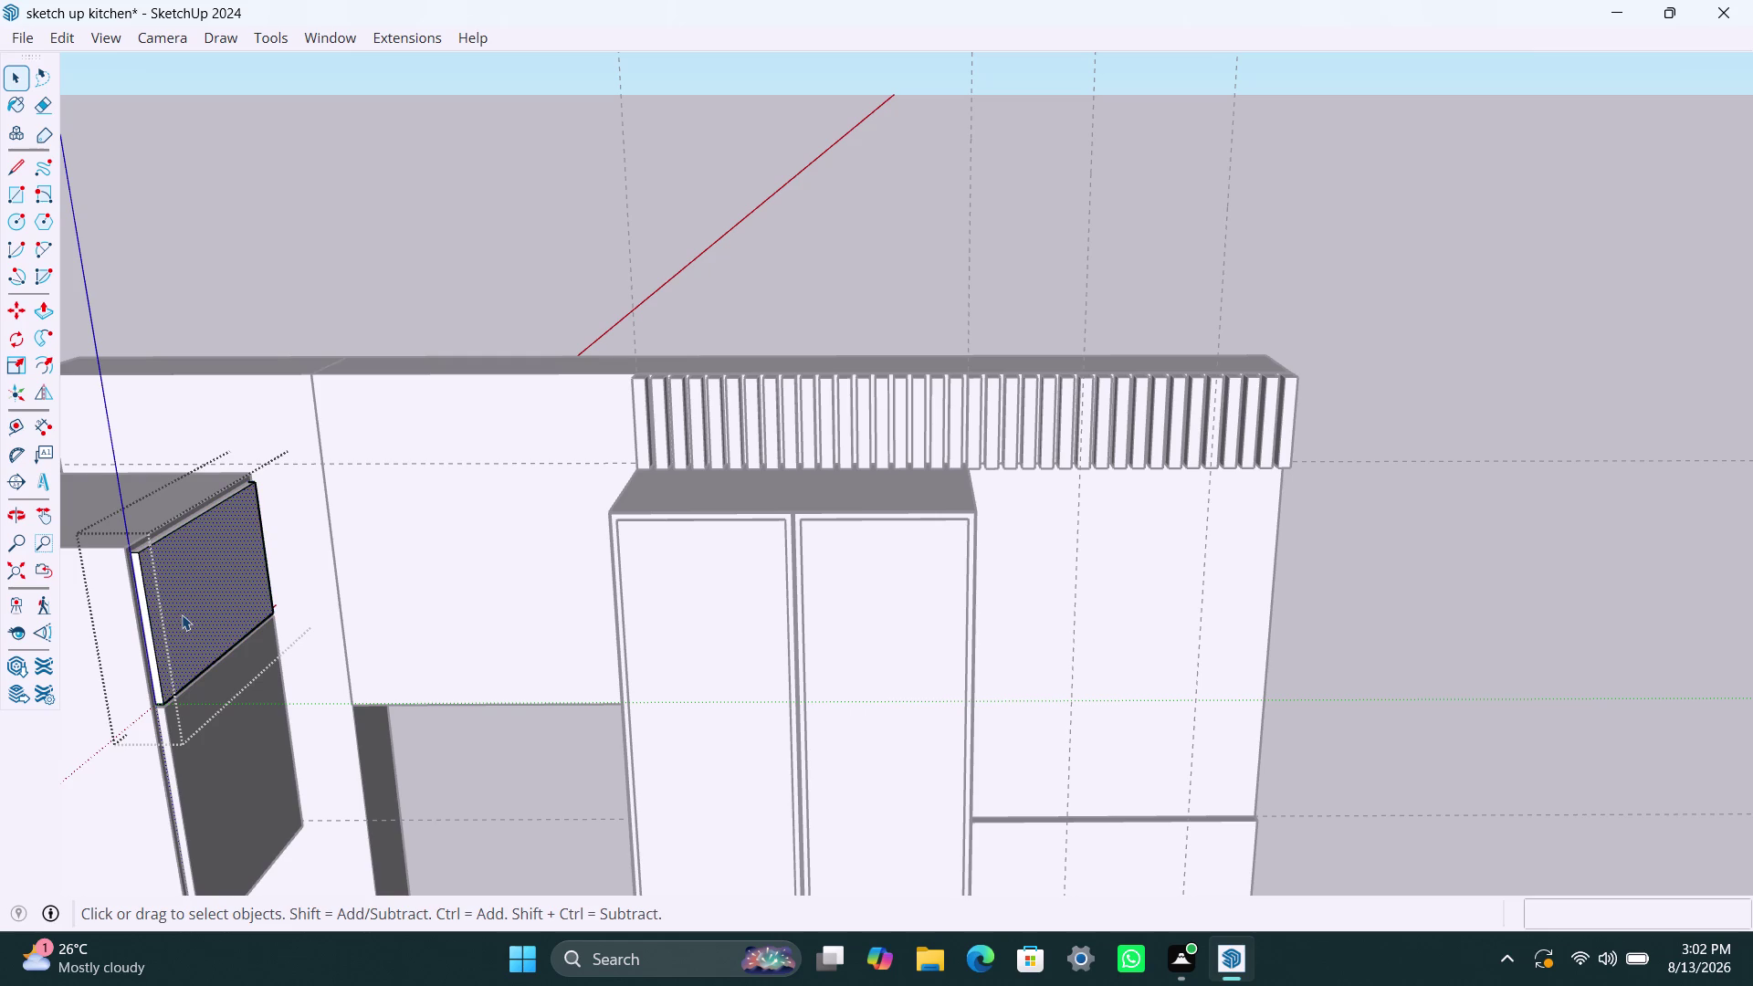
key(p)
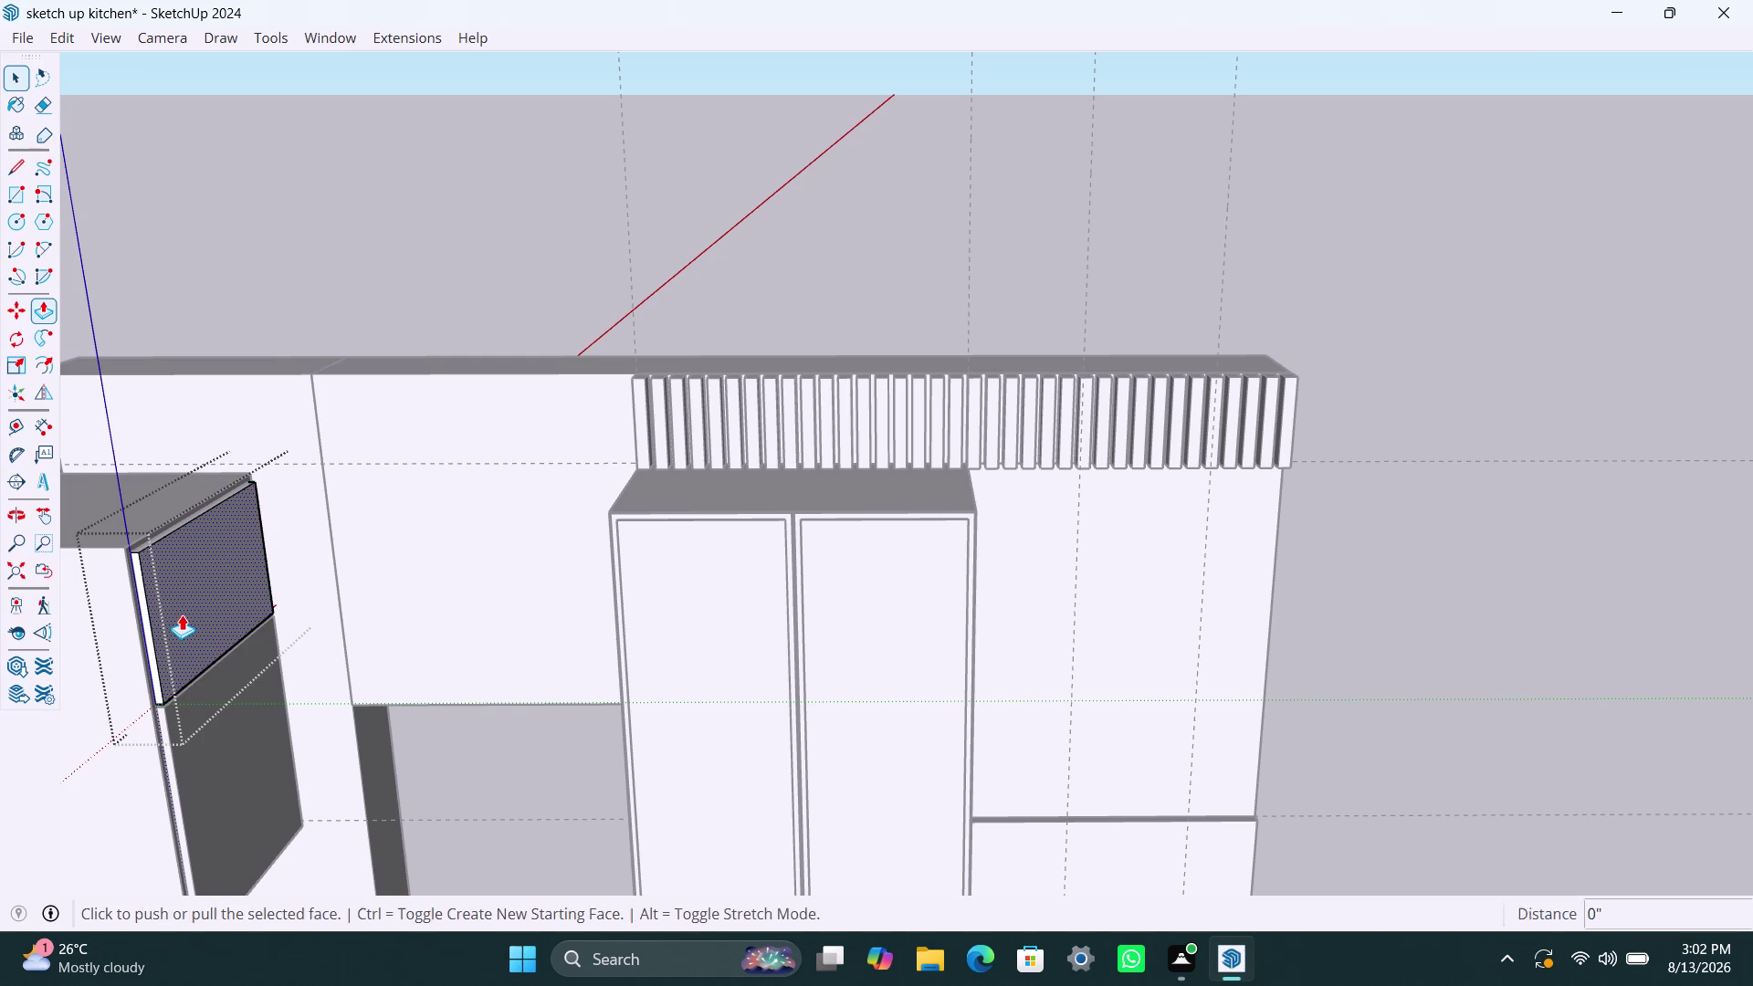
click(181, 614)
text(10)
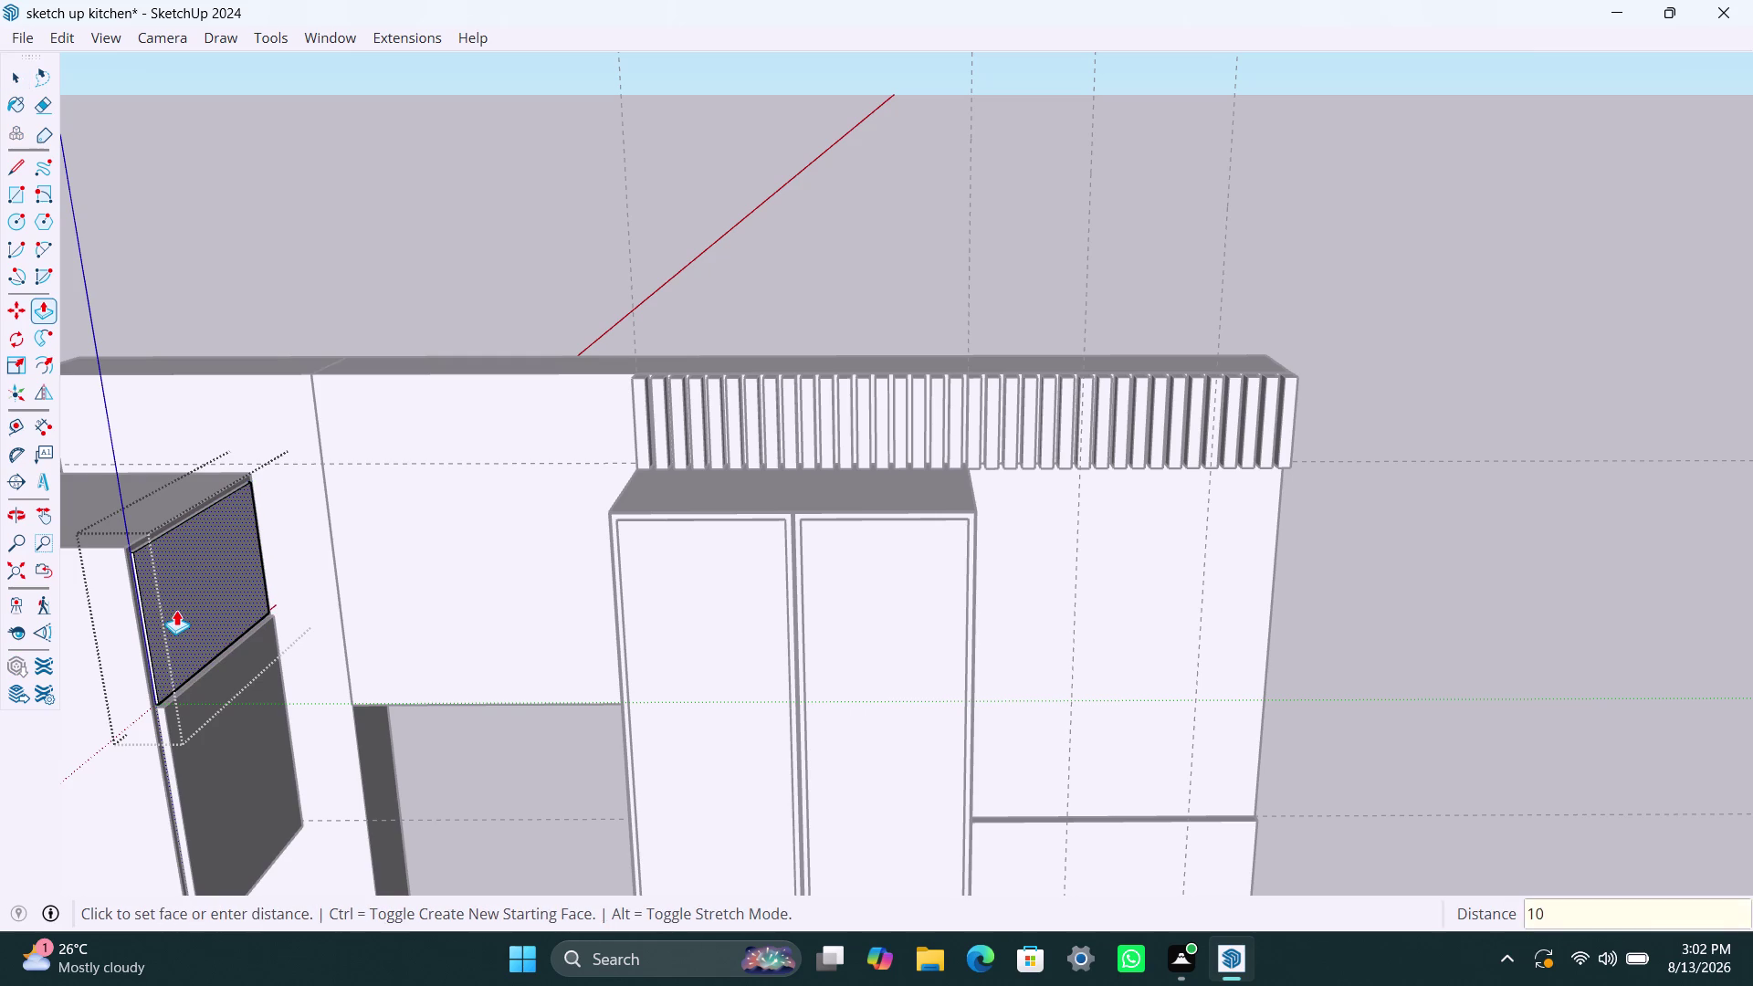
text(mm)
key(Return)
key(space)
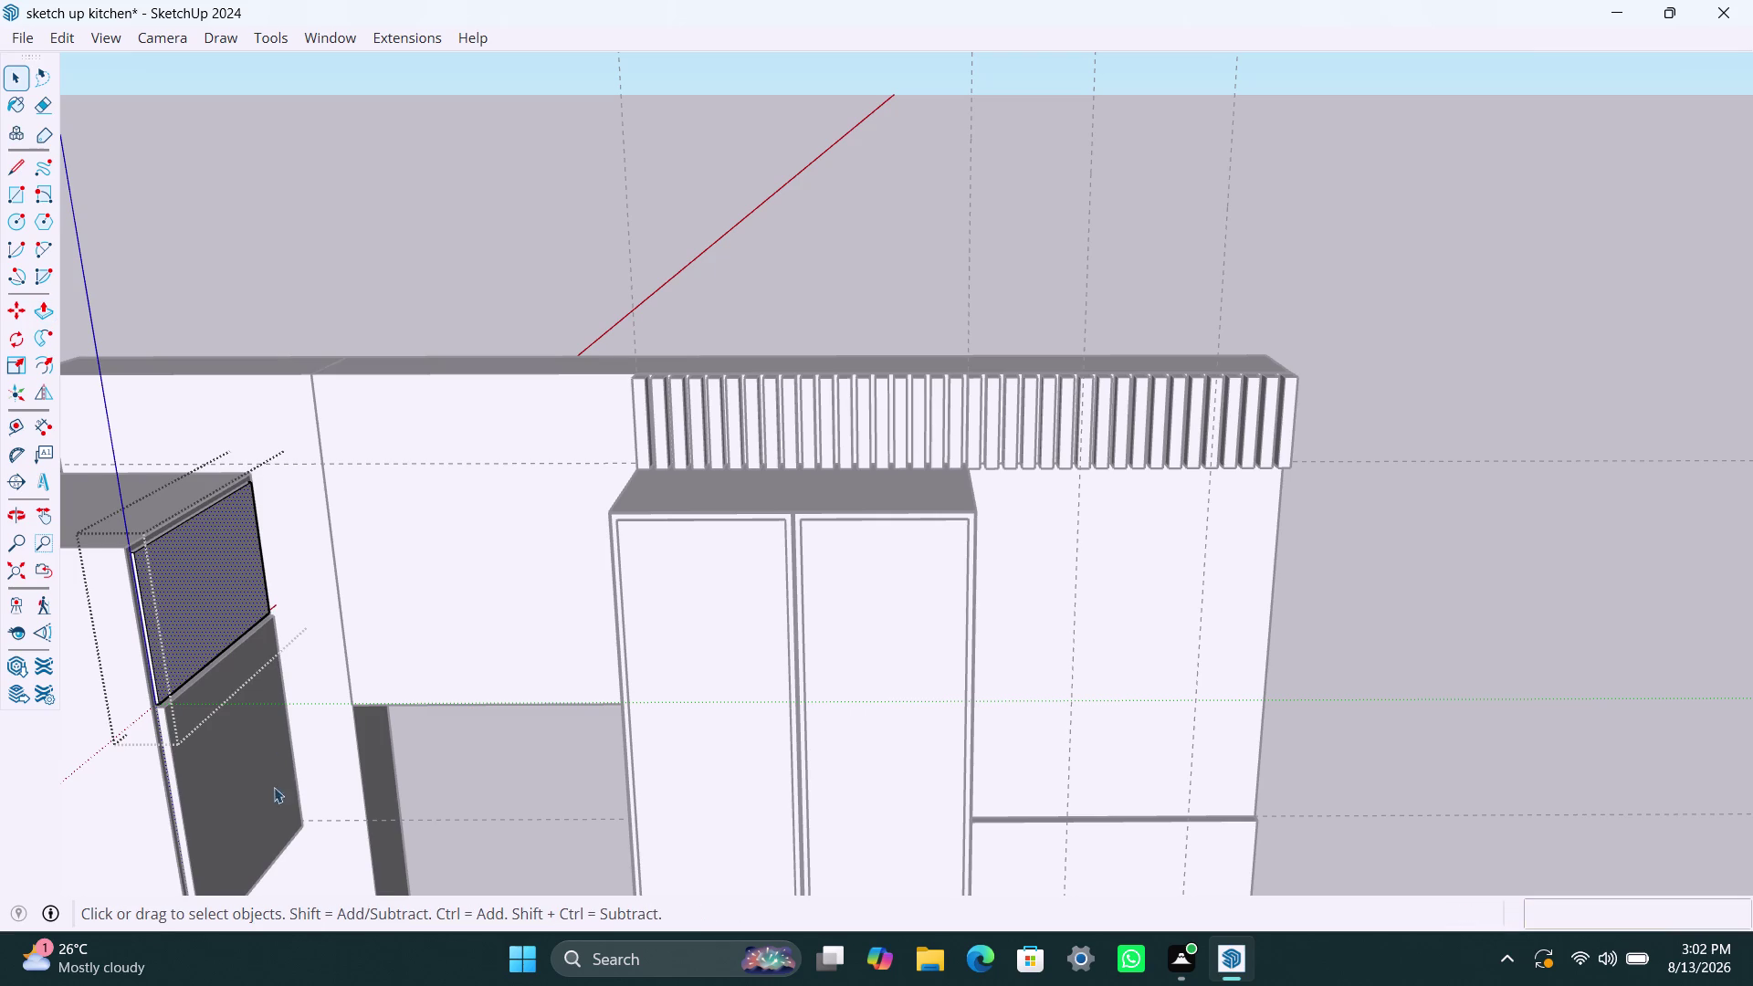
Select the left cabinet's lower front face and begin a push/pull, then cancel it.
click(213, 794)
double_click(215, 790)
click(215, 790)
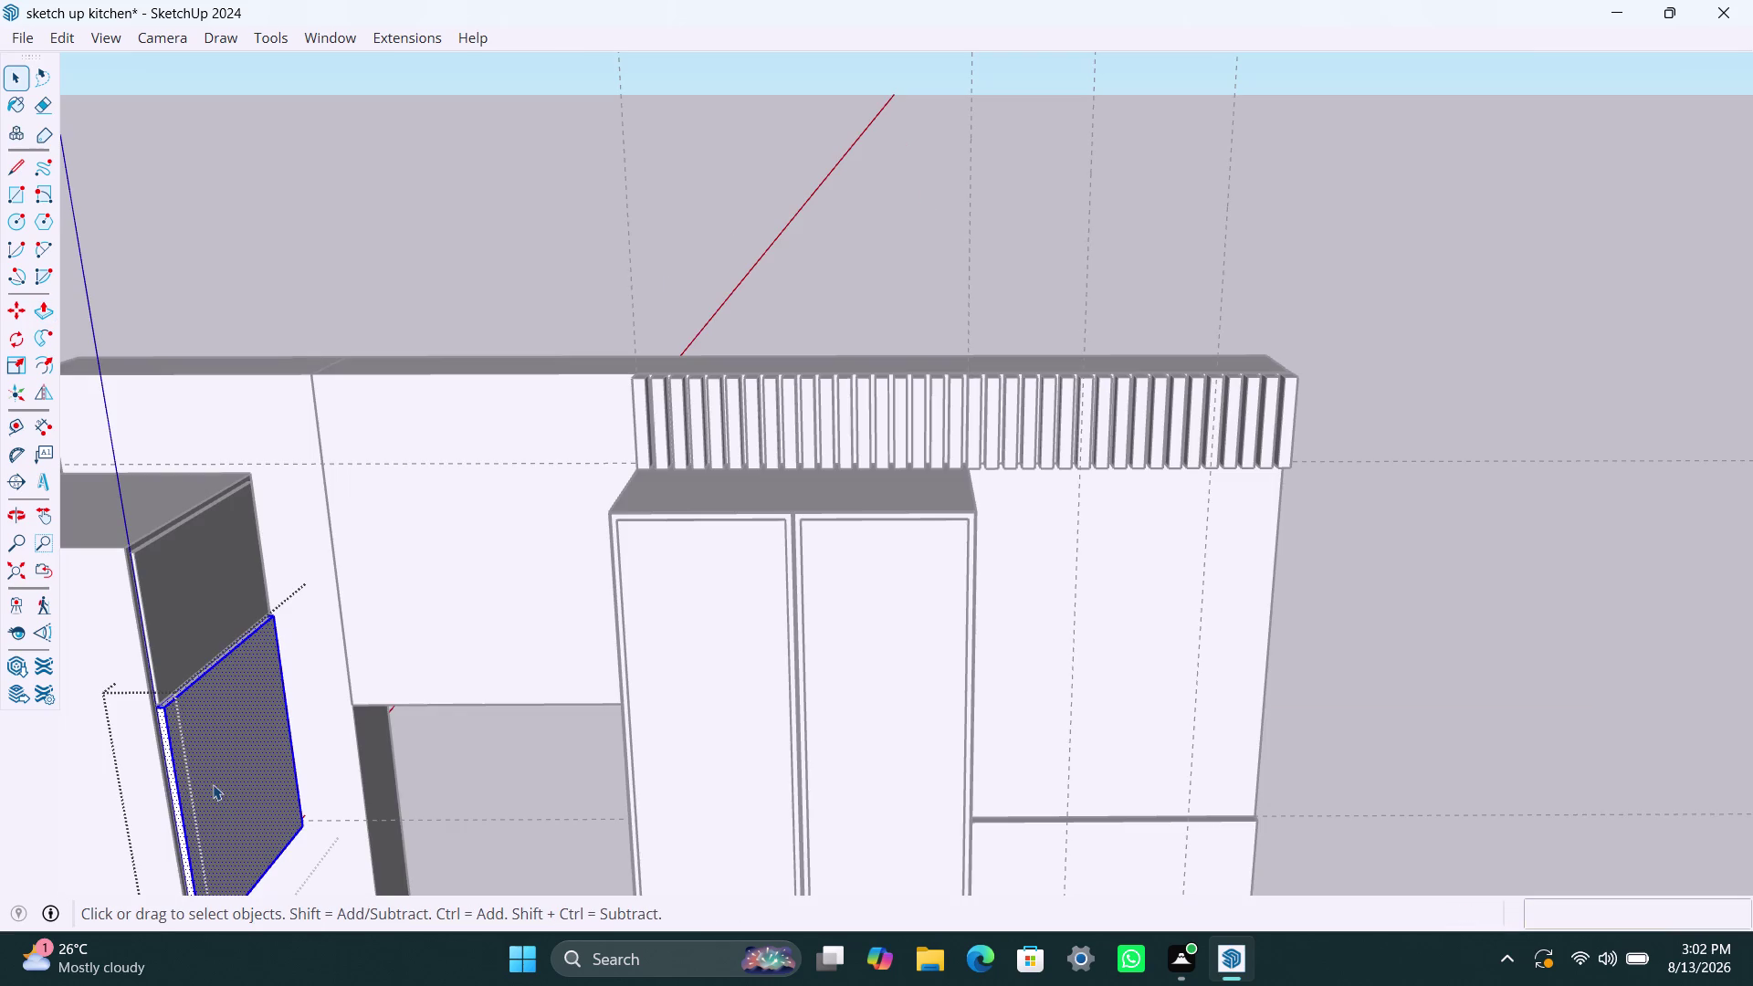
click(213, 783)
key(p)
click(214, 779)
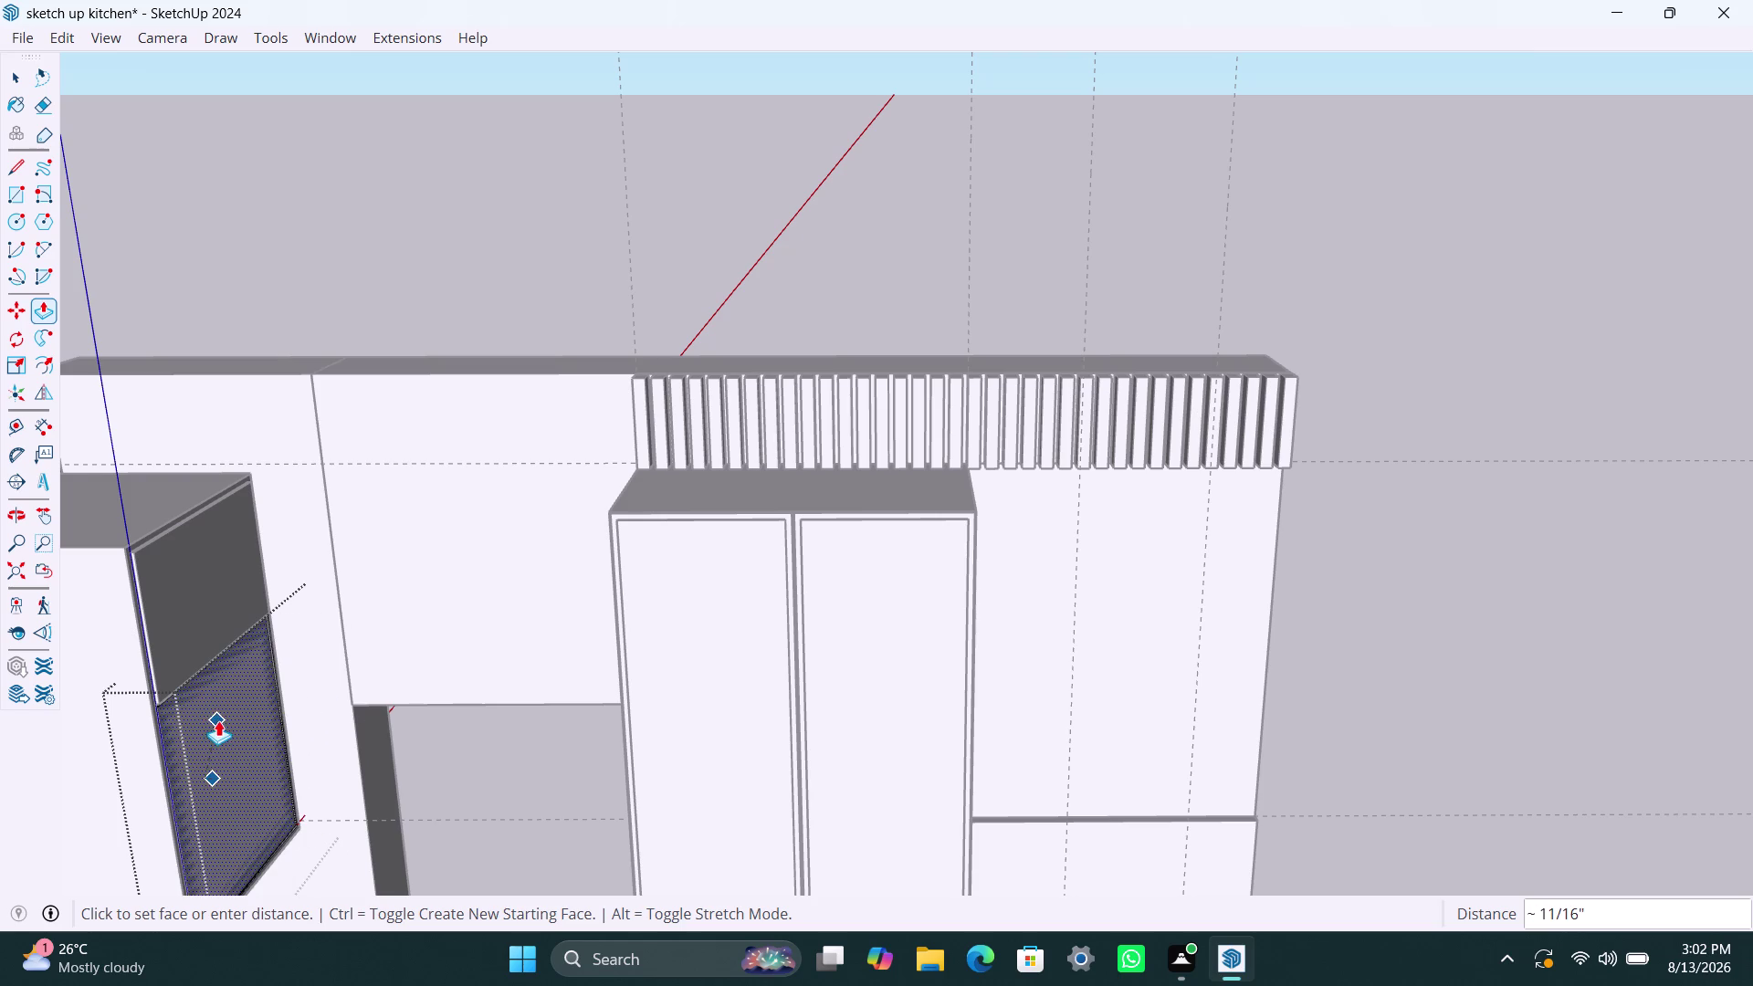
scroll(up, 3)
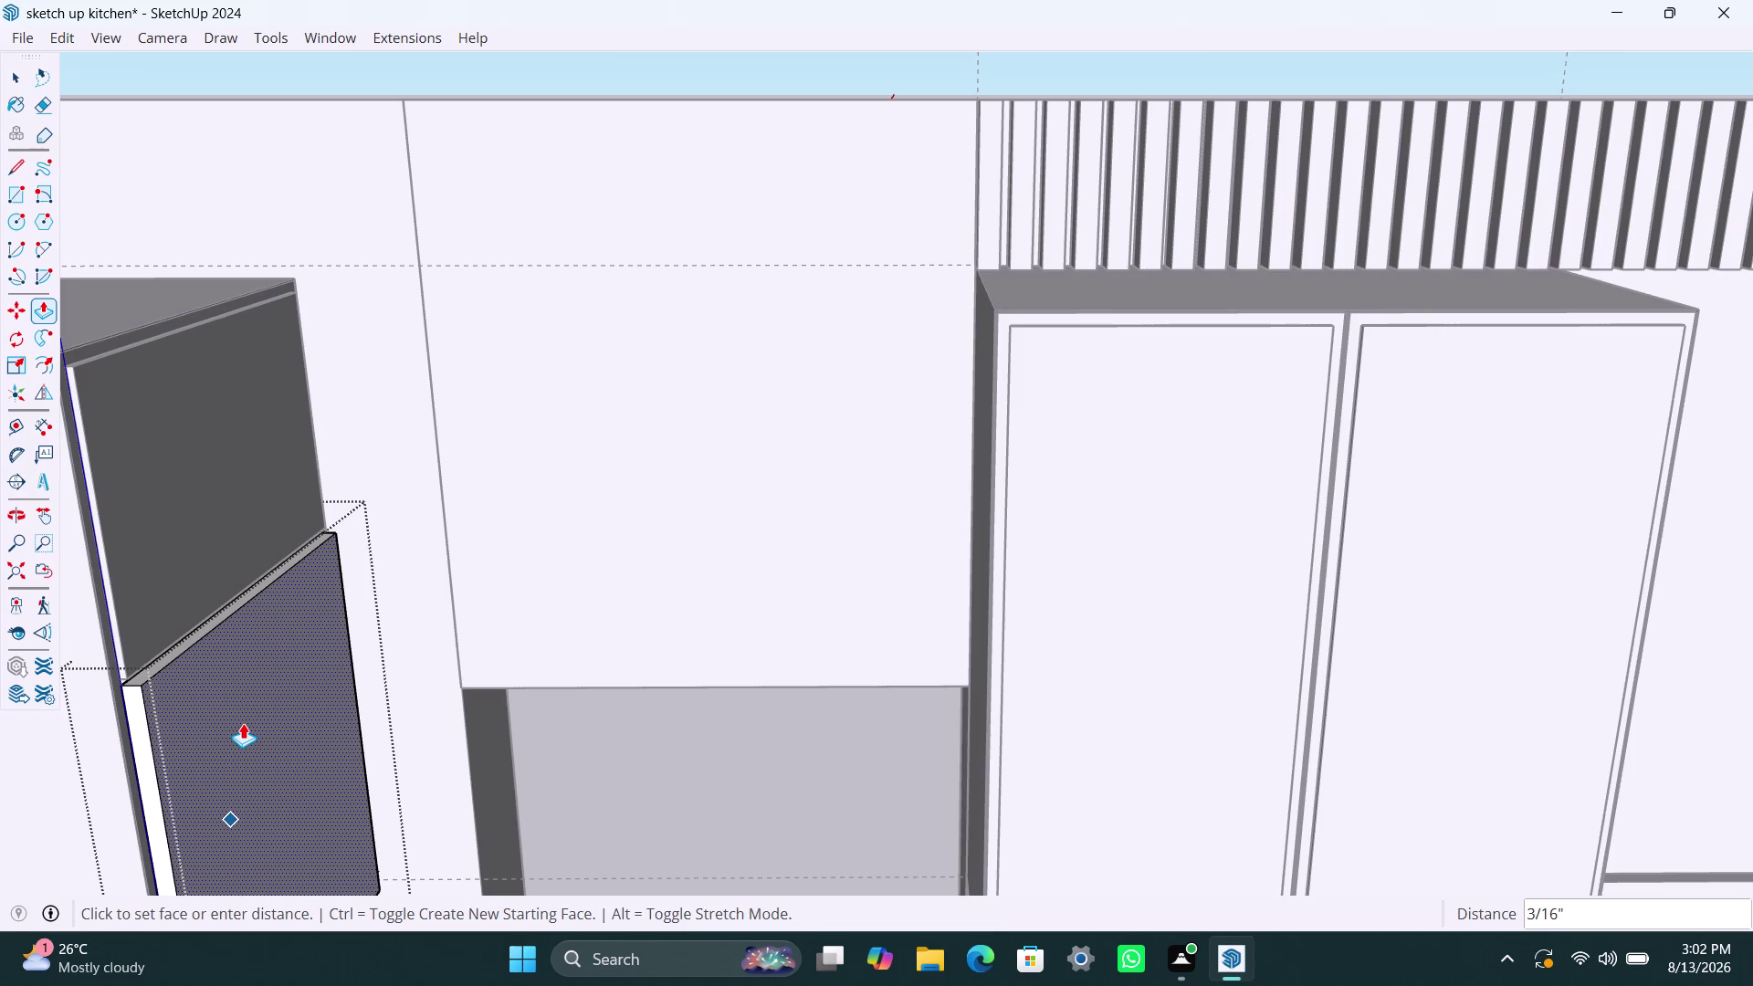
key(Escape)
click(240, 720)
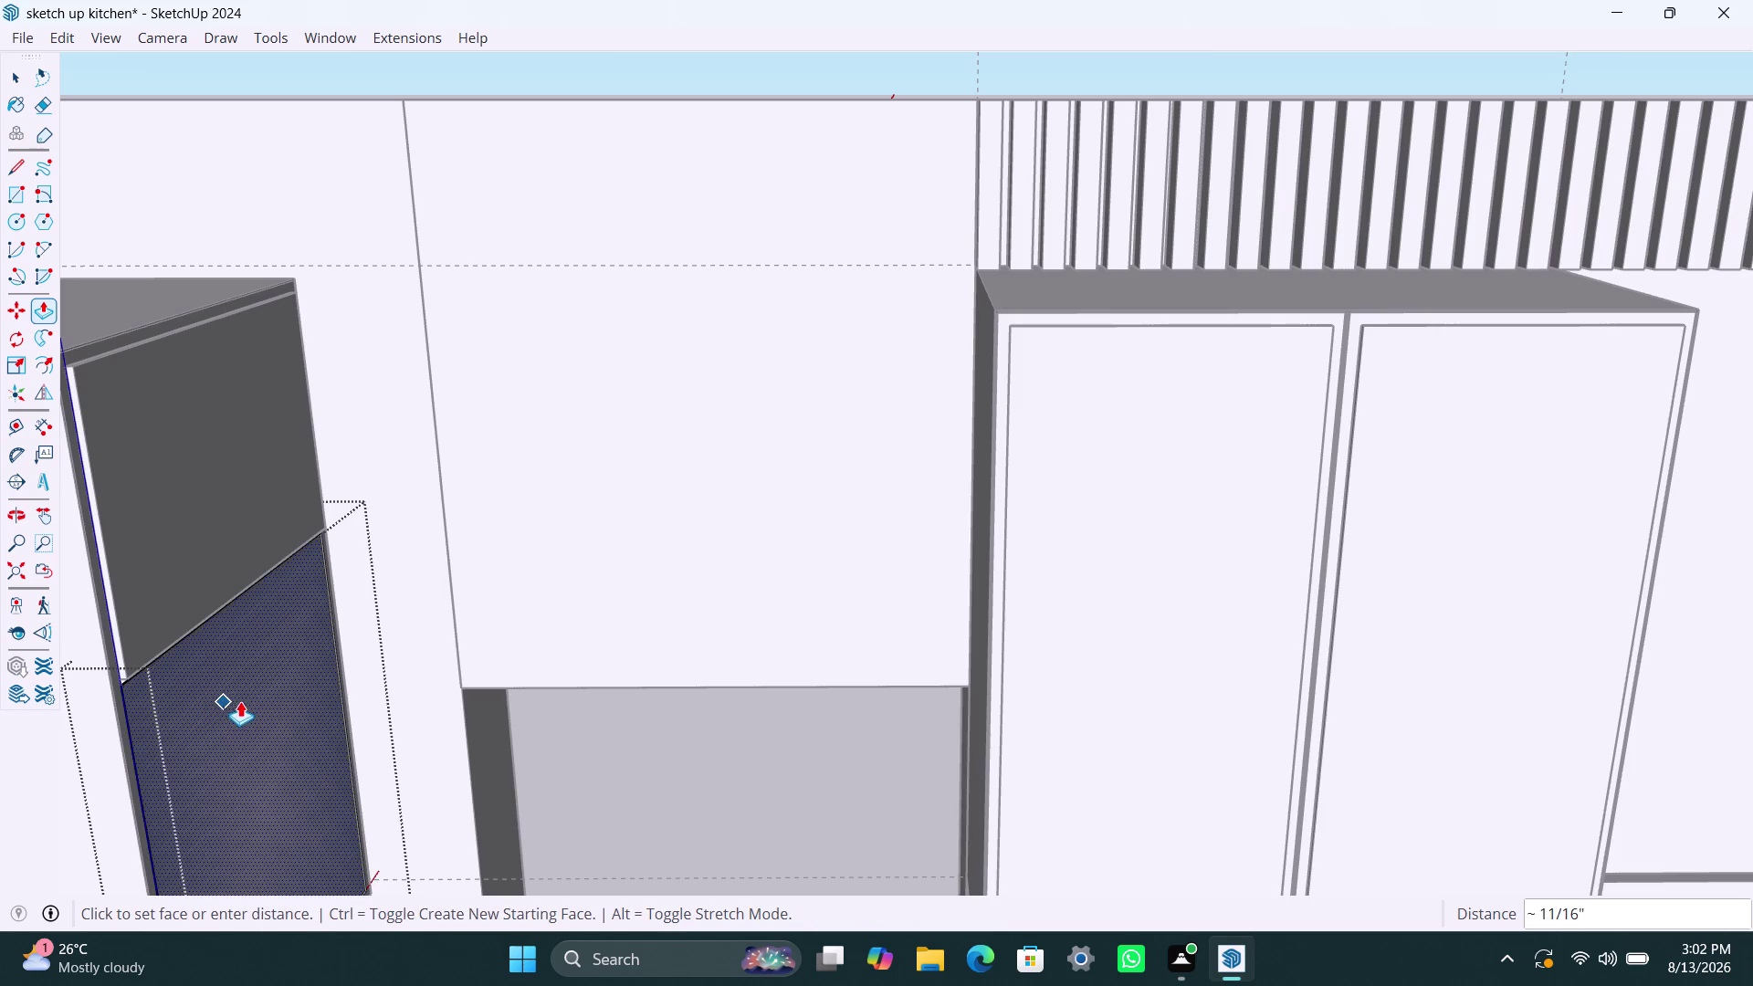
scroll(up, 3)
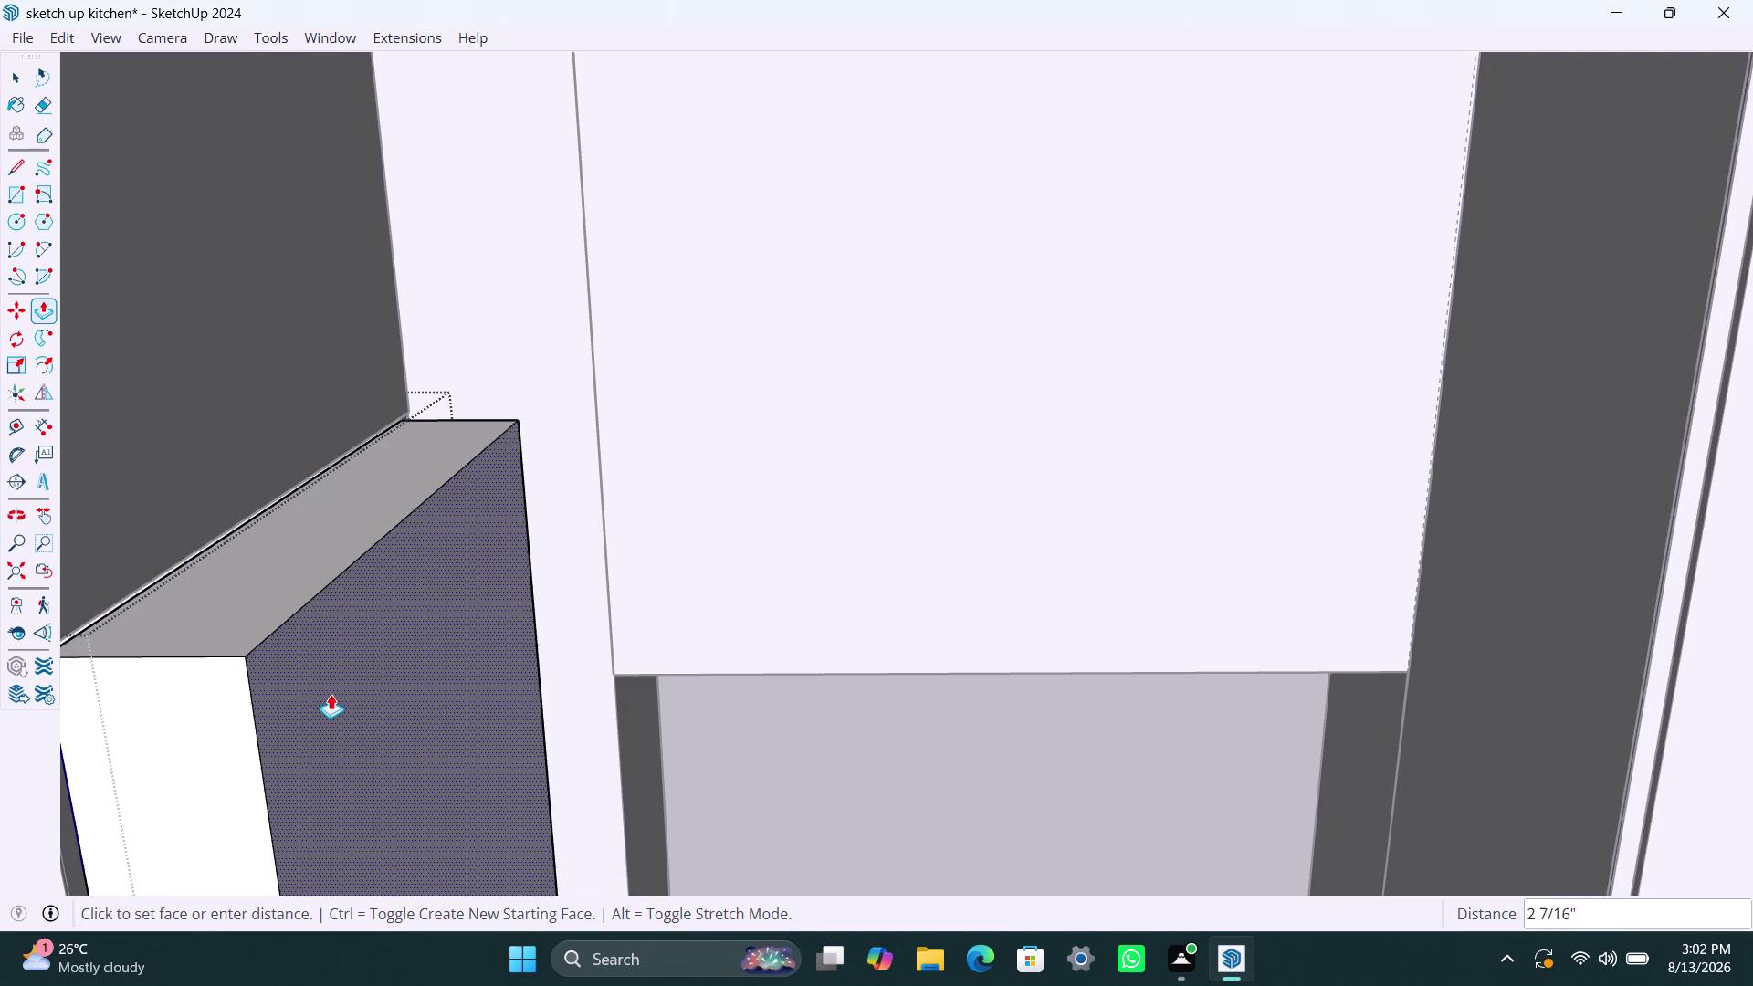
key(Escape)
Push the lower front face out 10 mm to form the second panel.
click(176, 702)
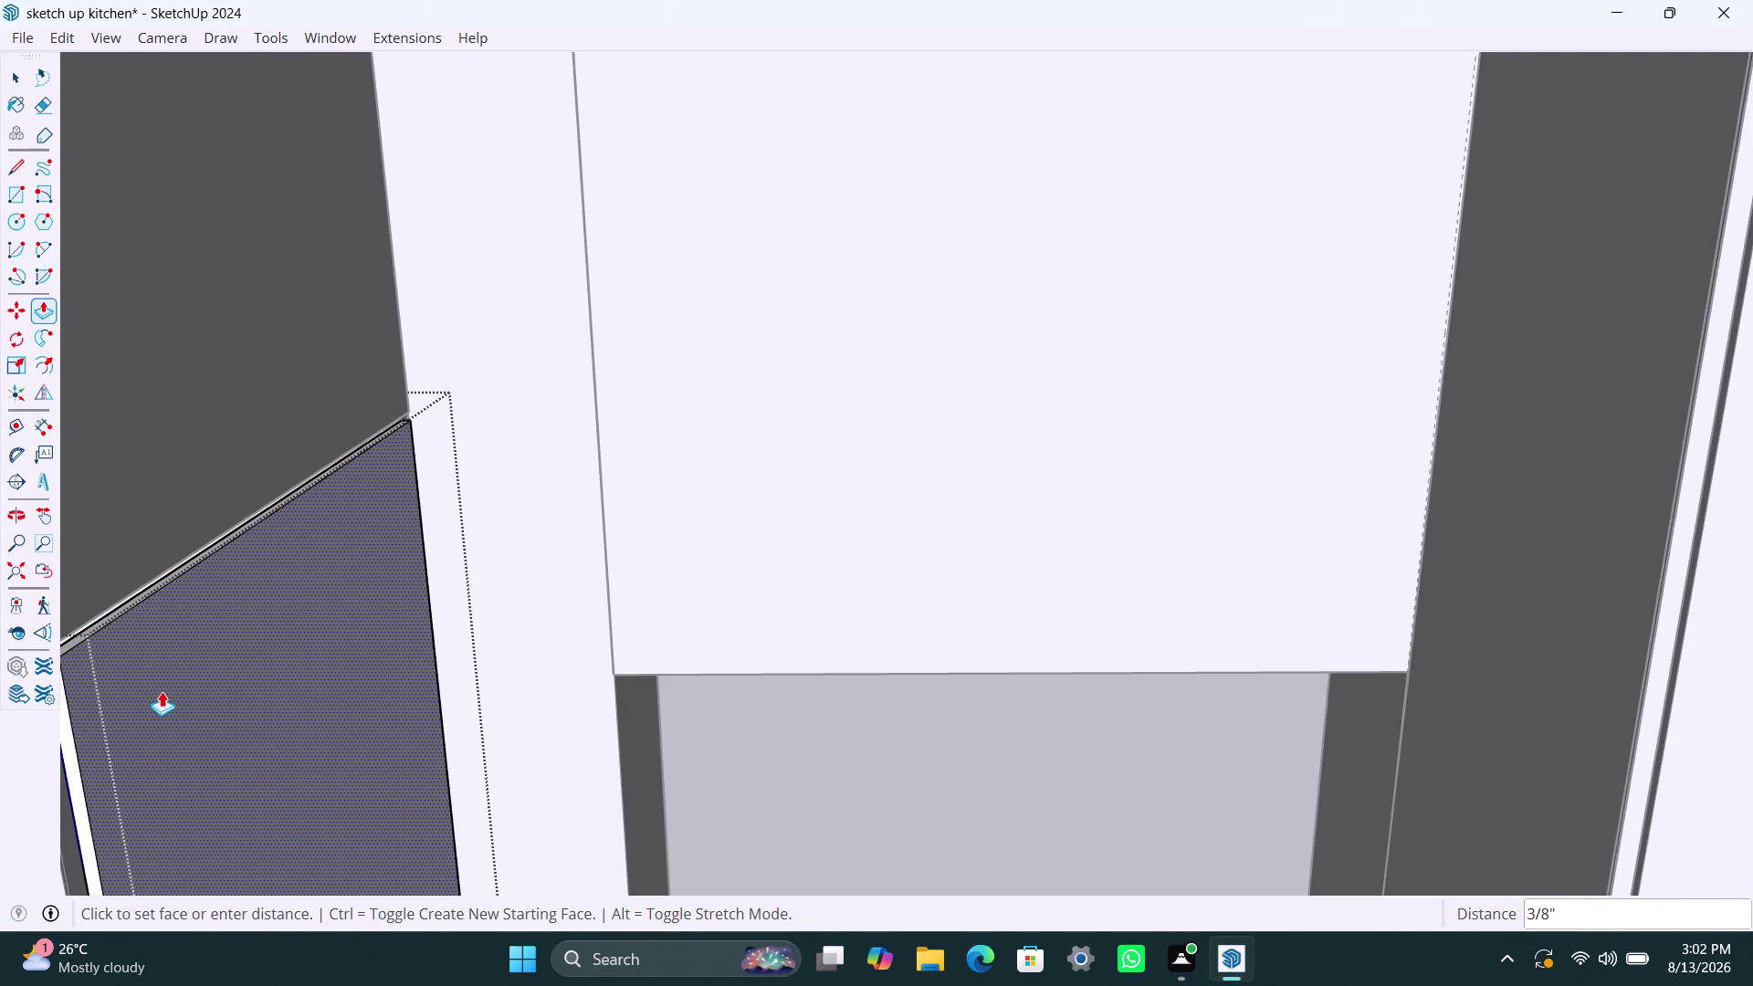
text(10mm)
key(Return)
key(space)
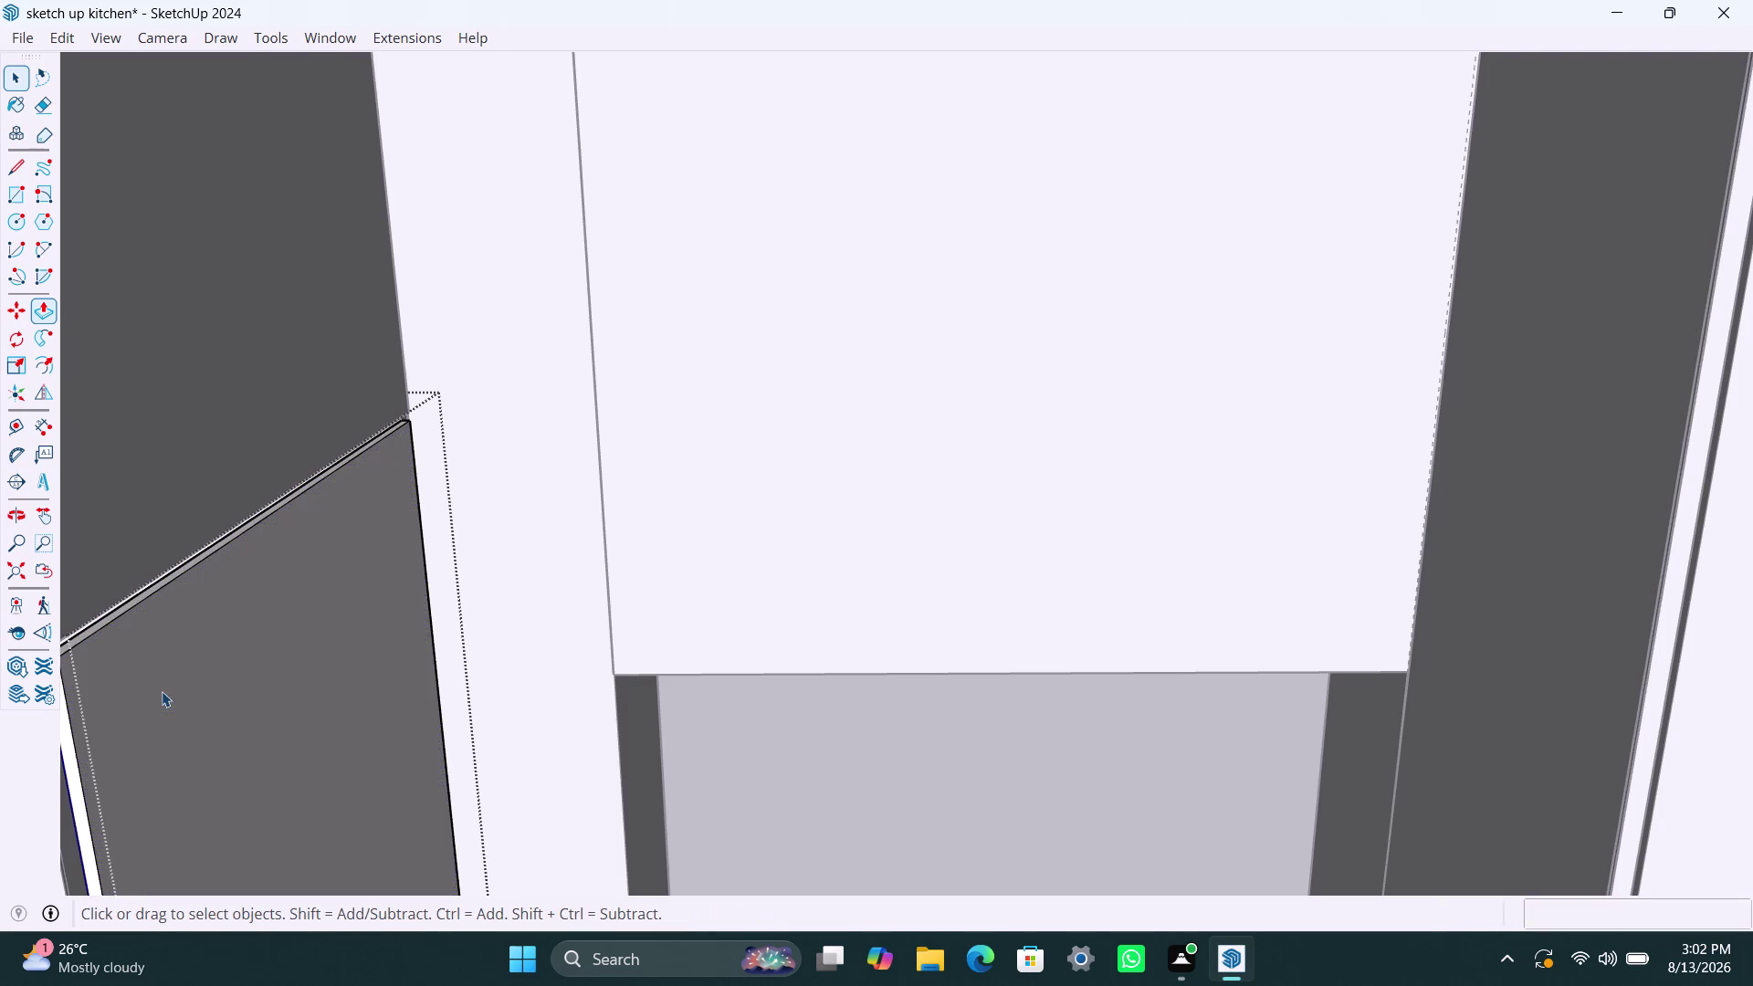
scroll(down, 3)
scroll(down, 3)
click(538, 640)
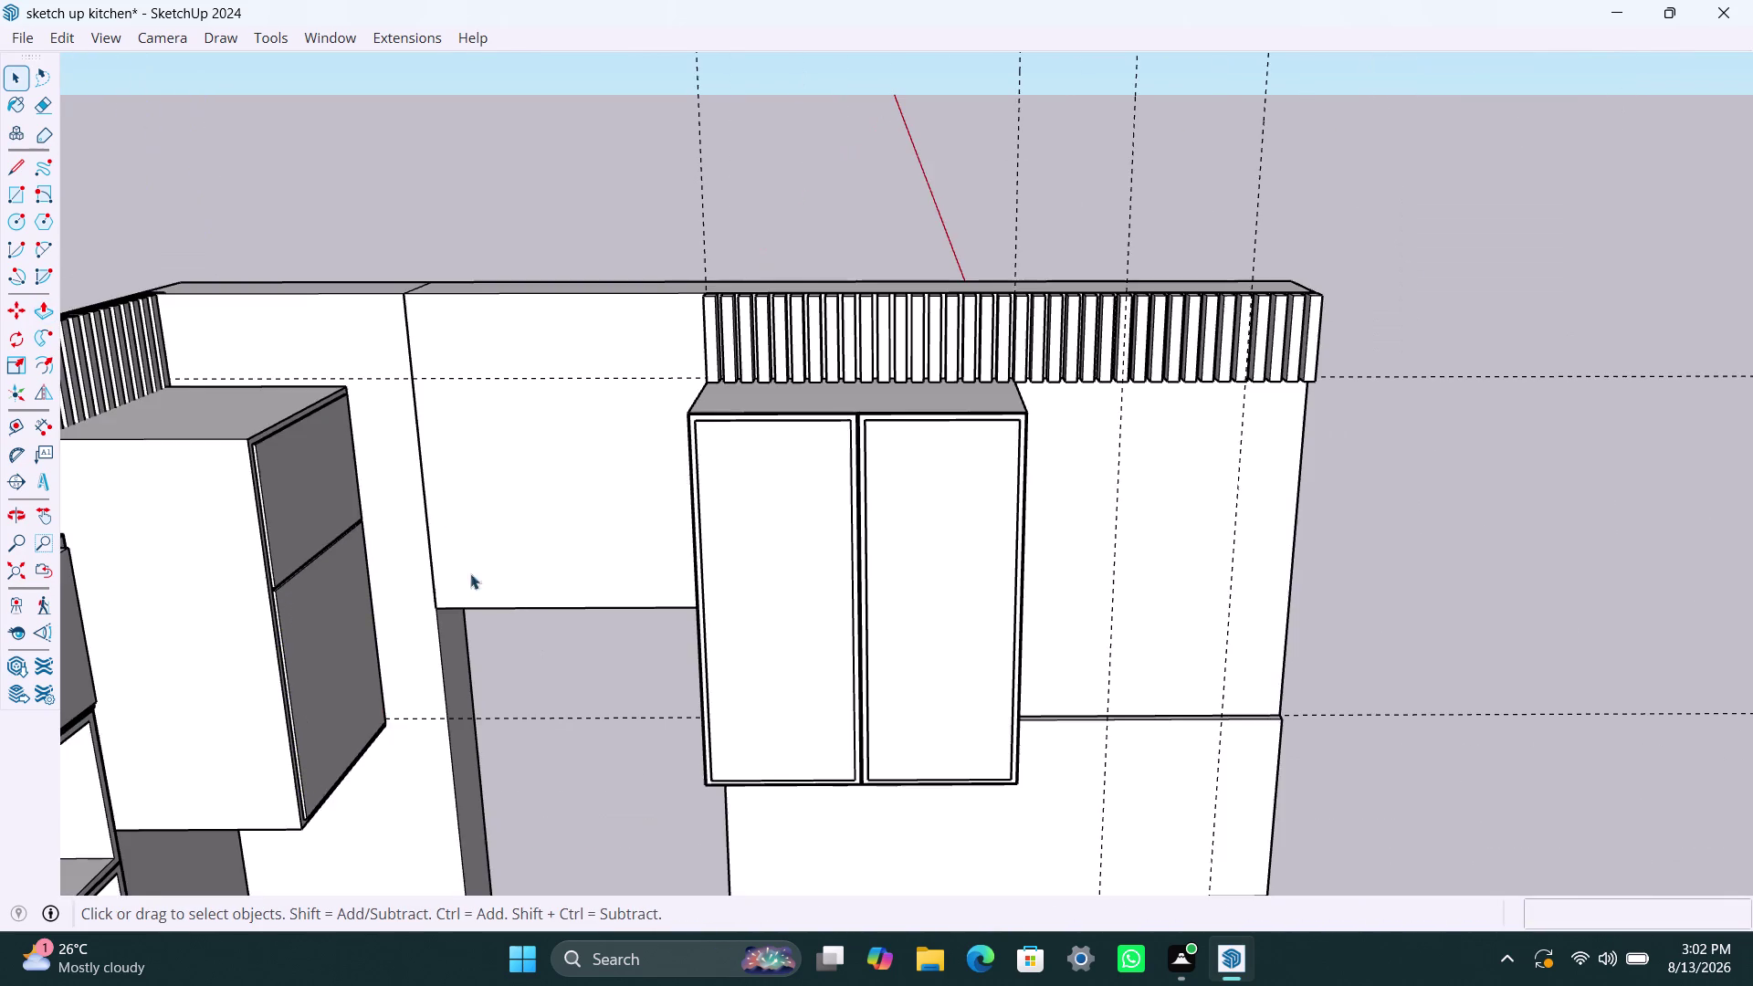
scroll(down, 3)
scroll(down, 3)
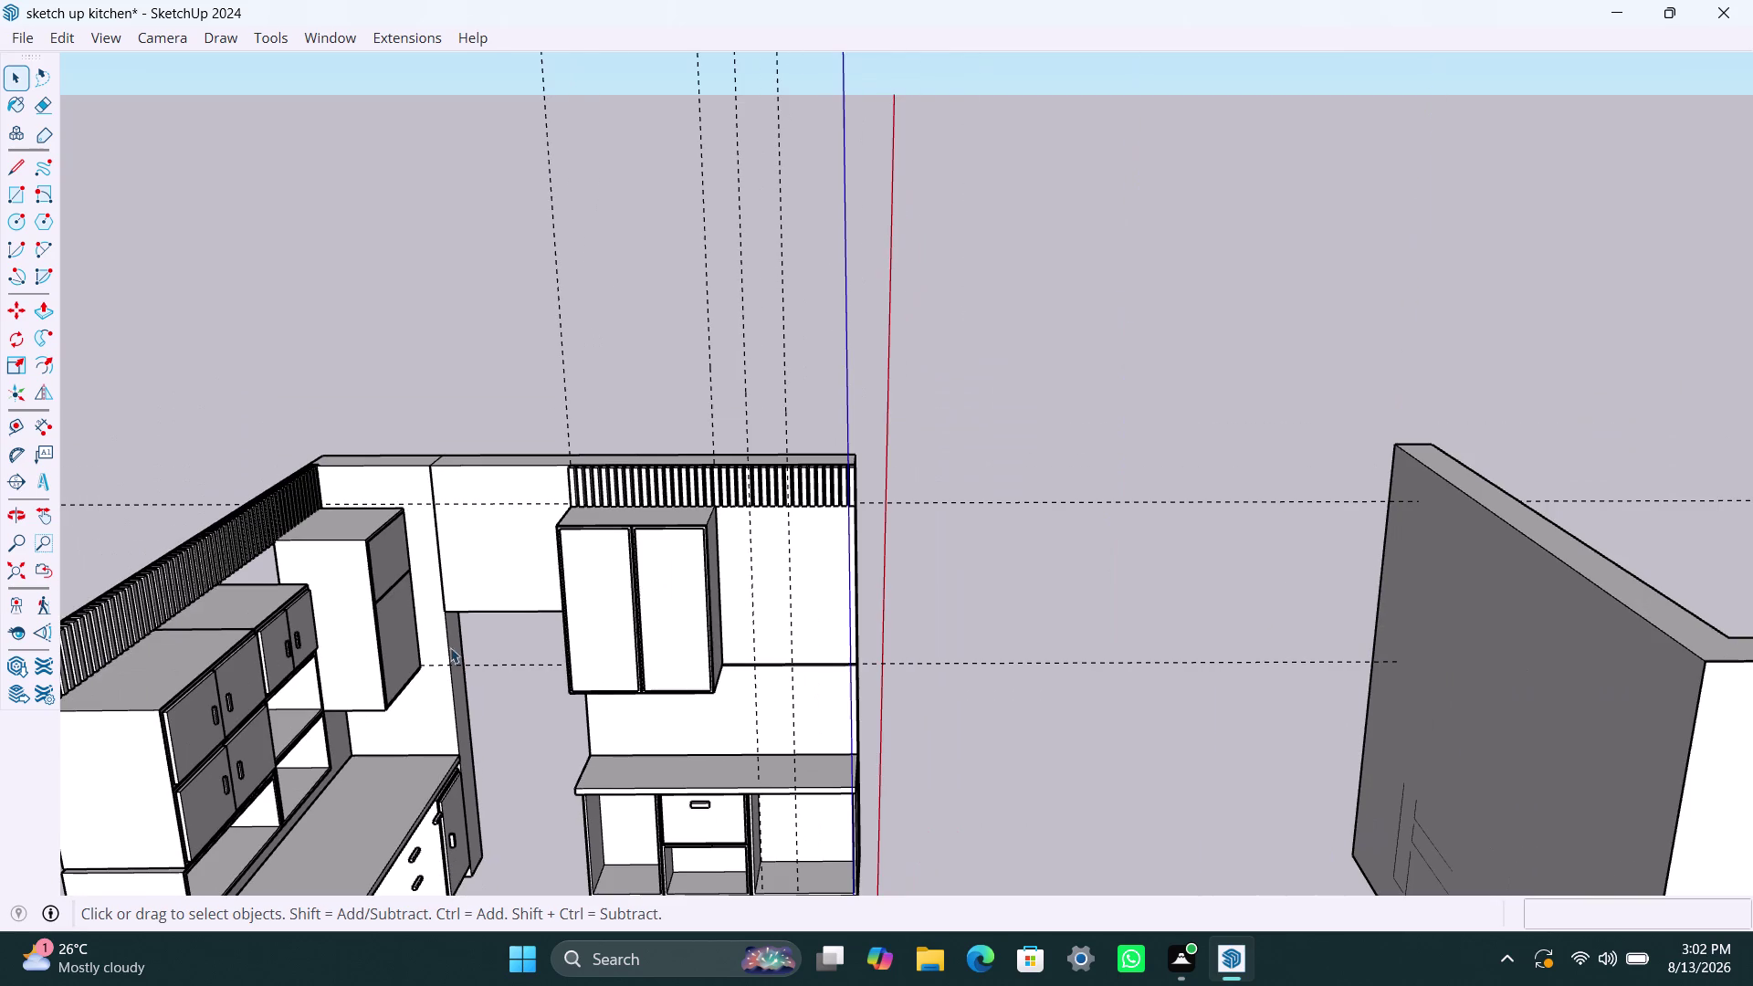